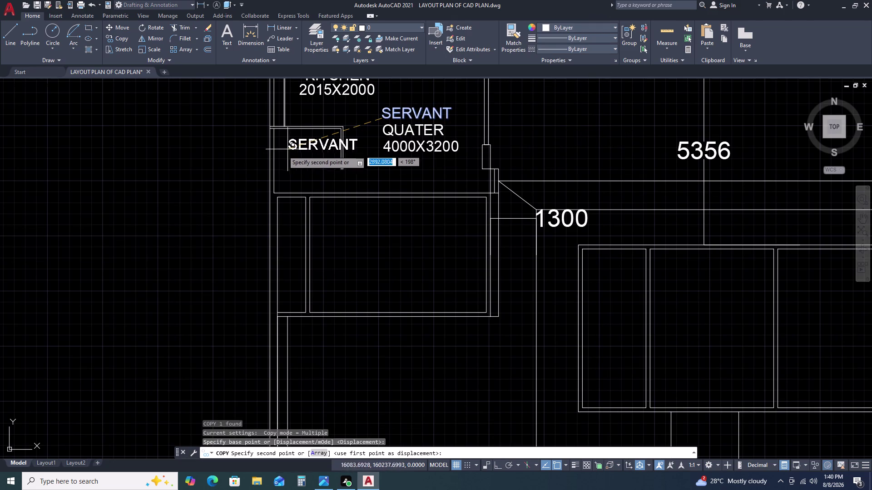
Place two copies of the SERVANT label inside the small room.
click(273, 147)
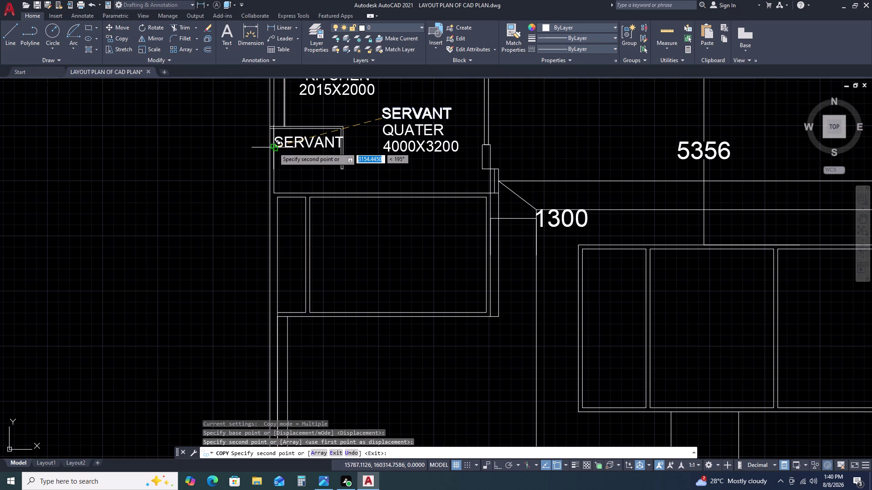
double_click(273, 165)
key(Escape)
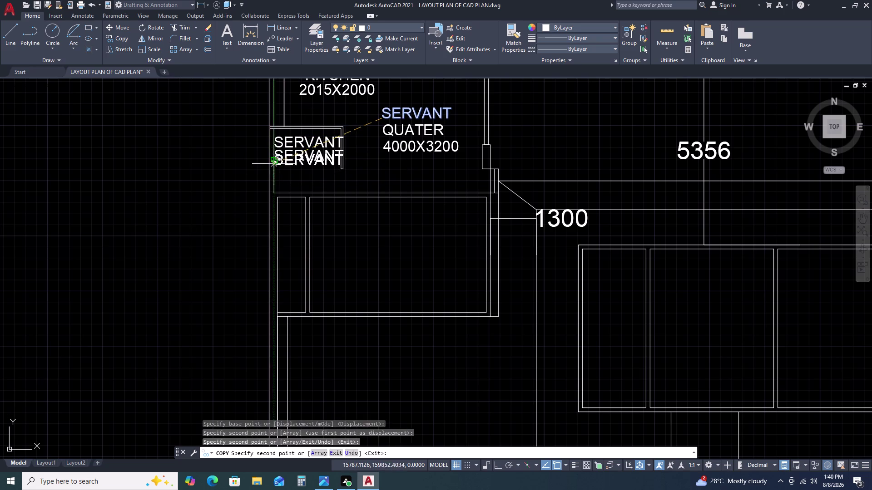
Change the top copied label's text to TOILET.
double_click(298, 147)
double_click(297, 142)
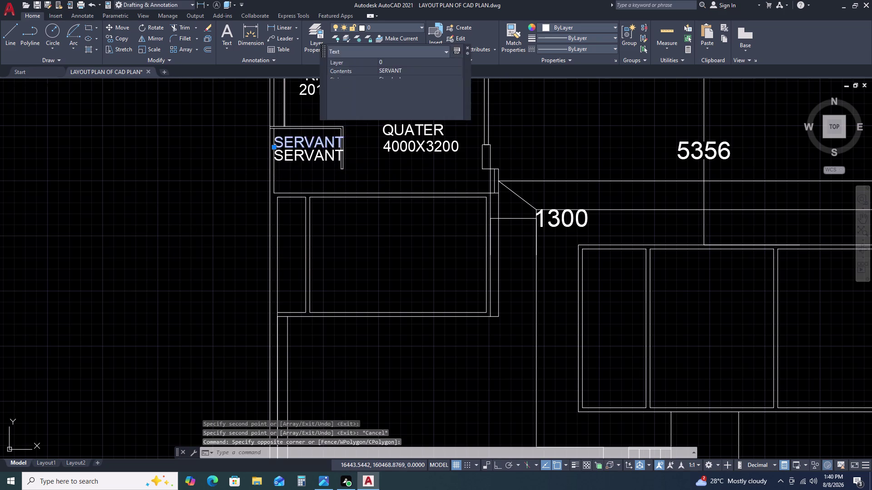
text(TOI)
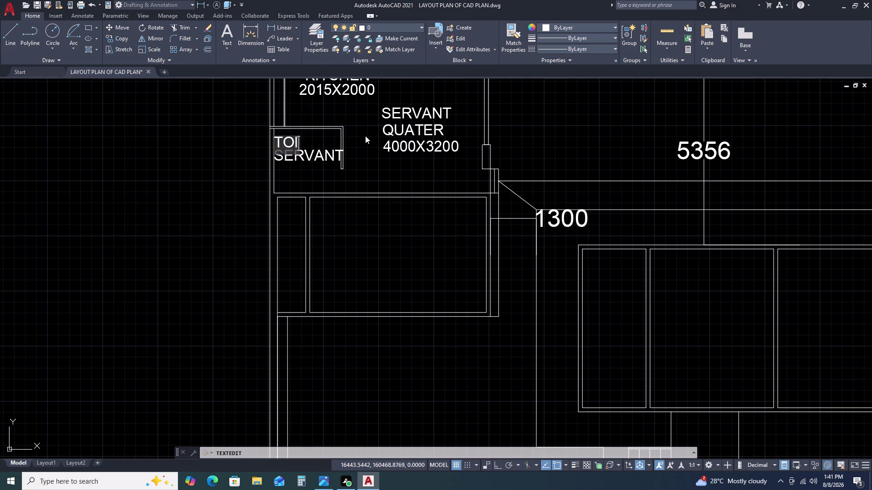
text(L)
key(e)
key(t)
key(space)
double_click(336, 156)
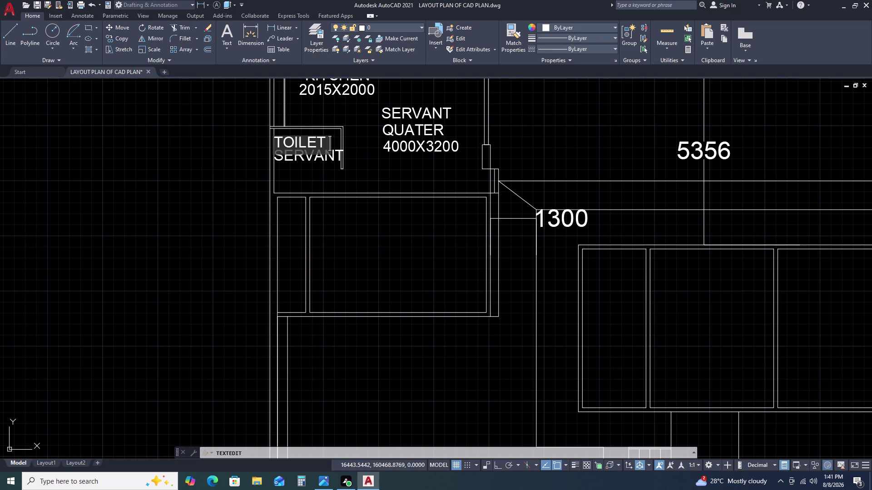
Change the second copied label's text to 1900X1885.
double_click(326, 156)
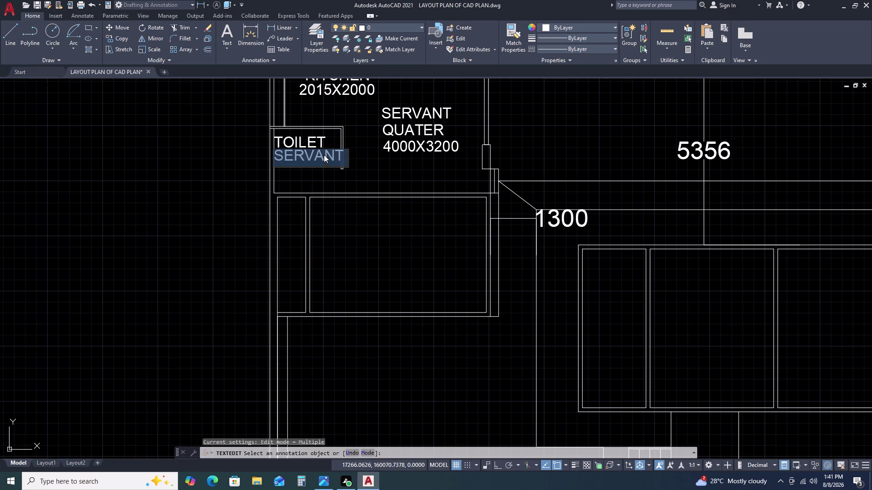
key(1)
text(90)
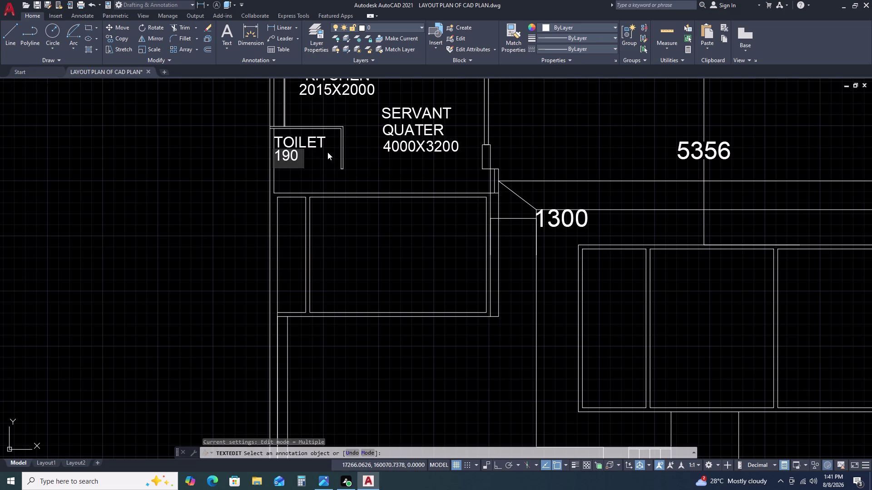
text(0)
key(x)
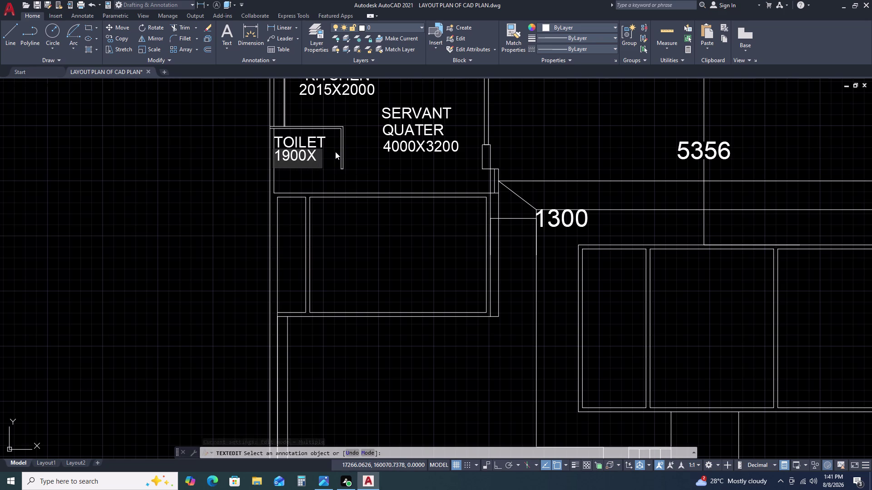
key(1)
text(8)
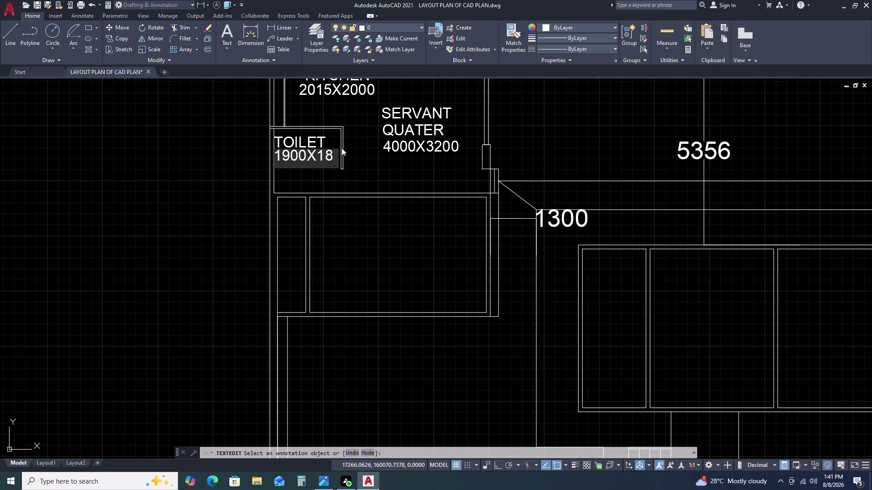
text(85)
click(378, 161)
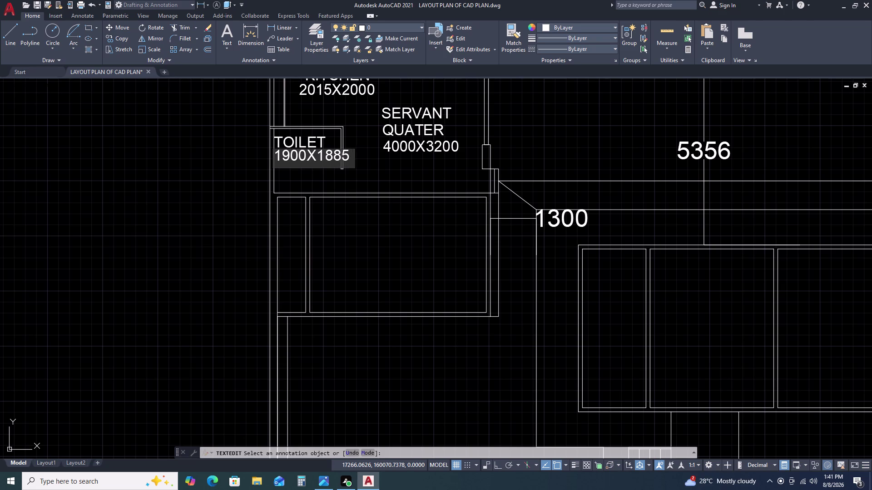
key(Escape)
scroll(up, 3)
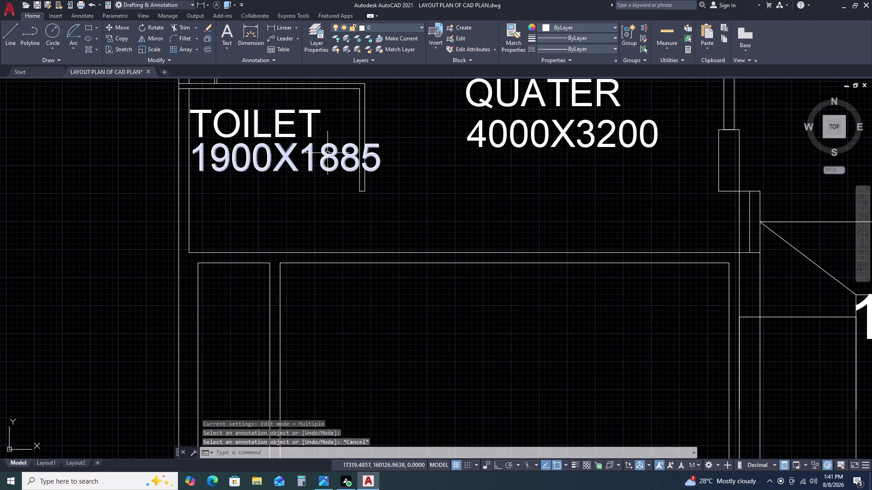
scroll(down, 3)
middle_drag(395, 167, 457, 127)
scroll(down, 3)
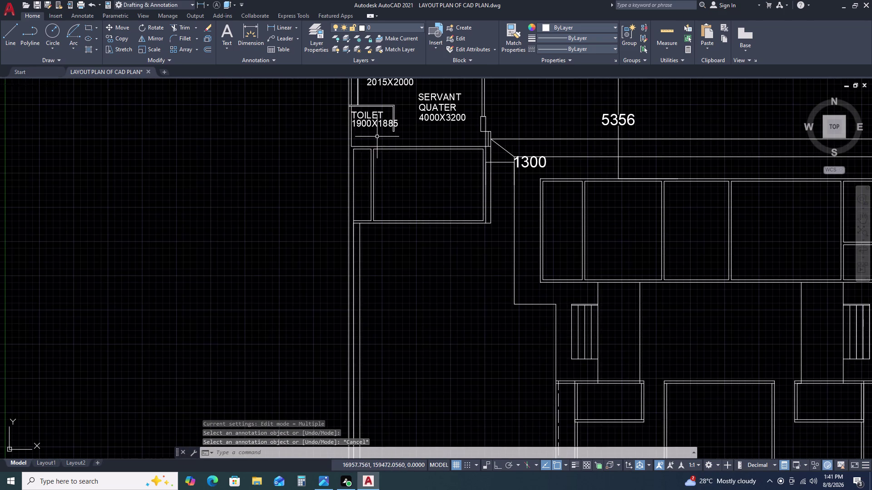
scroll(down, 3)
middle_drag(444, 171, 461, 127)
middle_click(462, 127)
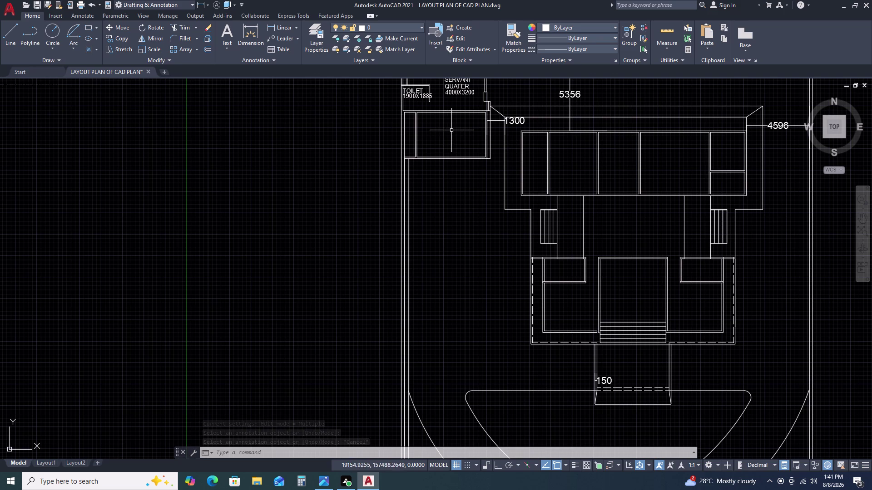
scroll(down, 3)
scroll(up, 3)
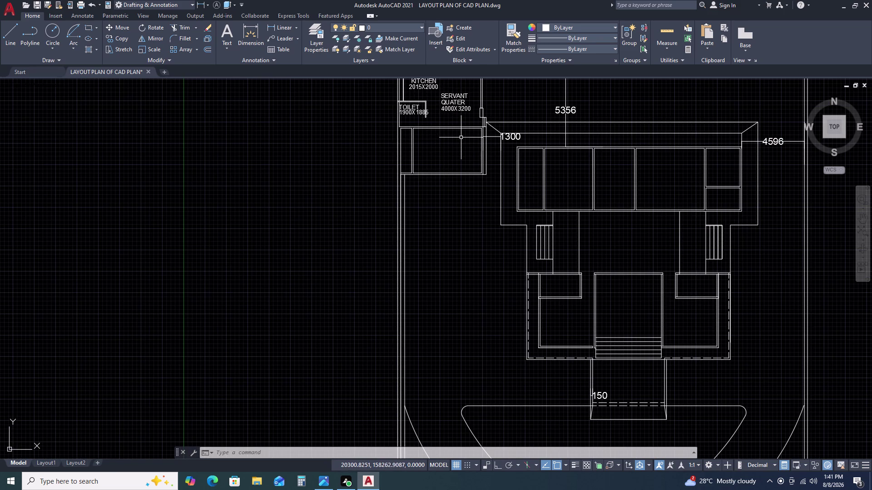
click(668, 31)
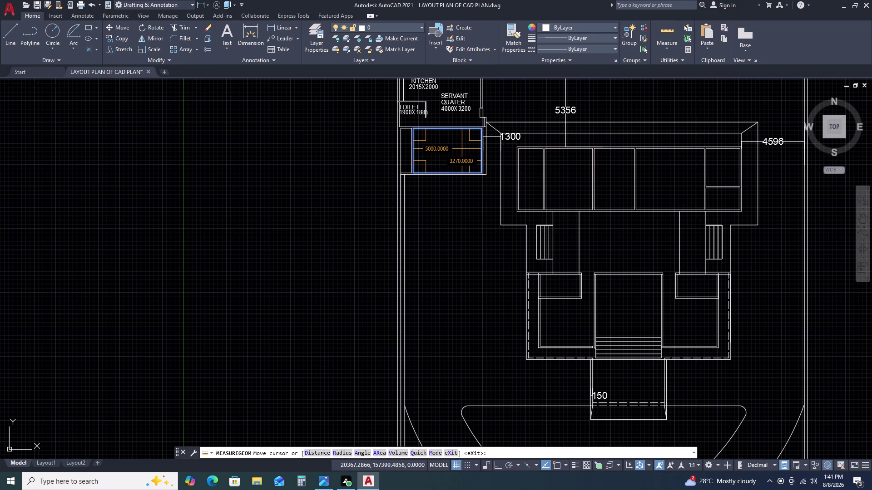
scroll(up, 3)
scroll(up, 3)
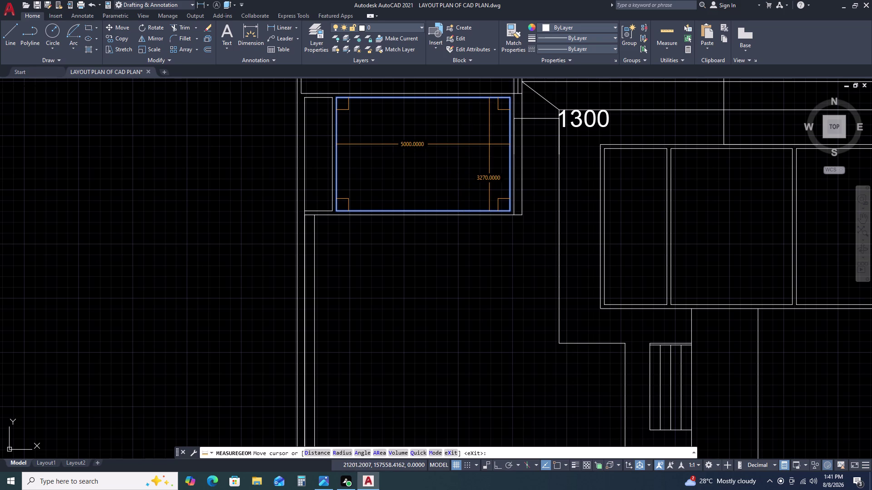
scroll(down, 3)
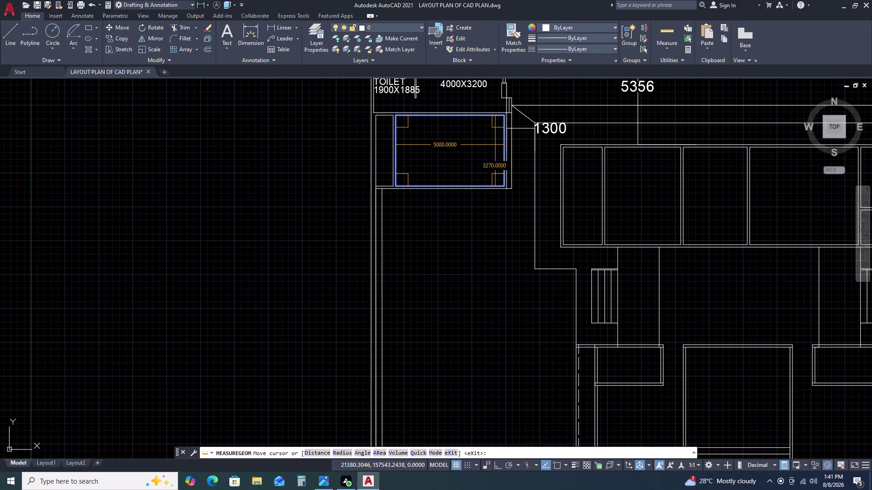
scroll(down, 3)
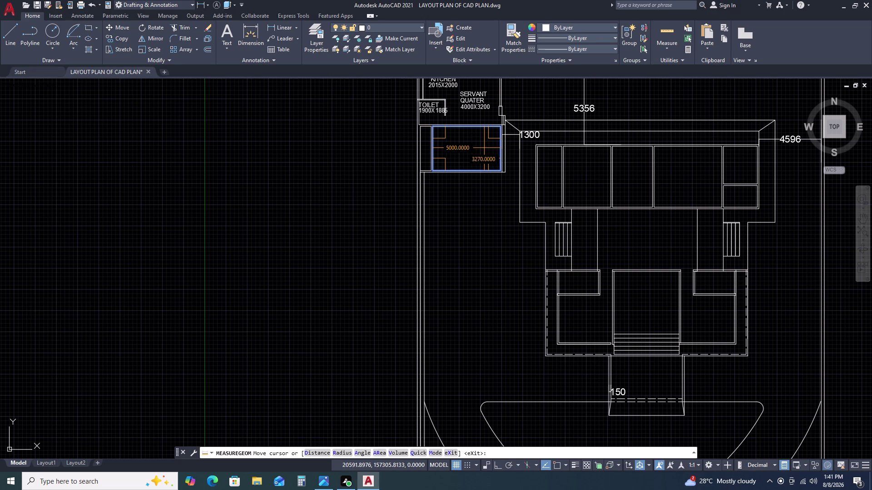
scroll(up, 3)
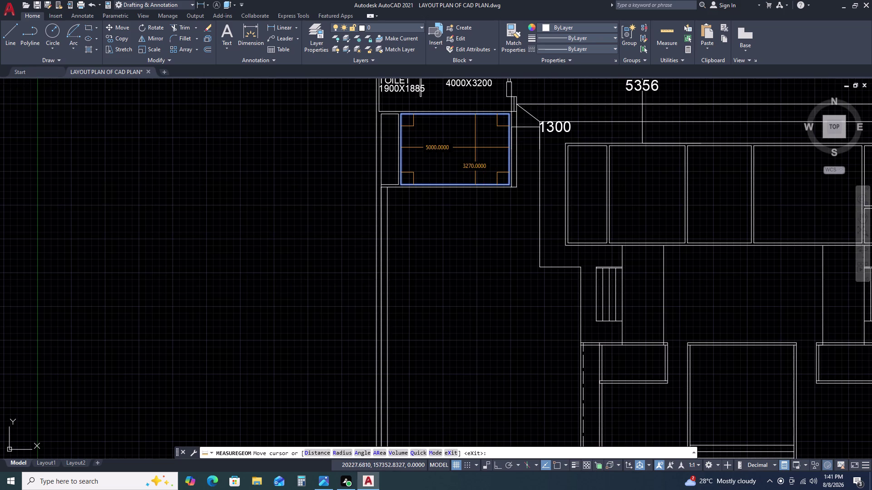
key(Escape)
scroll(down, 3)
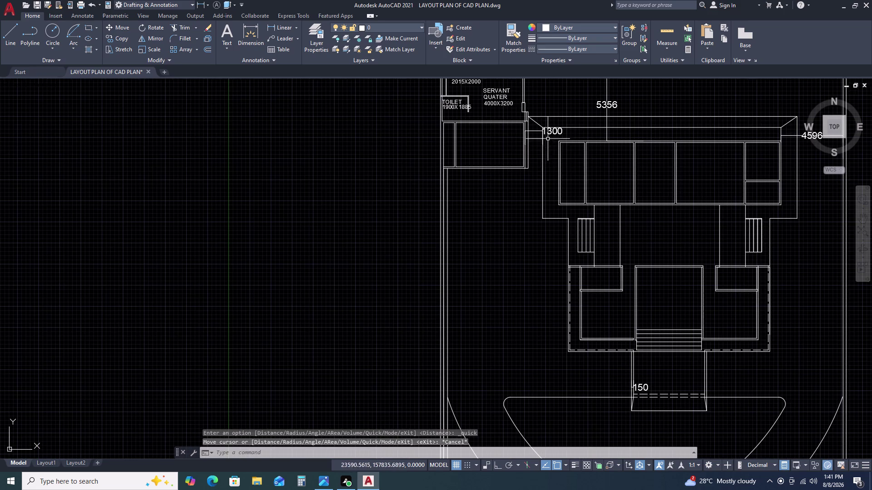
scroll(down, 3)
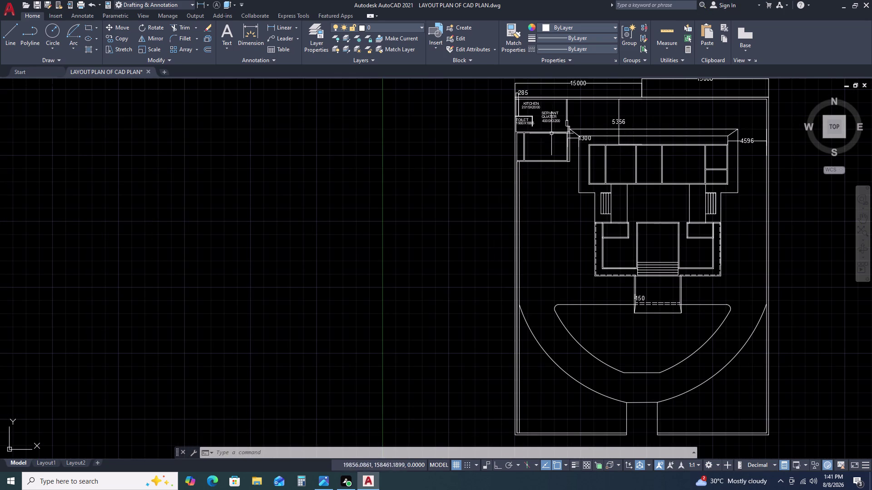
scroll(up, 3)
scroll(up, 3)
scroll(down, 3)
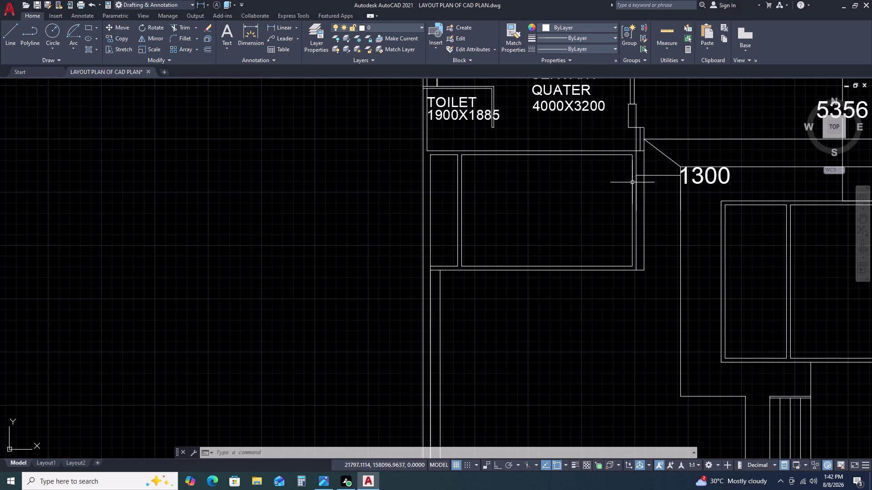
scroll(up, 3)
Select the room's right wall line, then abandon a first offset attempt.
scroll(down, 3)
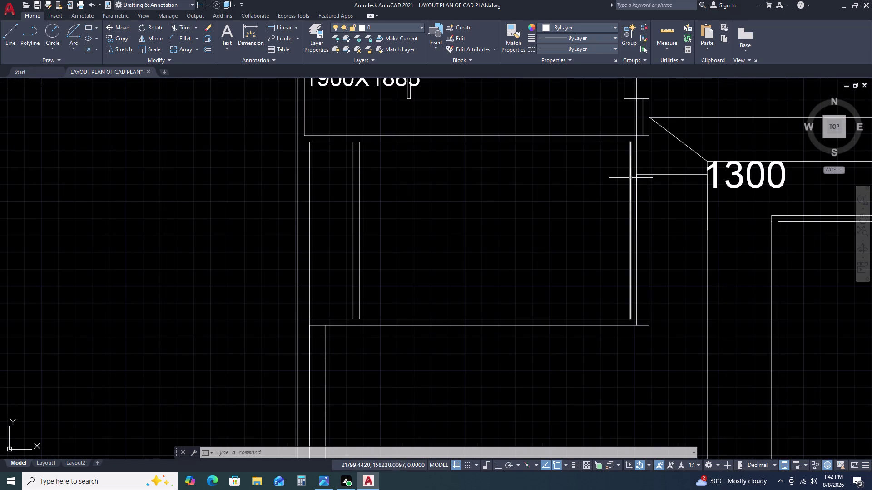
click(631, 178)
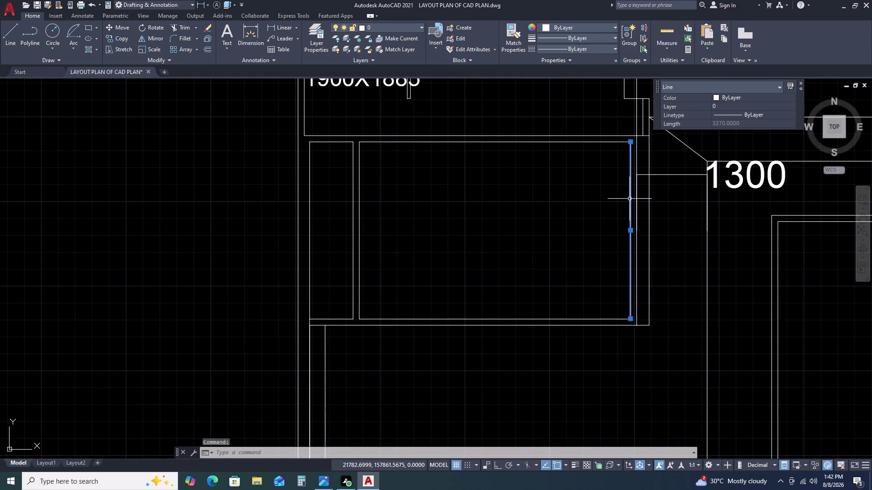
key(Escape)
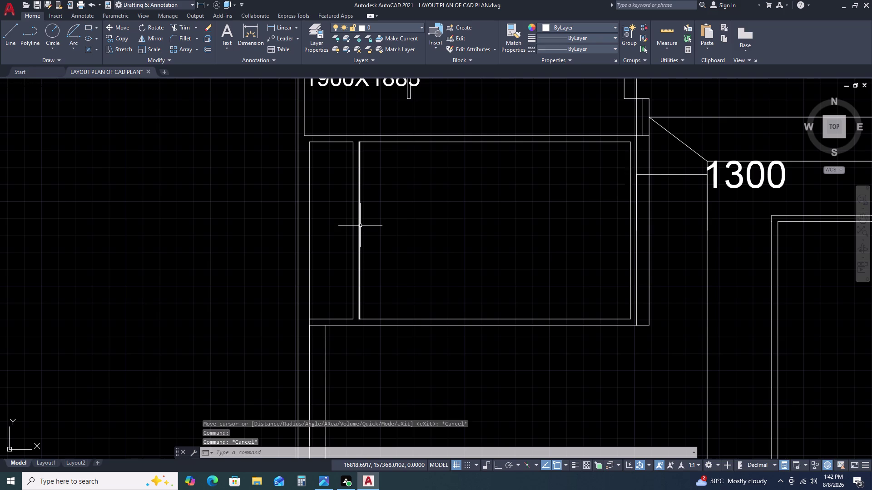
click(360, 225)
text(O)
key(space)
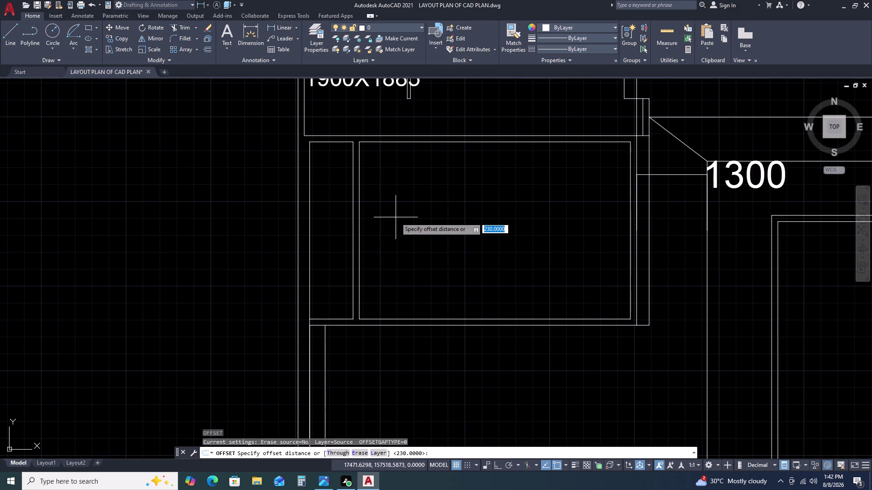
key(Escape)
key(Escape)
key(Escape)
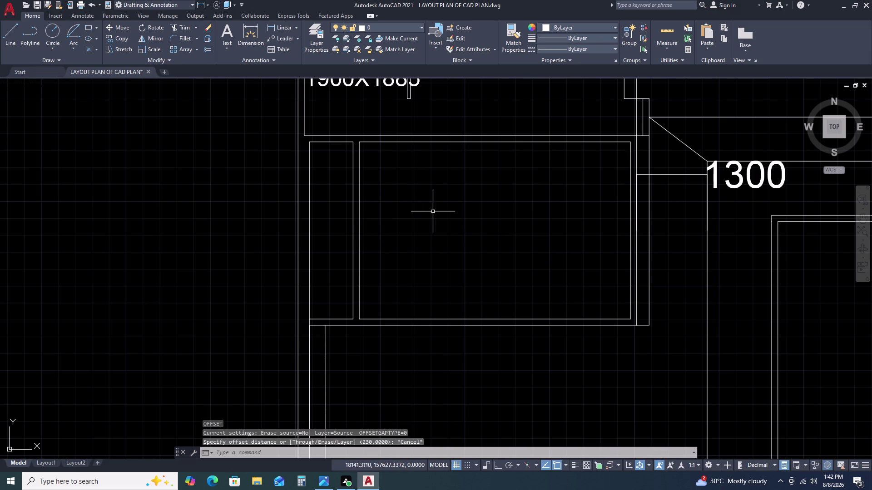
key(Escape)
Delete the room's two lower horizontal lines.
scroll(down, 3)
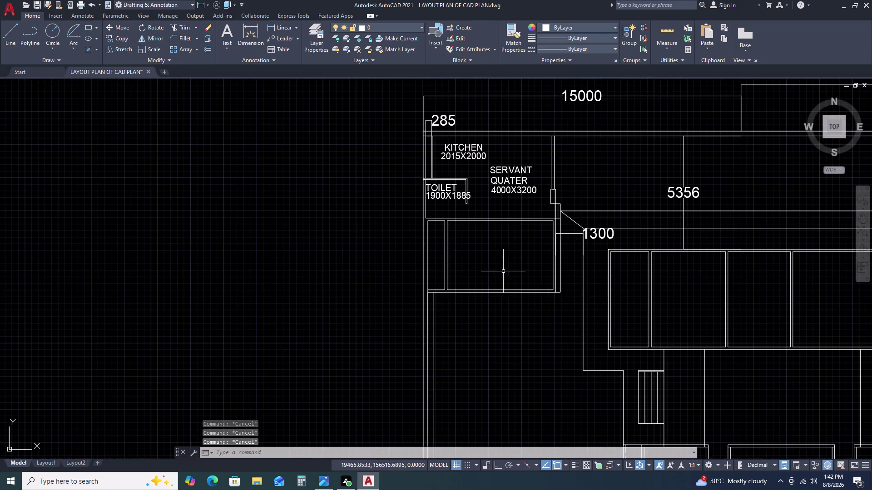
middle_drag(509, 292, 508, 231)
double_click(512, 224)
click(501, 244)
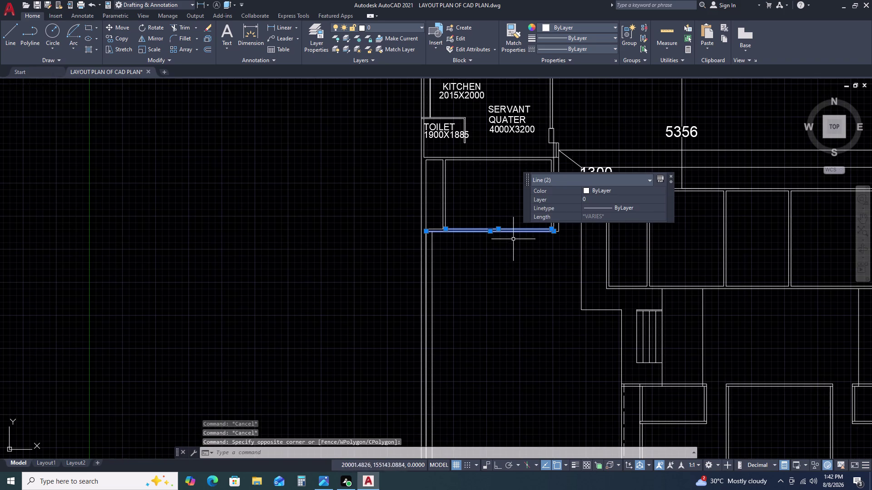
key(Delete)
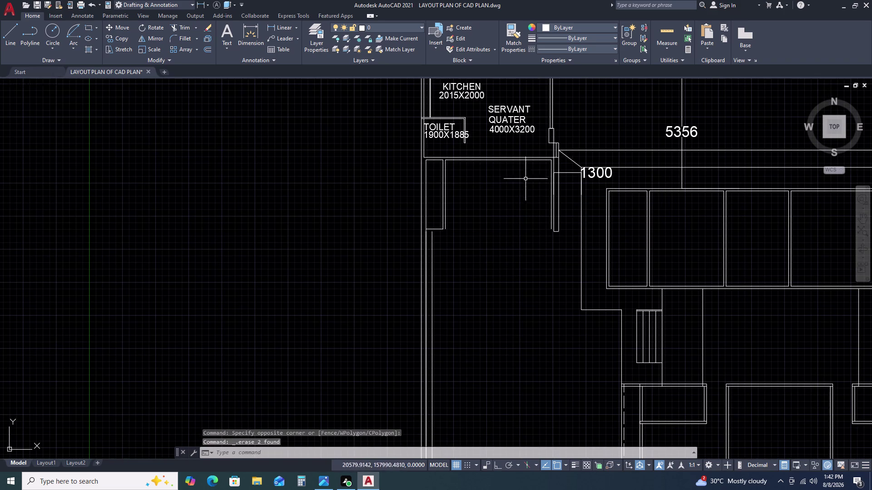
Offset the room's top wall line 3500 downward.
click(517, 159)
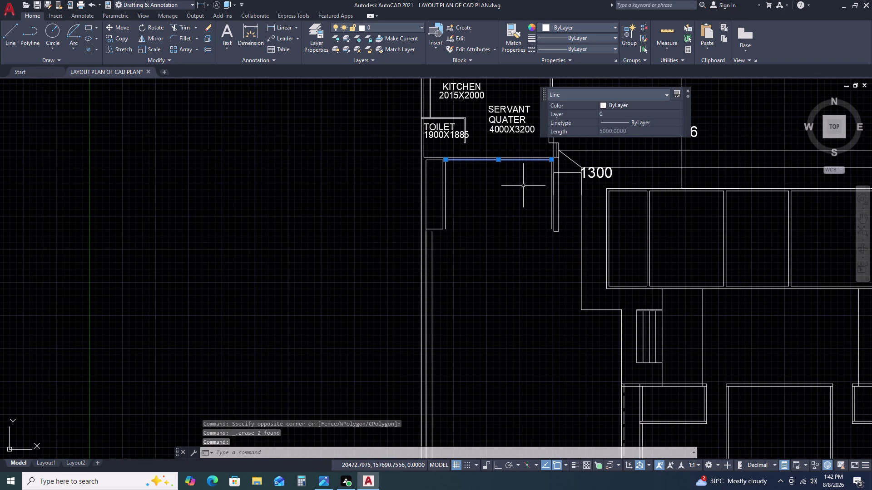
text(O)
key(space)
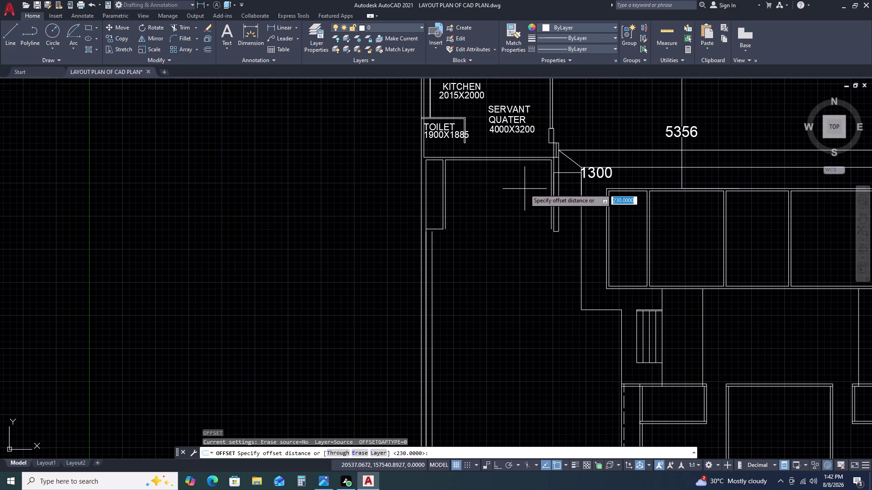
key(3)
key(5)
key(0)
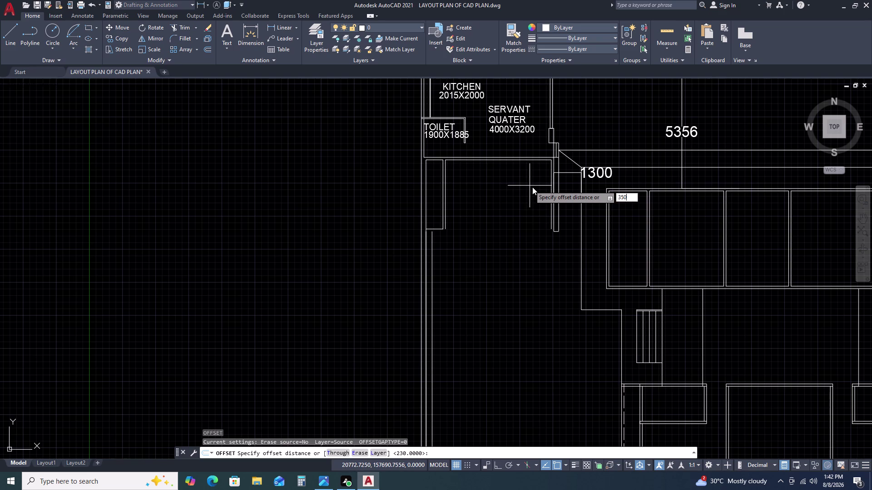
key(0)
key(space)
double_click(518, 227)
key(Escape)
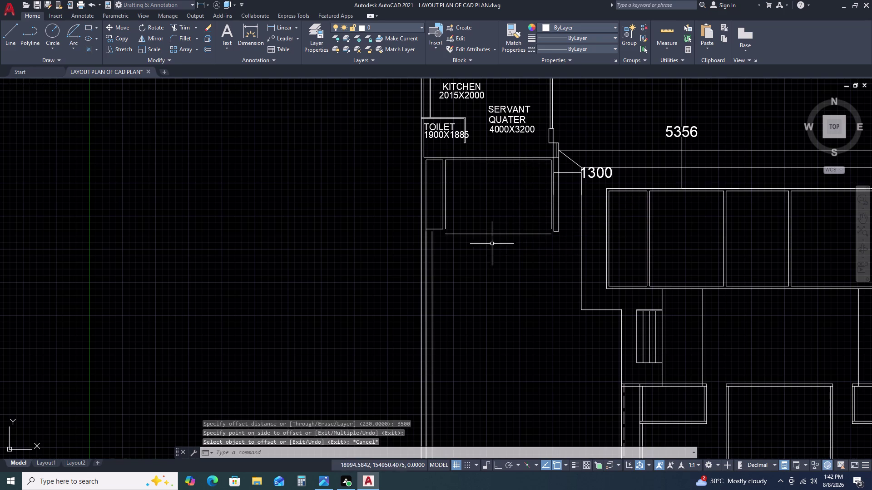
click(510, 231)
click(498, 255)
Offset the new line a further 115 below it.
key(o)
key(space)
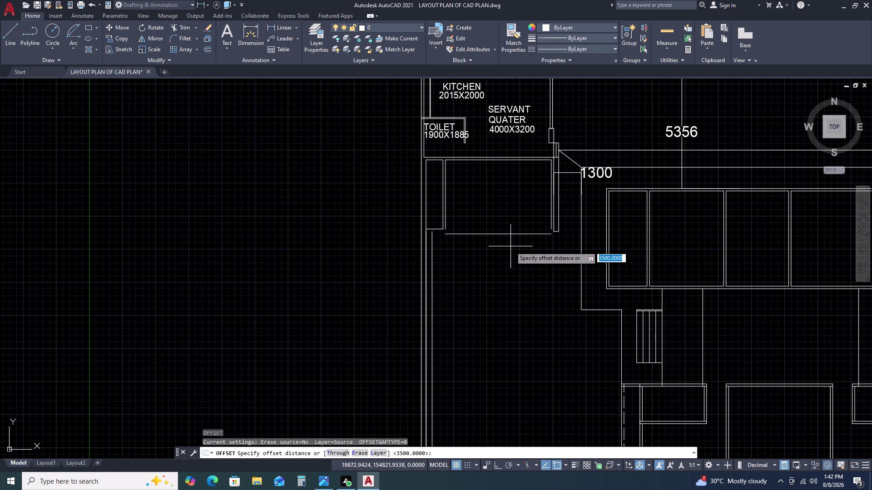
text(11)
text(5)
key(space)
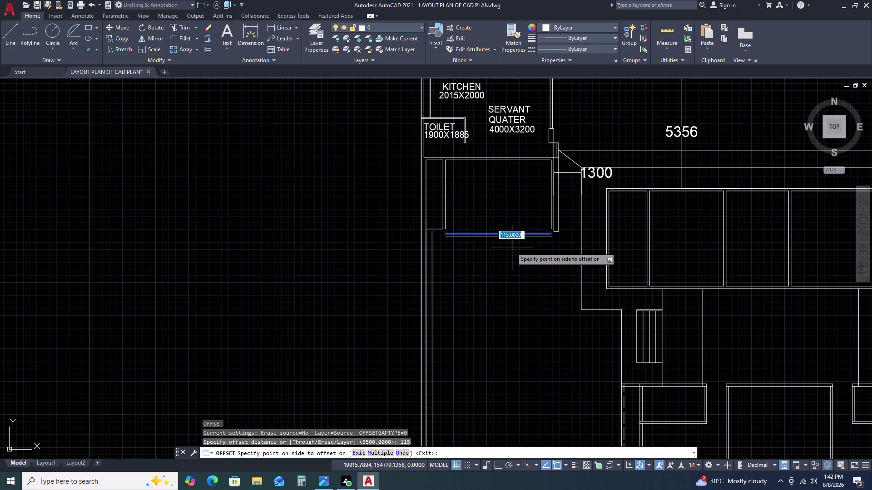
click(512, 247)
key(Escape)
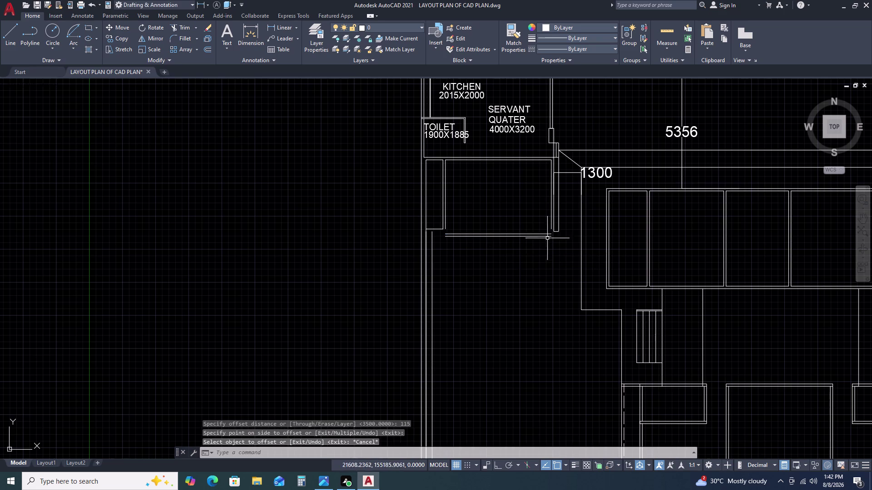
scroll(up, 3)
scroll(down, 3)
scroll(up, 3)
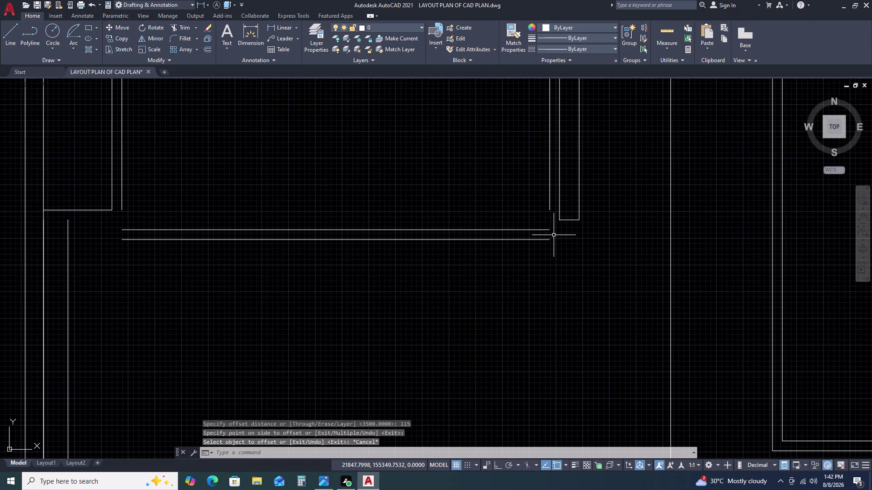
Fillet the upper new line square to the right vertical wall with radius 0.
text(F)
key(space)
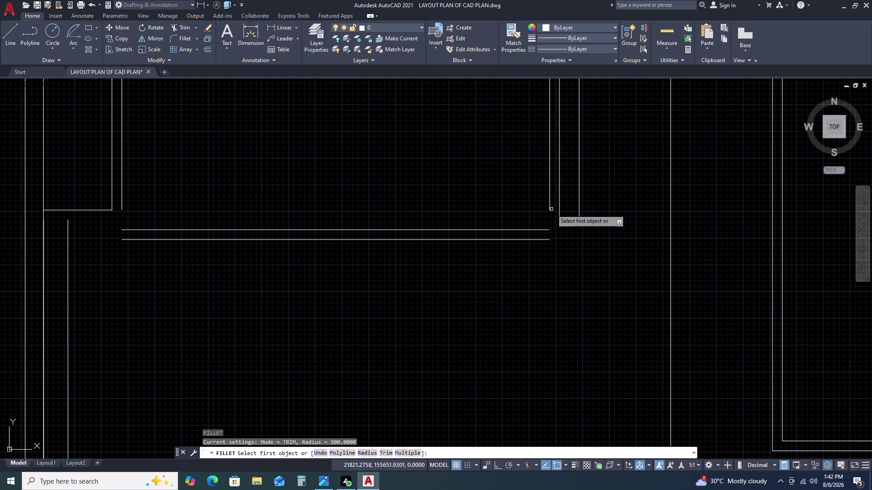
click(551, 208)
double_click(551, 209)
double_click(549, 208)
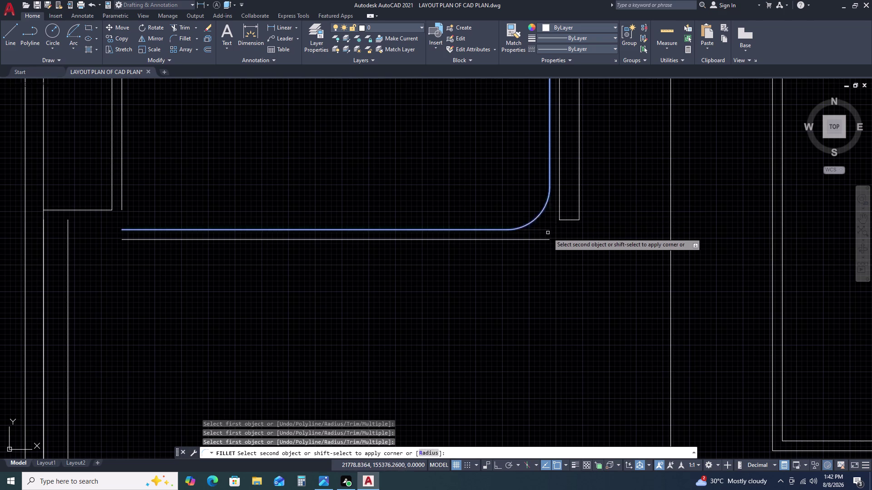
text(R)
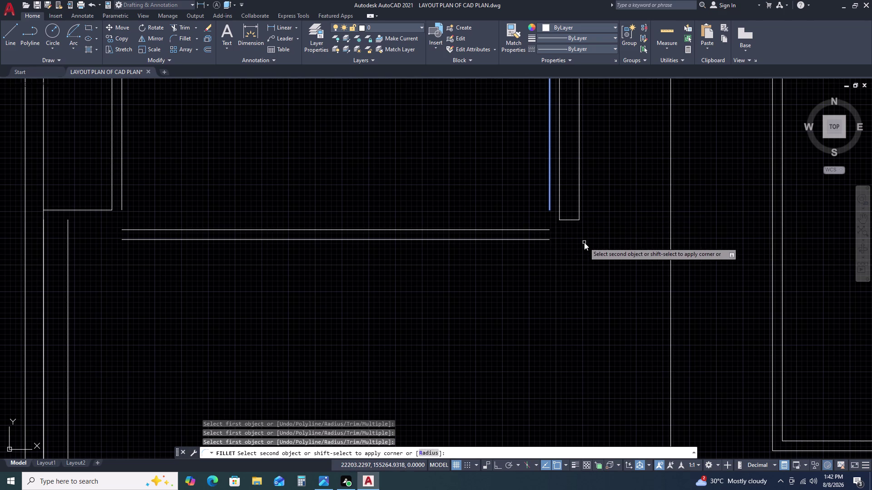
key(space)
text(0)
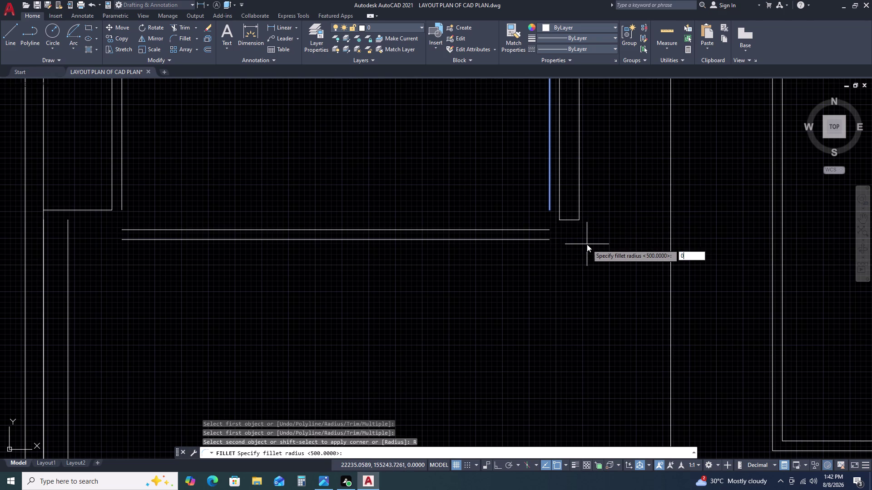
key(space)
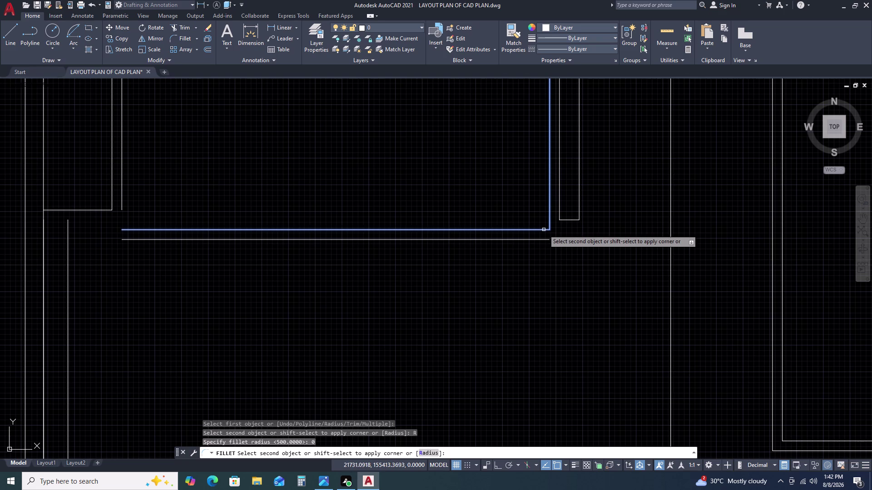
click(544, 230)
Fillet the upper line's left end square to the left wall.
key(space)
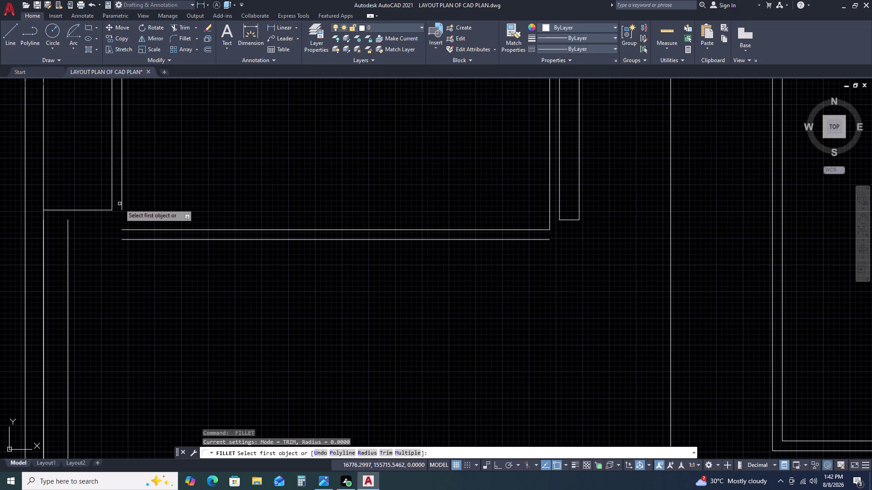
click(121, 205)
double_click(128, 231)
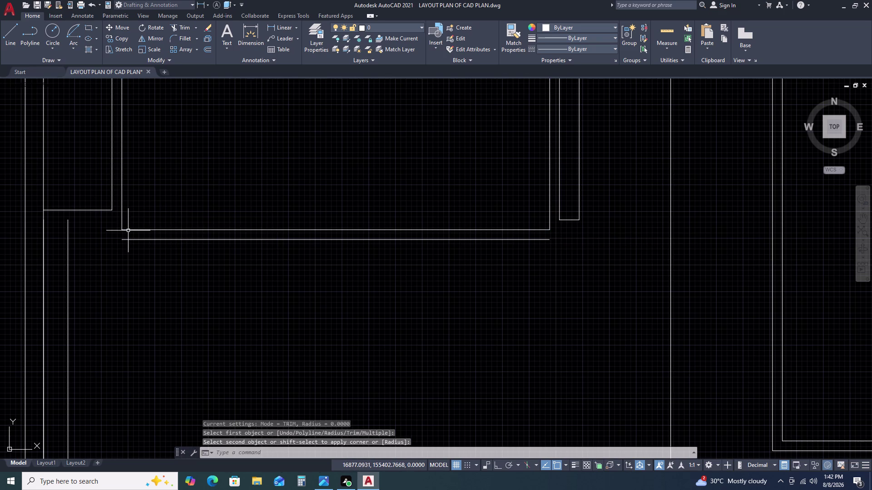
scroll(down, 3)
middle_drag(159, 230, 336, 179)
key(space)
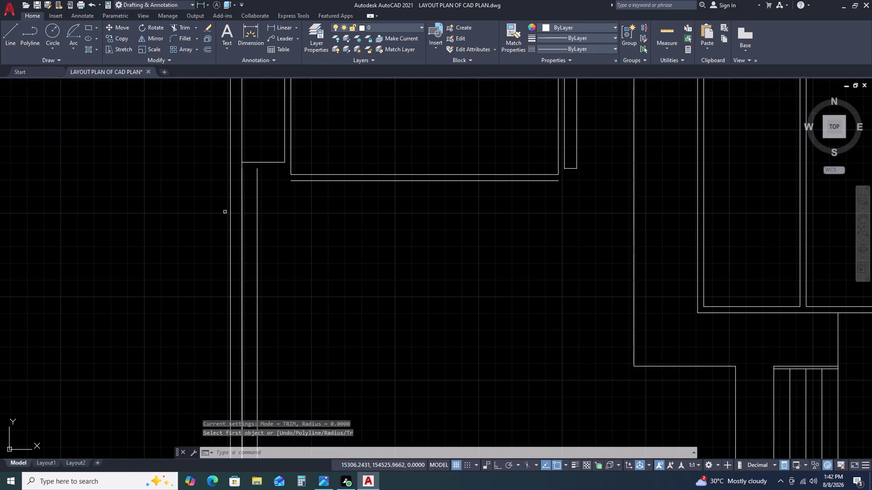
Draw a short closing line from the right wall corner to the lower line's end.
text(L)
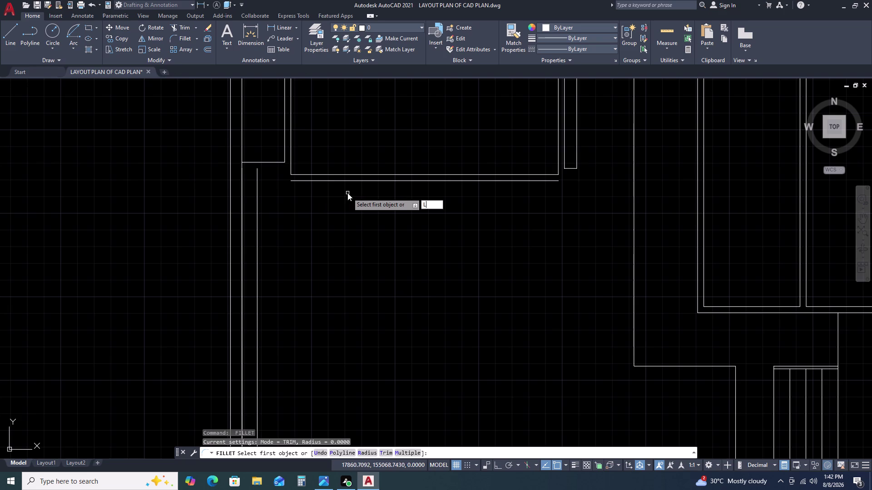
key(space)
key(Escape)
key(Escape)
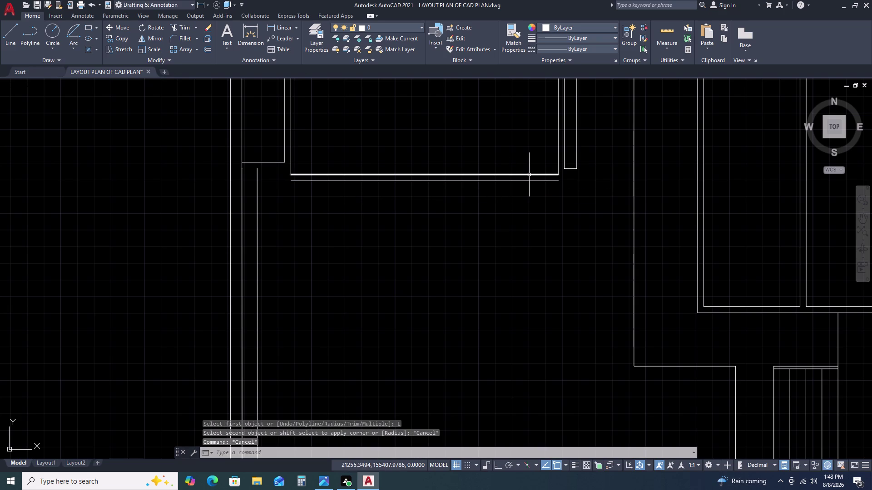
key(l)
key(space)
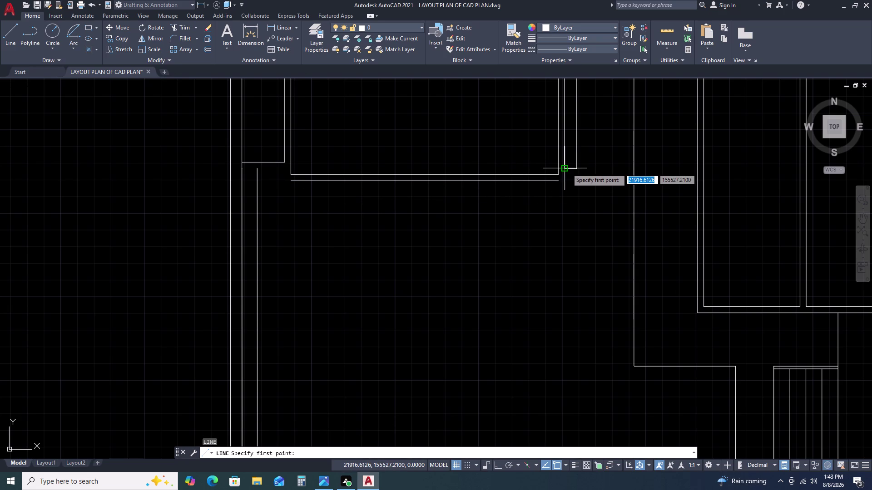
click(567, 168)
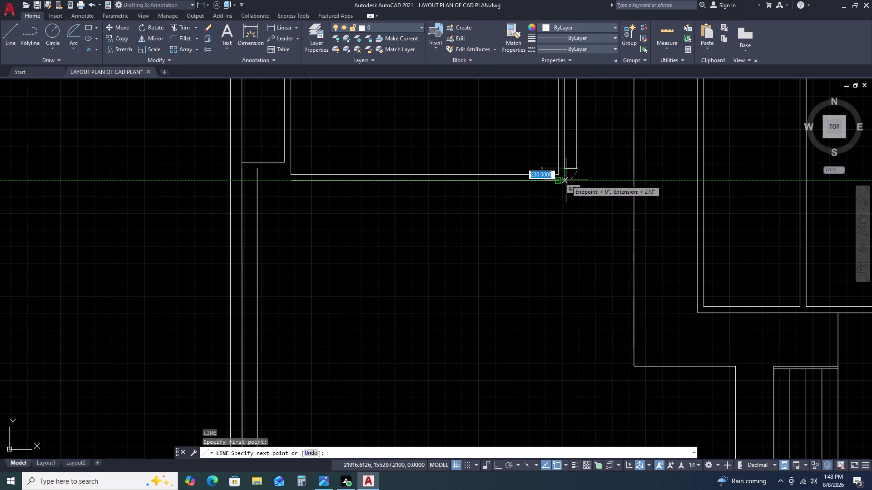
click(565, 180)
click(557, 181)
key(Escape)
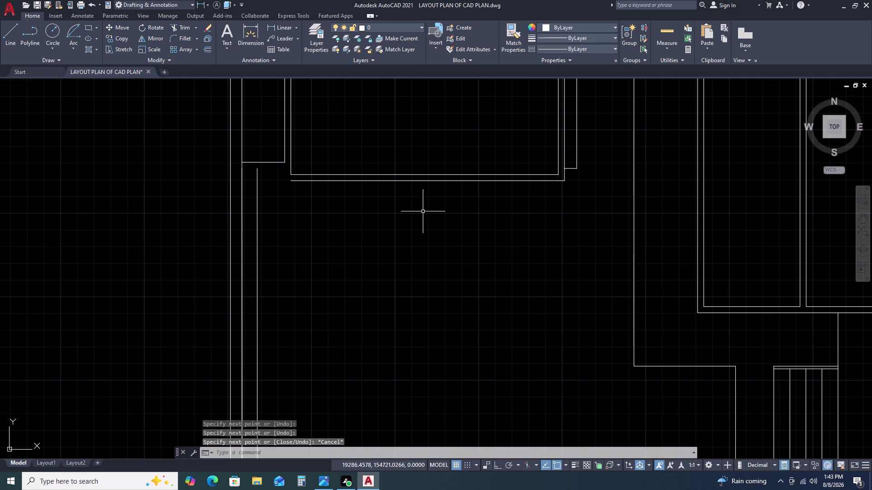
Draw a closing line from the left wall corner down to the lower line.
key(space)
scroll(up, 3)
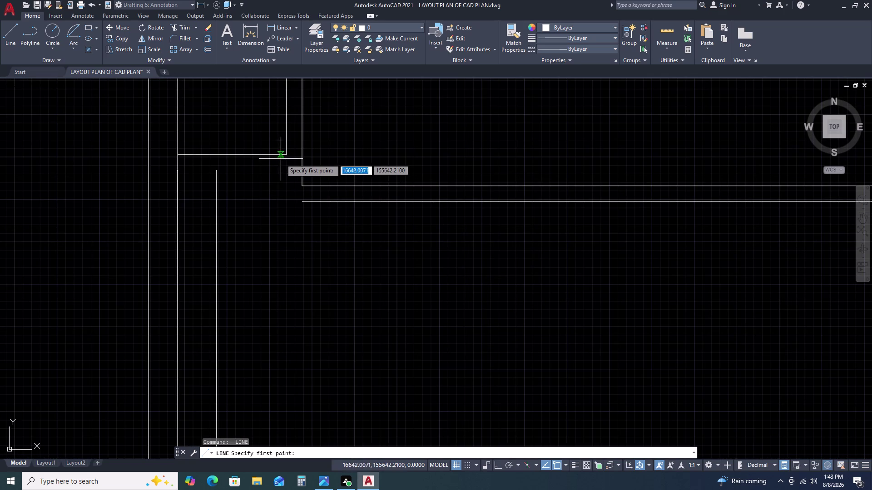
click(287, 154)
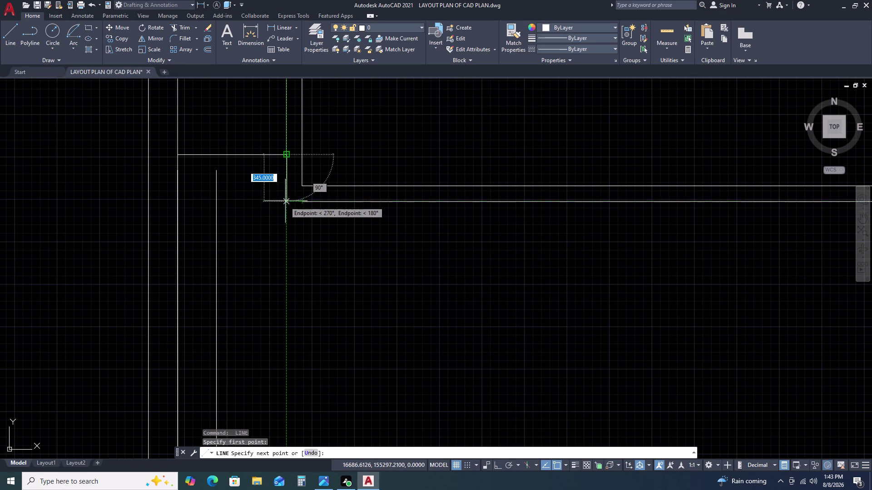
click(287, 200)
click(306, 199)
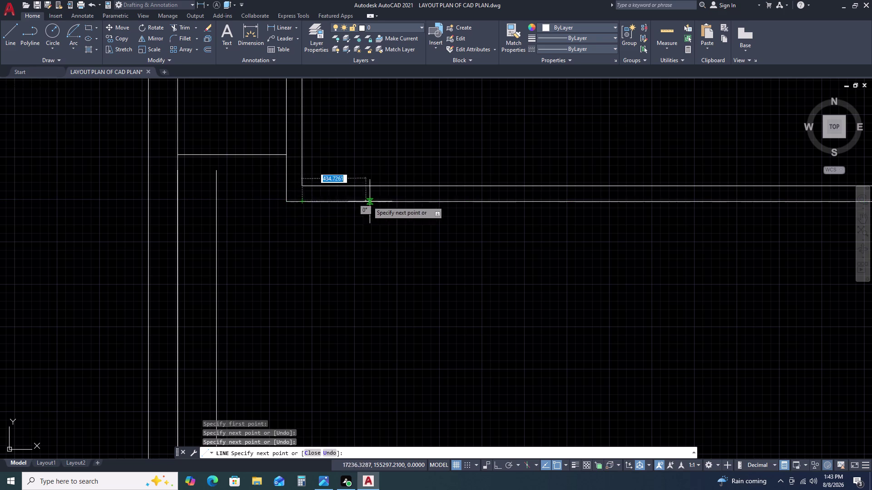
key(Escape)
key(Escape)
key(Escape)
Erase the leftover short segment and start extending a line to its boundary.
scroll(up, 3)
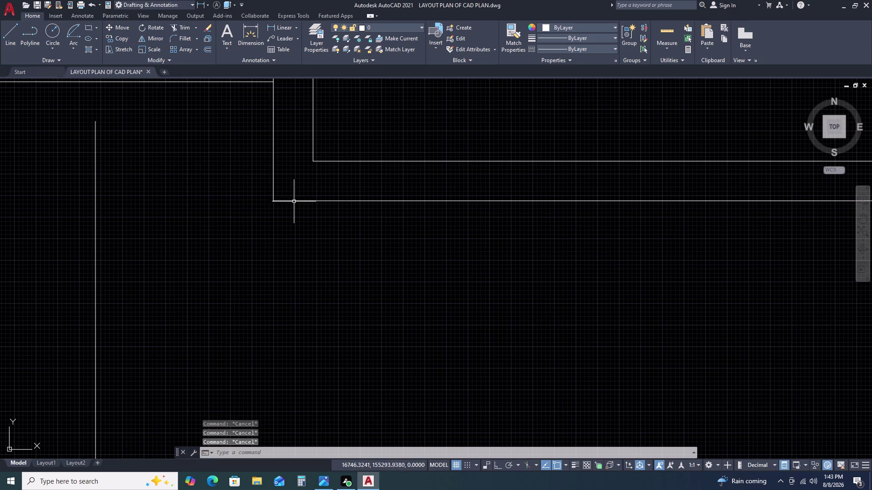
click(293, 201)
key(Delete)
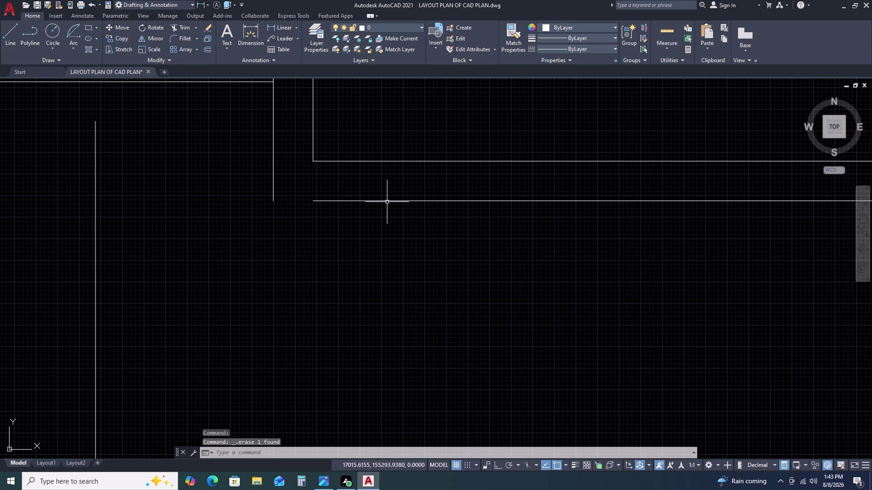
text(EX)
key(space)
click(390, 195)
Extend another line, then delete the stray line segments along the garden bed lines.
click(344, 216)
scroll(down, 3)
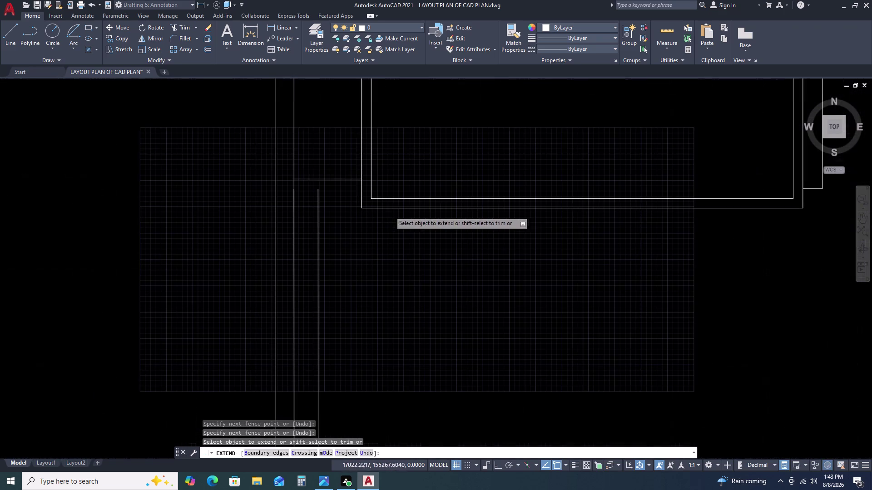
key(Escape)
middle_drag(602, 229, 372, 232)
middle_click(359, 232)
key(space)
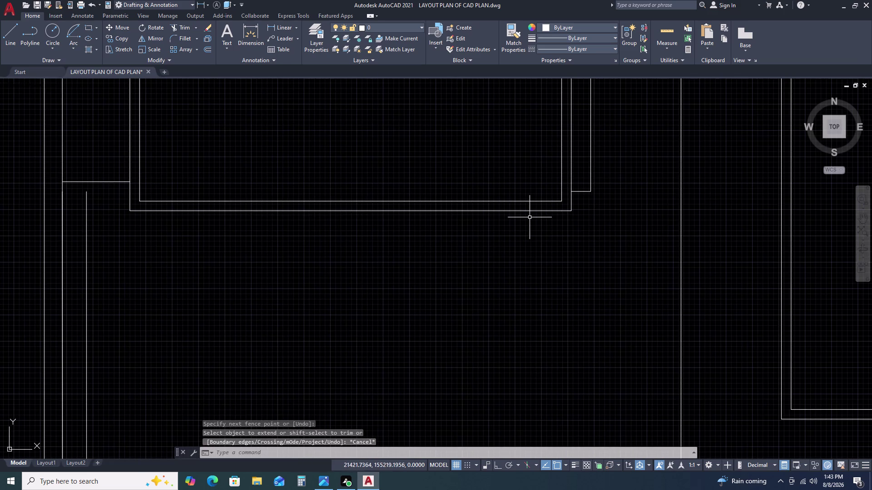
click(548, 211)
key(Escape)
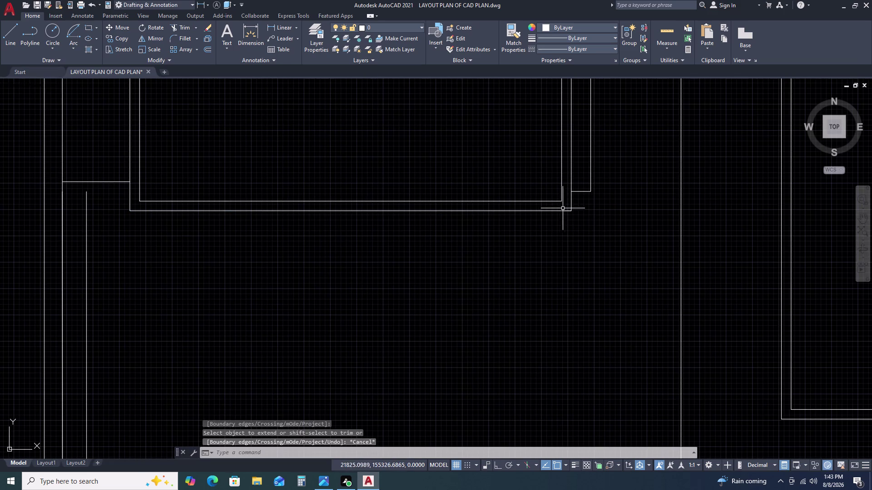
click(560, 209)
click(573, 221)
key(Delete)
Delete the short horizontal line beside the wall near the servant quarter.
scroll(down, 3)
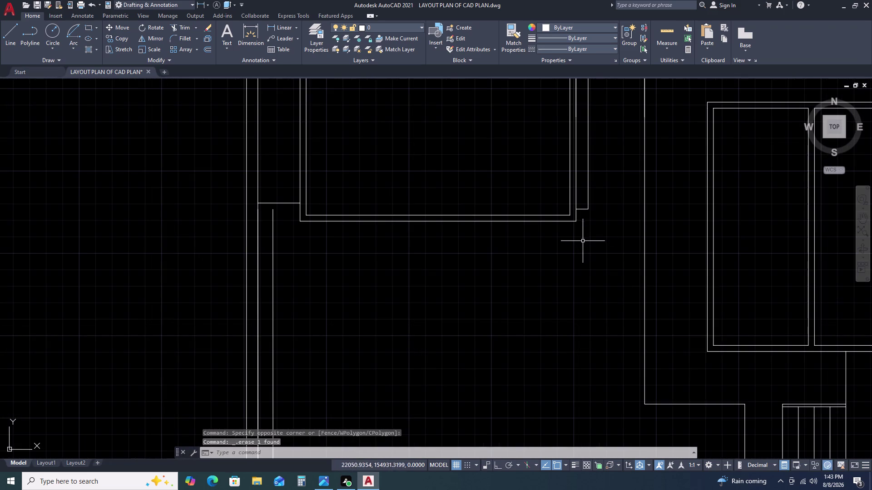
middle_drag(281, 220, 326, 209)
middle_click(381, 207)
scroll(down, 3)
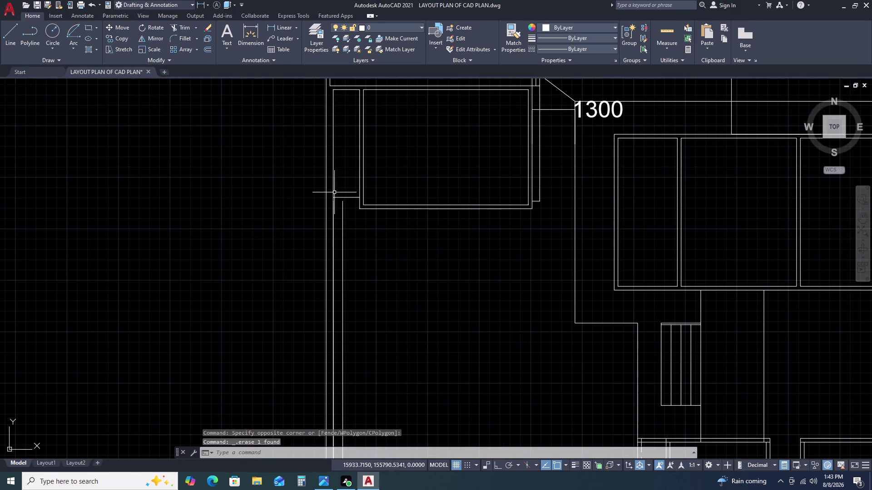
scroll(up, 3)
click(348, 195)
click(339, 217)
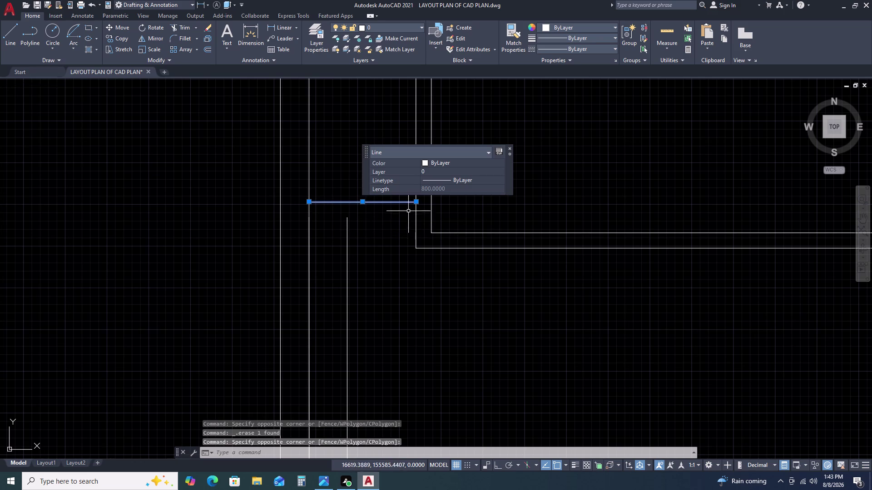
key(Delete)
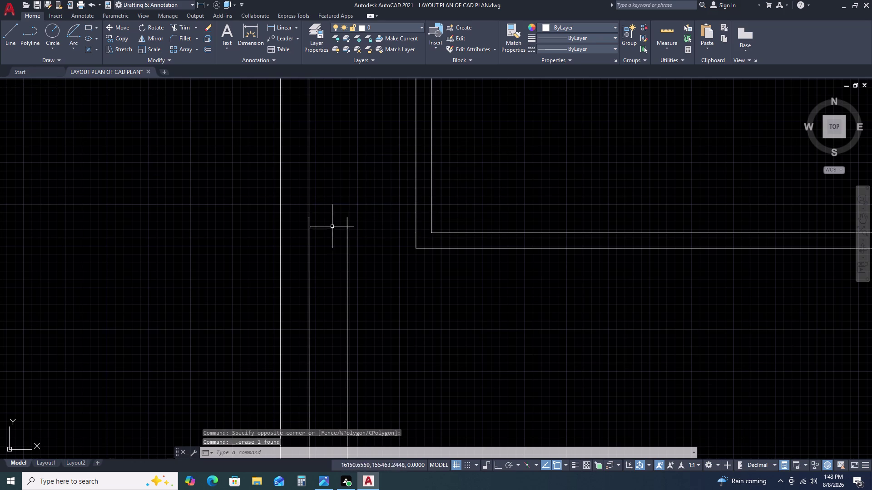
Draw a line carrying the lower wall line left to the vertical wall.
text(L)
key(space)
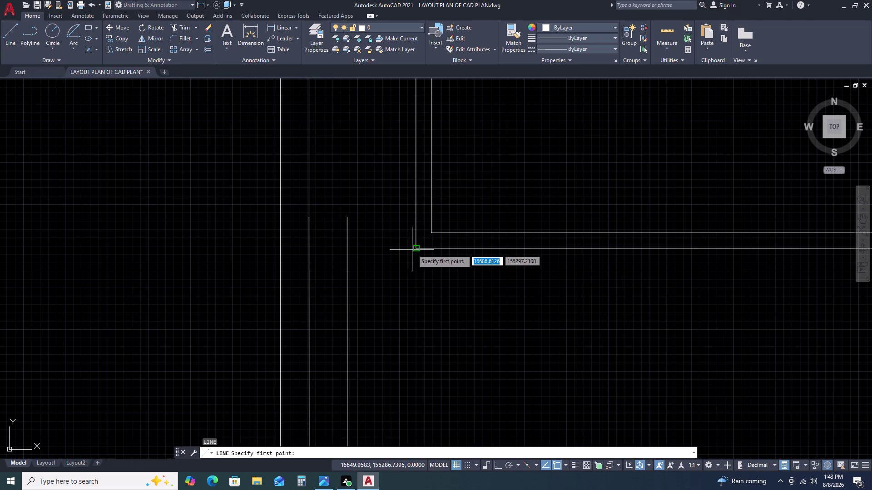
click(415, 248)
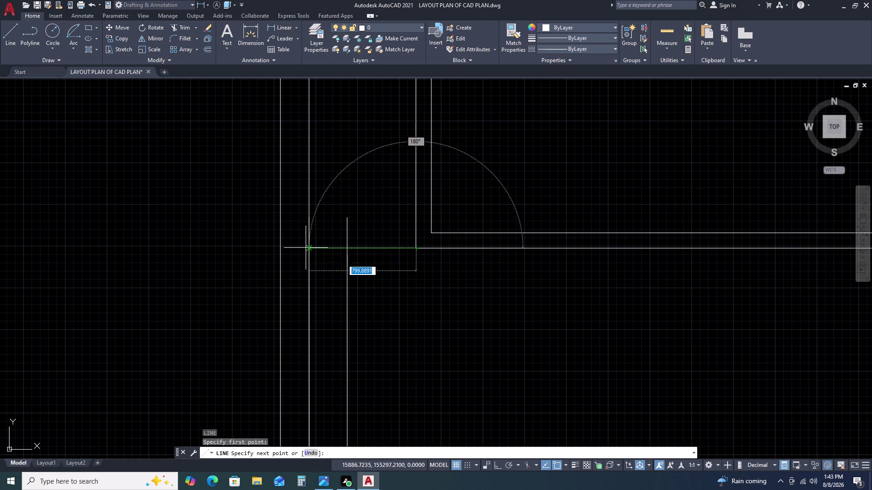
click(309, 248)
key(Escape)
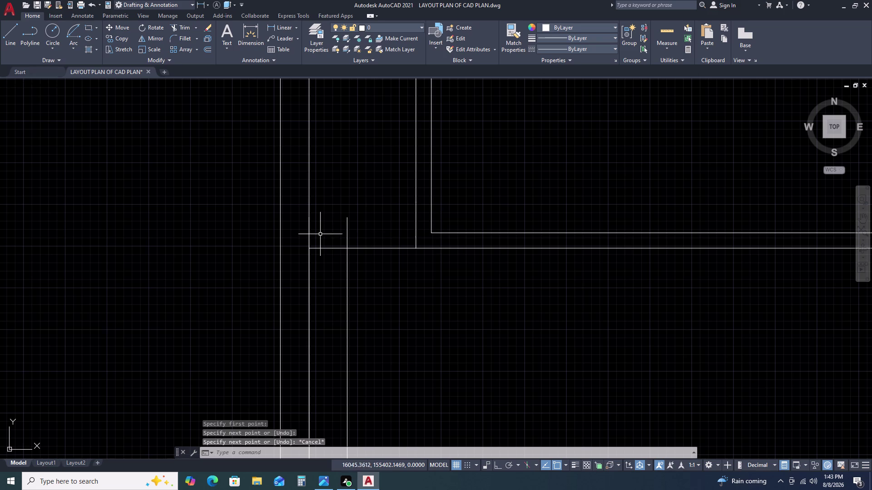
Trim the wall lines crossed by a fence, then view the corner below the servant quarter.
text(TR)
key(space)
drag(363, 231, 358, 231)
click(339, 228)
key(Escape)
scroll(down, 3)
scroll(down, 3)
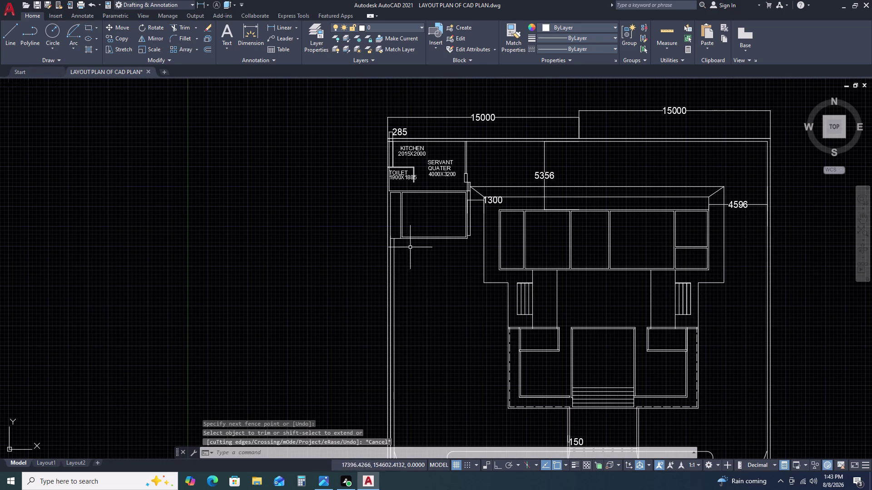
middle_drag(417, 264, 357, 248)
middle_drag(351, 243, 345, 238)
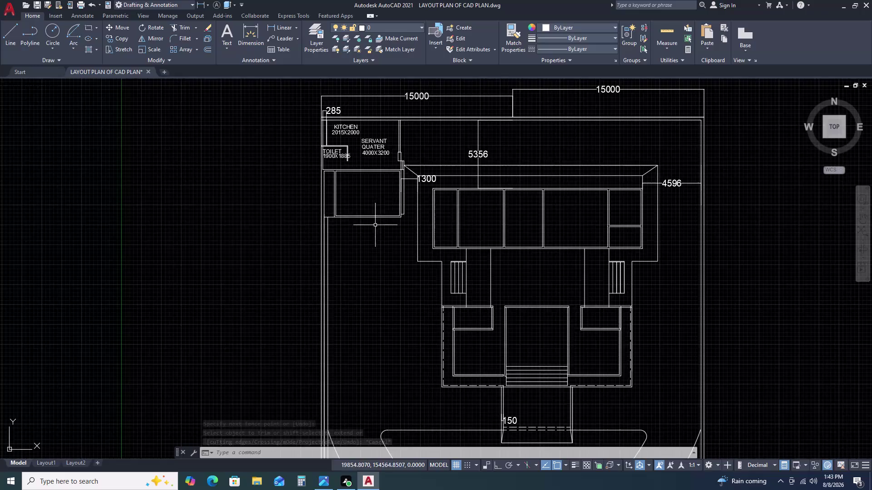
scroll(up, 3)
middle_drag(384, 215, 316, 216)
middle_click(309, 218)
scroll(up, 3)
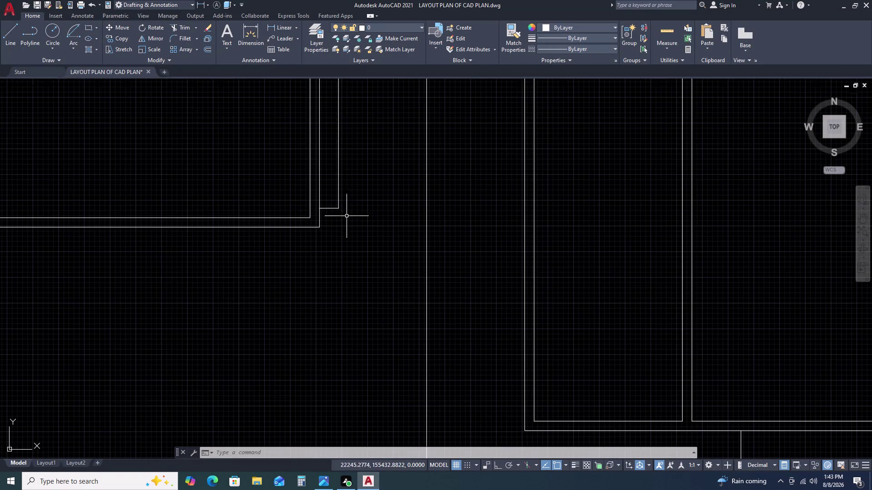
Explode the short stray corner polyline and delete its horizontal piece.
click(332, 207)
scroll(up, 3)
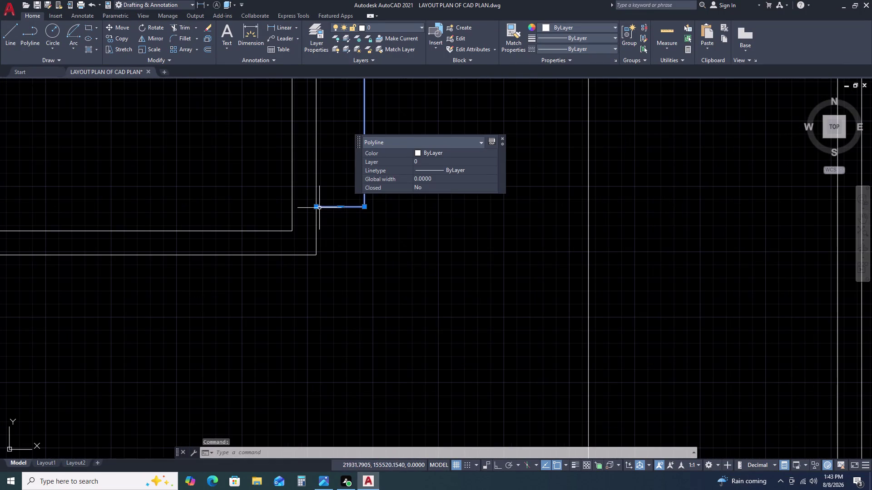
click(362, 207)
key(Escape)
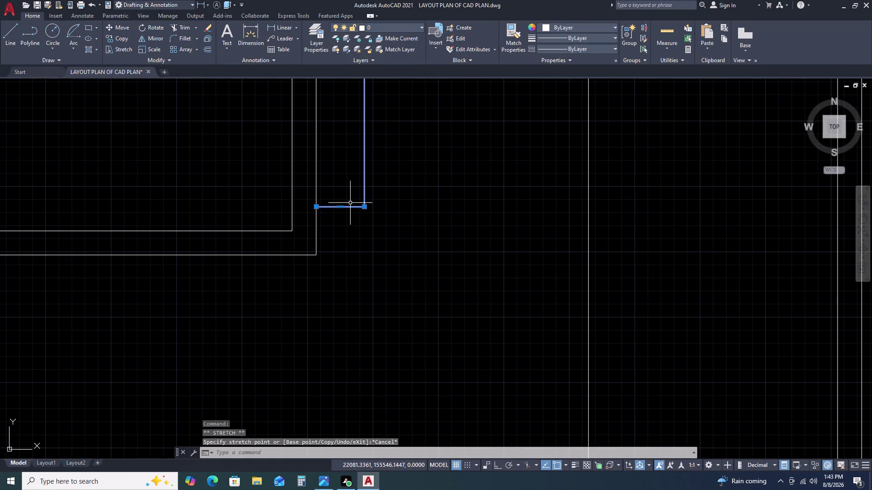
key(Escape)
click(347, 204)
click(340, 214)
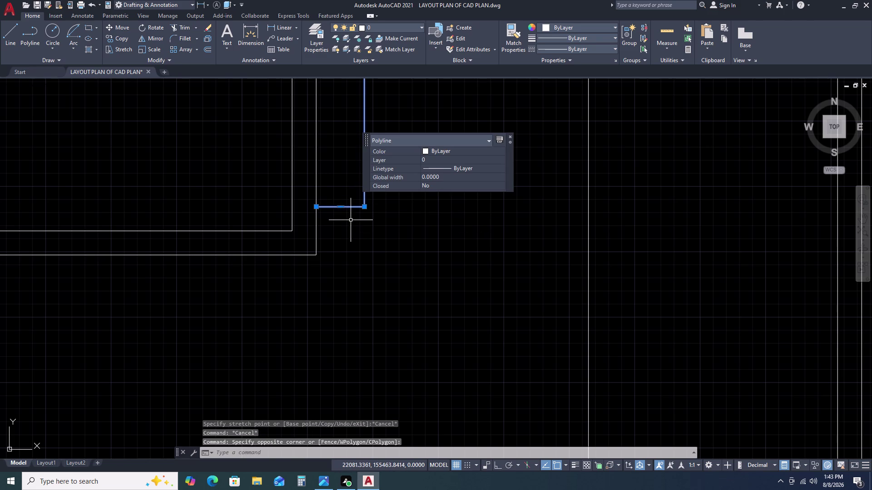
text(X)
key(space)
click(338, 207)
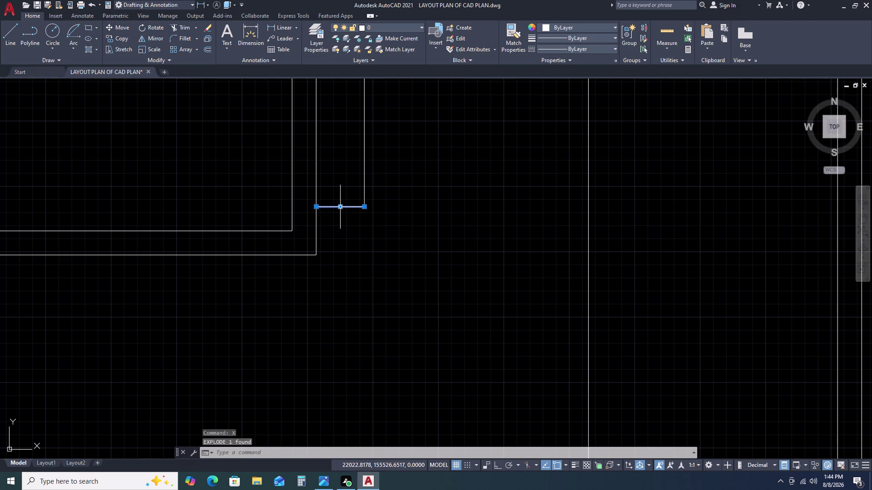
key(Delete)
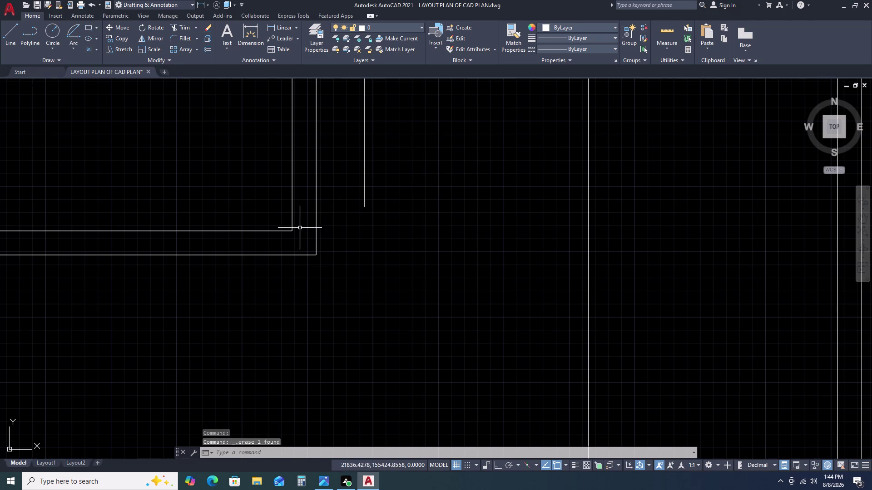
Fillet the horizontal and vertical wall lines to close the corner.
text(F)
key(space)
click(295, 255)
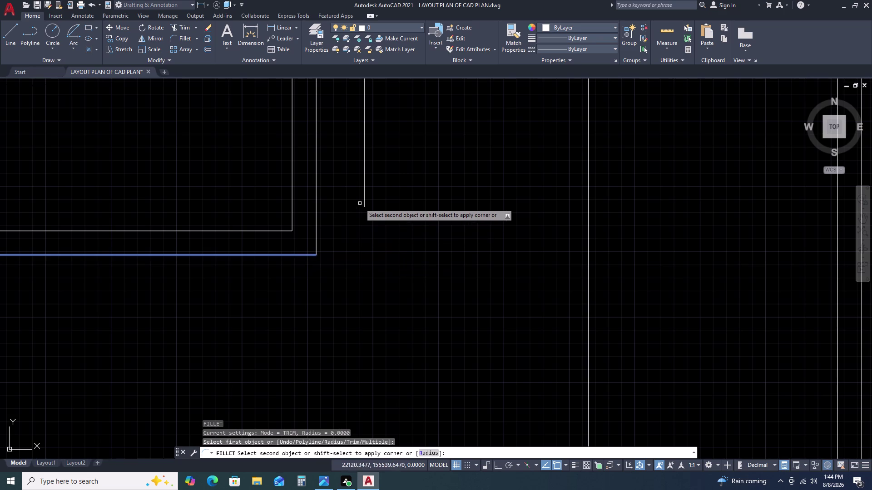
click(365, 203)
scroll(down, 3)
key(Escape)
Pan across the house plan and select the SERVANT label.
scroll(down, 3)
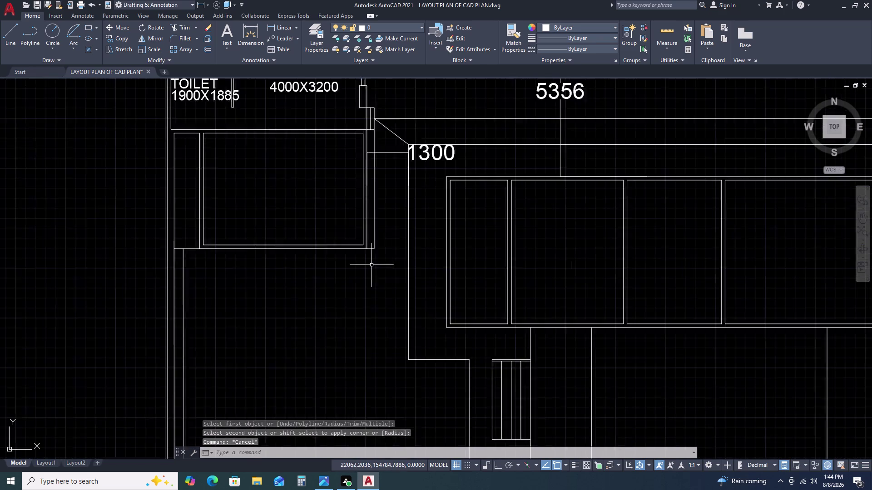
scroll(down, 3)
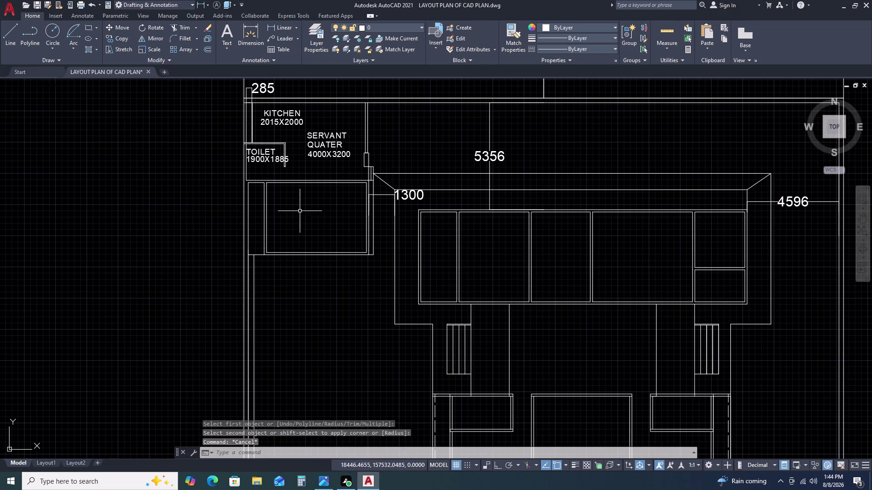
middle_drag(312, 248, 313, 194)
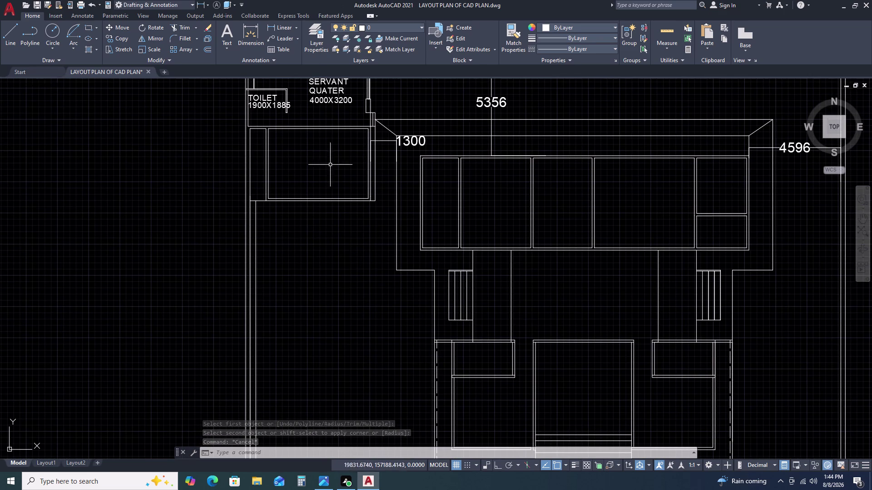
middle_drag(349, 200, 347, 156)
middle_click(348, 148)
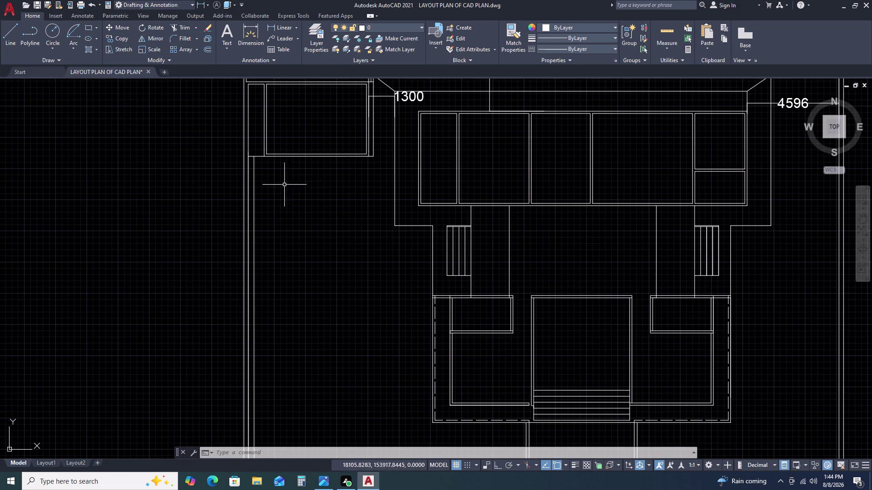
middle_drag(262, 164, 288, 129)
scroll(down, 3)
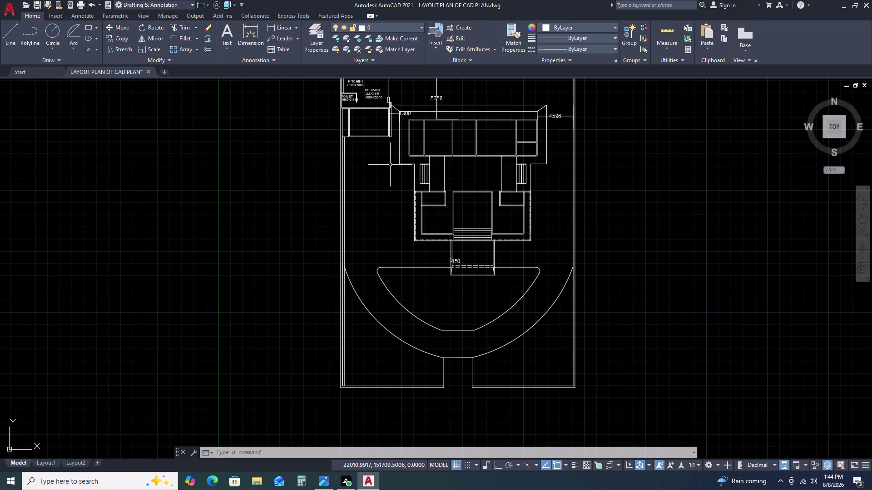
scroll(down, 3)
scroll(up, 3)
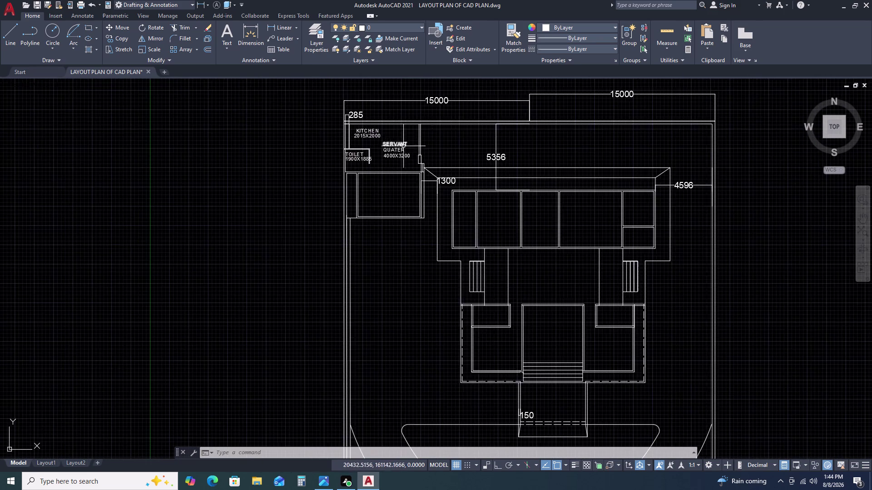
scroll(up, 3)
click(398, 137)
Copy the SERVANT label into the empty room below.
text(C)
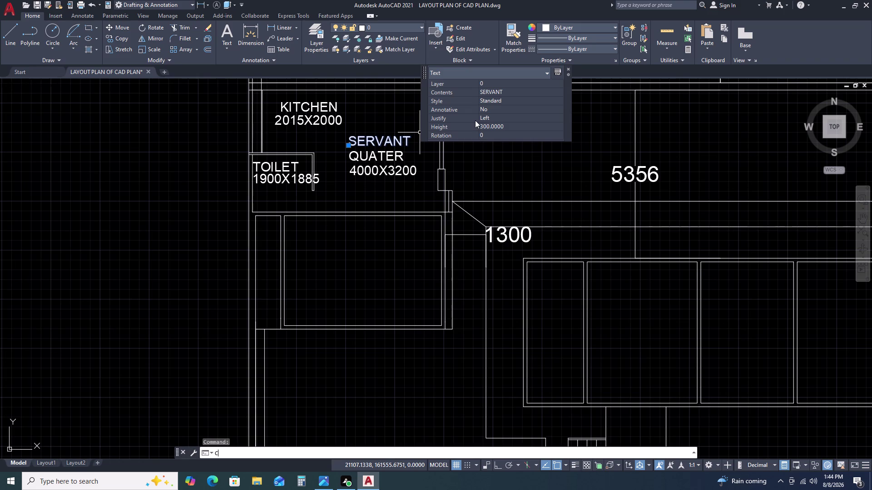
text(O)
key(space)
click(392, 138)
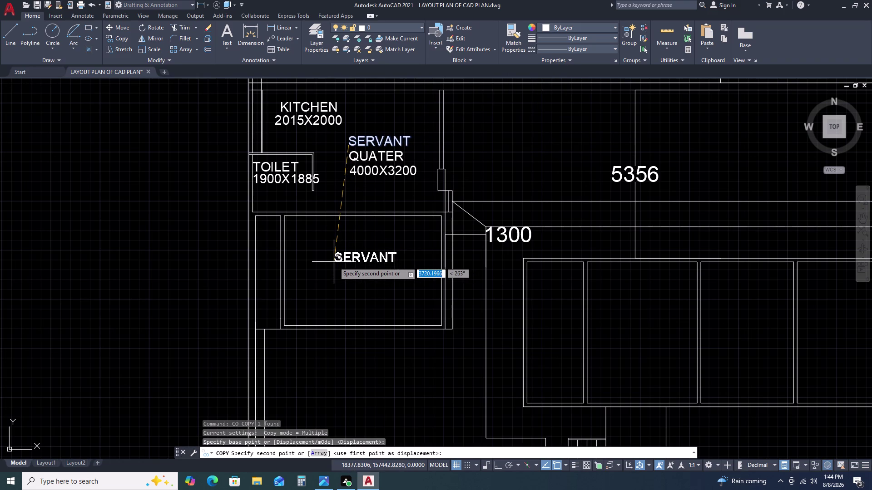
click(334, 262)
key(Escape)
Change the copied label's text to GUARAGE.
double_click(351, 261)
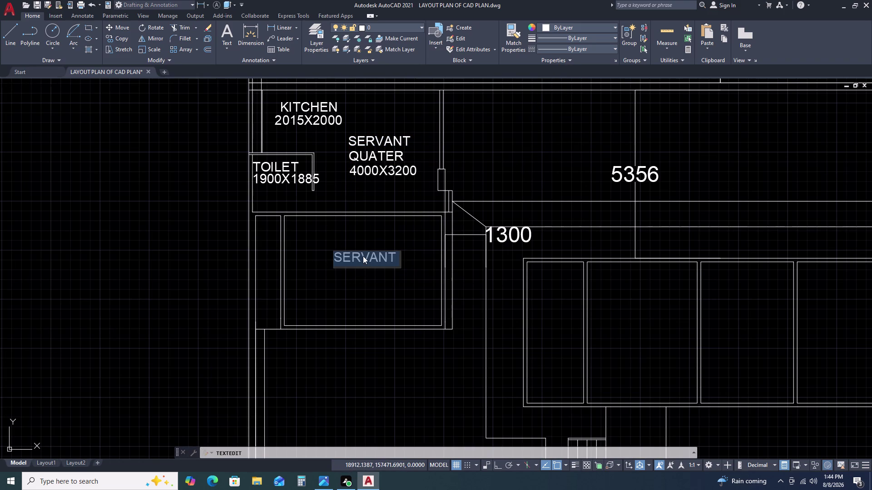
key(g)
text(U)
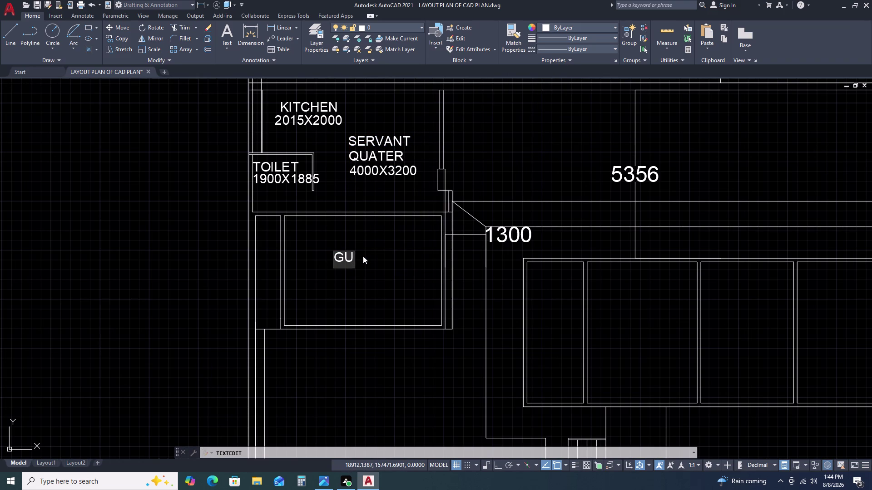
text(AR)
key(a)
key(g)
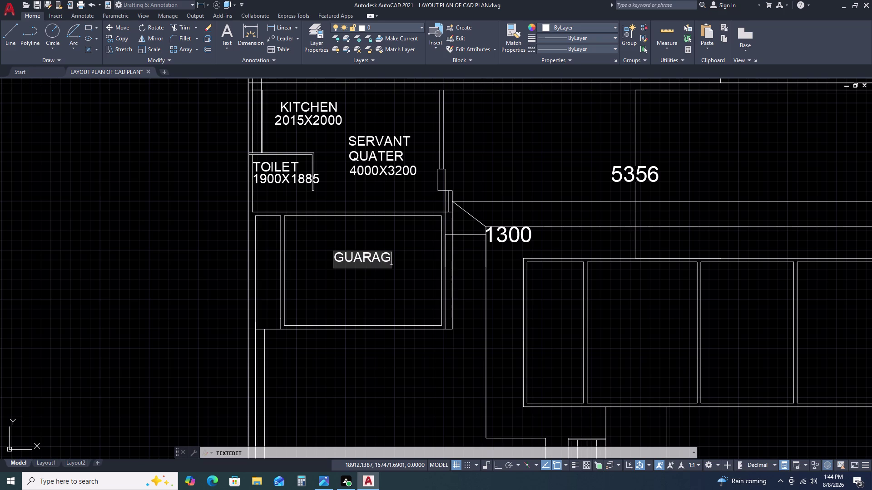
text(E)
key(space)
double_click(368, 282)
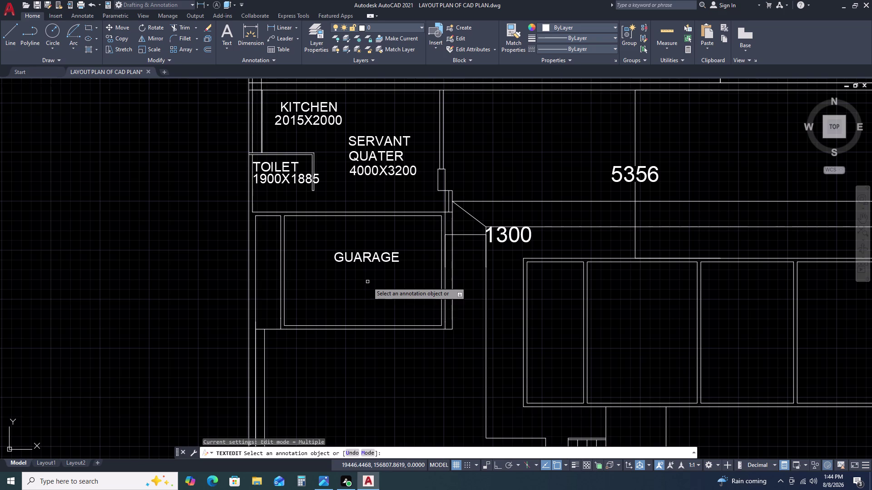
key(Escape)
key(Escape)
Copy the GUARAGE label to just below itself.
click(371, 262)
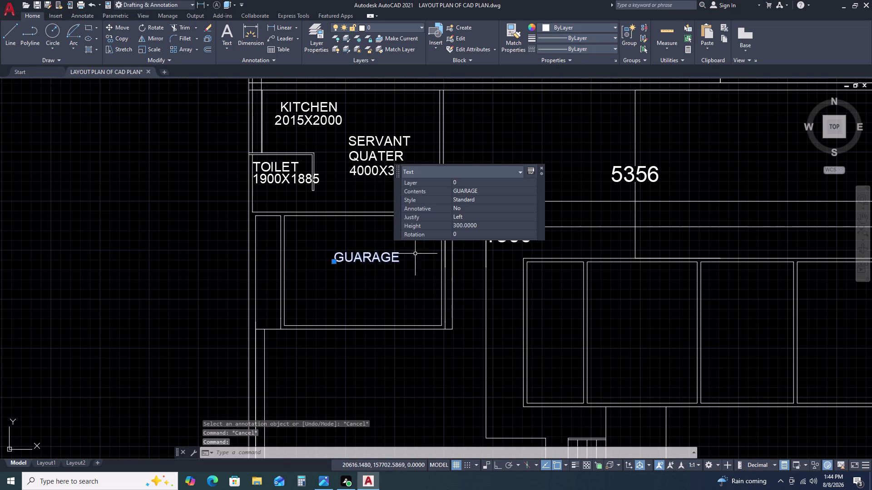
text(CO)
key(space)
double_click(434, 261)
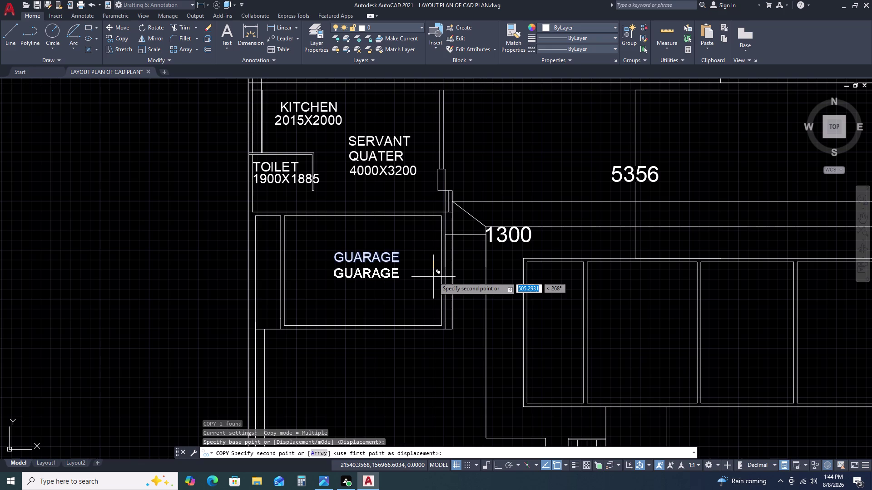
click(433, 277)
key(Escape)
Change the lower copy's text to the room size 5000X3500.
triple_click(384, 273)
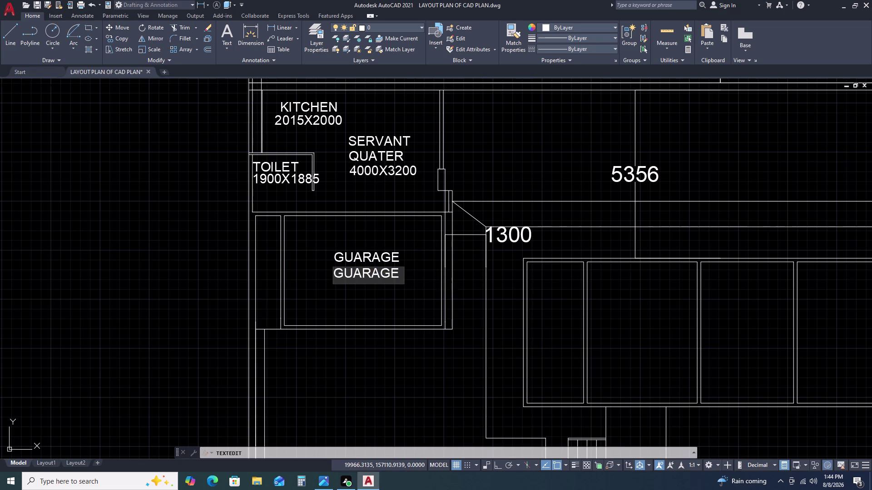
double_click(384, 273)
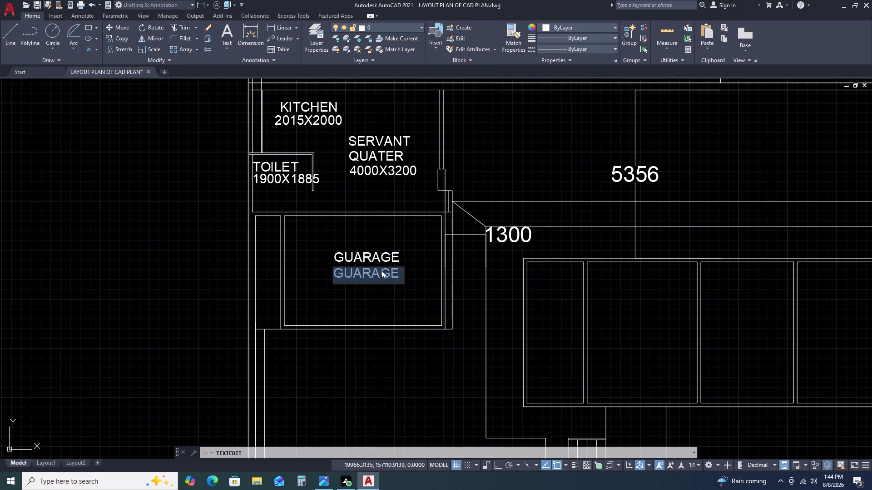
key(5)
text(00)
key(0)
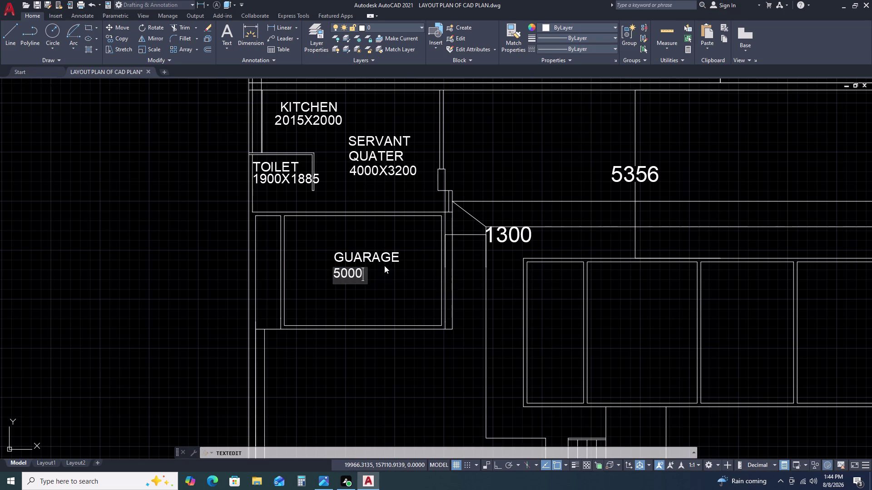
key(x)
text(35)
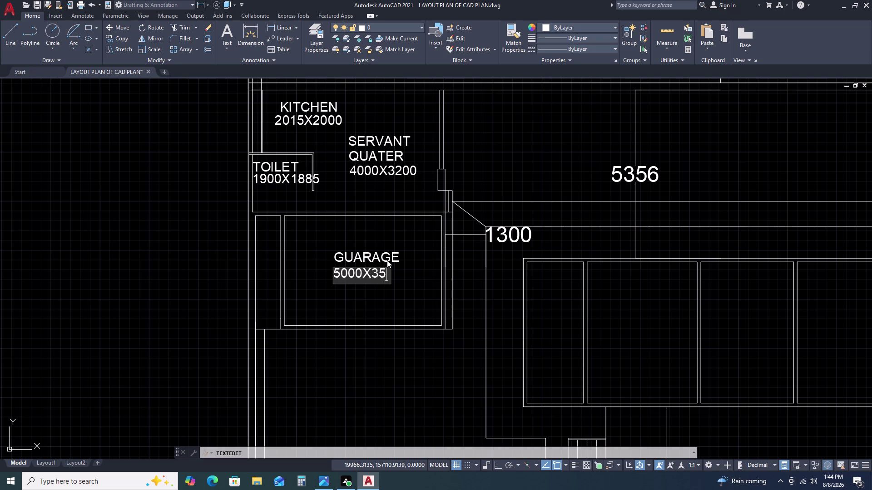
text(00)
key(Return)
click(388, 299)
key(Escape)
scroll(down, 3)
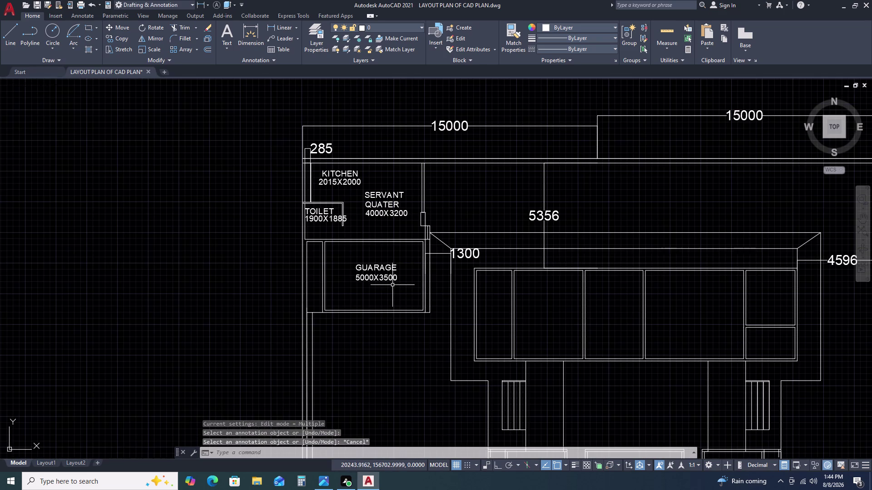
middle_drag(392, 285, 371, 258)
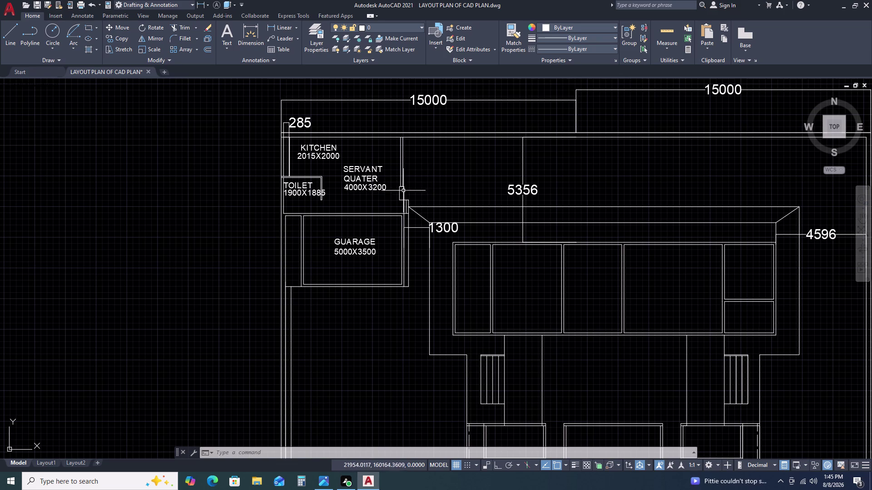
scroll(up, 3)
scroll(down, 3)
scroll(down, 3)
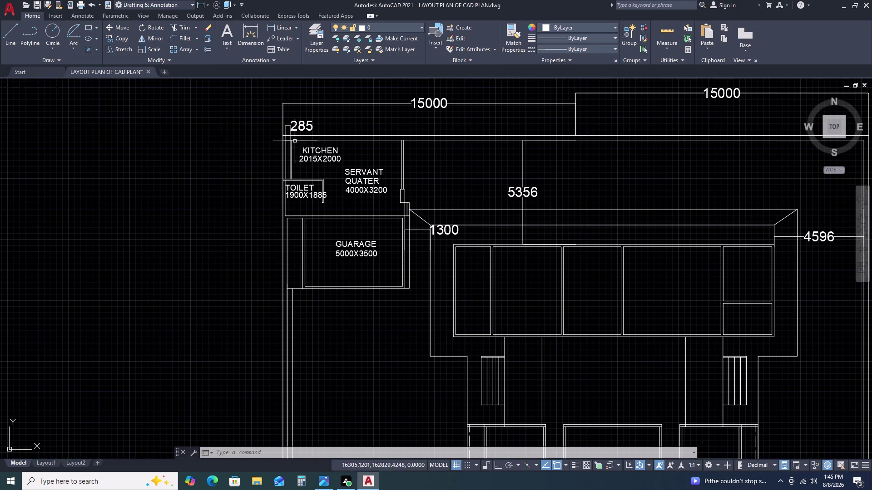
scroll(up, 3)
click(284, 109)
double_click(284, 107)
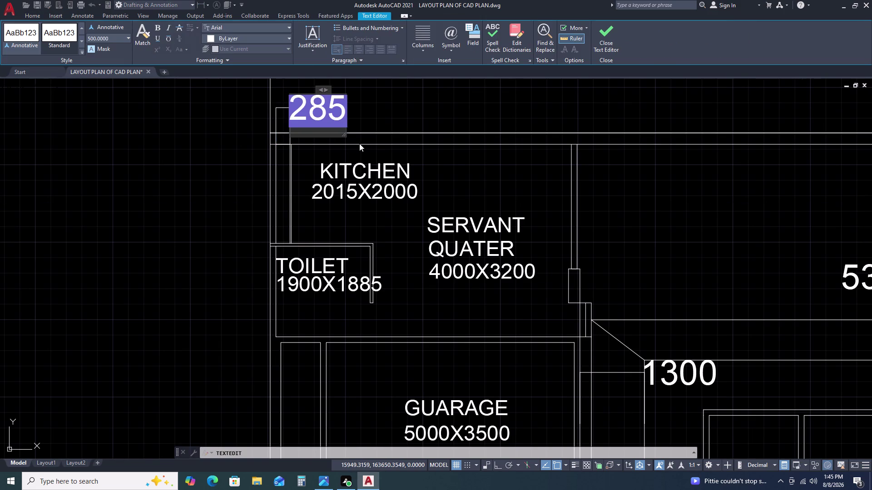
key(Escape)
key(Escape)
key(Escape)
key(Escape)
scroll(up, 3)
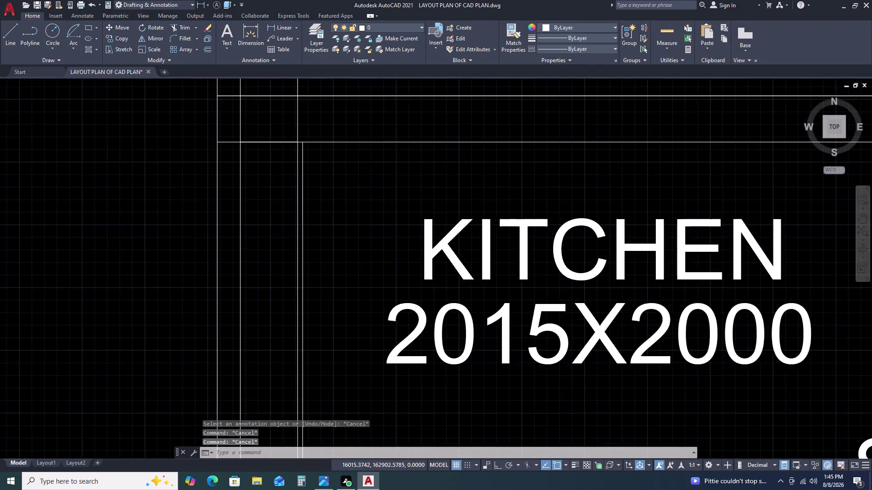
scroll(up, 3)
scroll(down, 3)
scroll(down, 3)
middle_drag(345, 249, 345, 249)
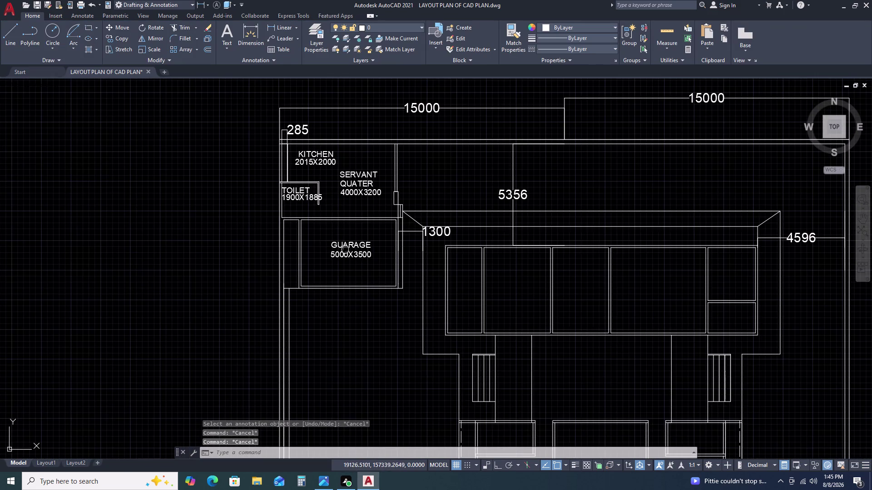
middle_drag(345, 250, 321, 149)
middle_click(320, 144)
scroll(down, 3)
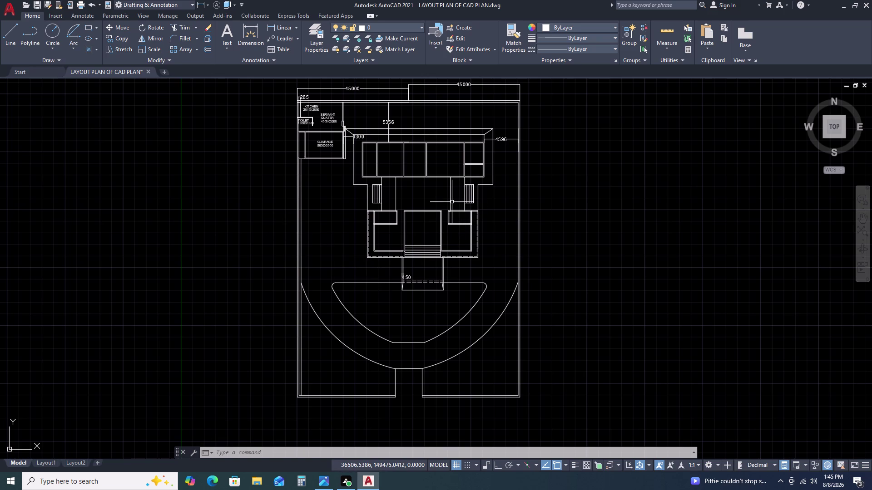
scroll(down, 3)
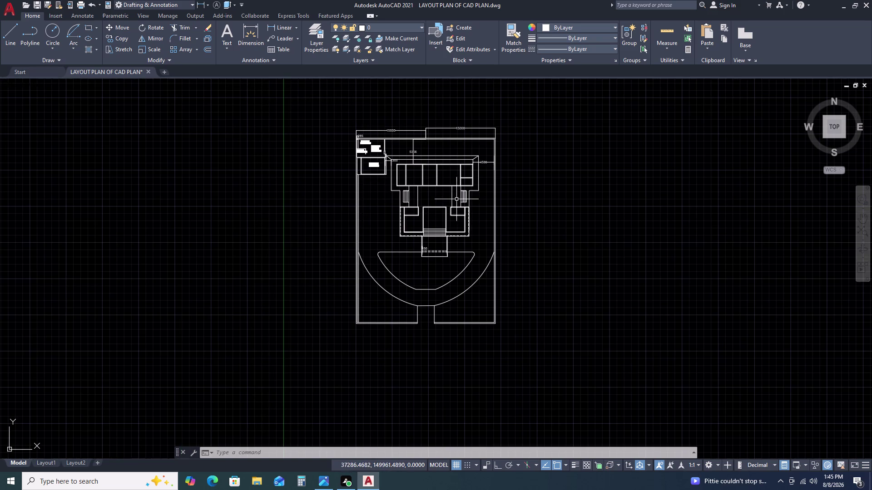
text(TP)
Insert the Toilet - Metric block from the sample block library.
key(space)
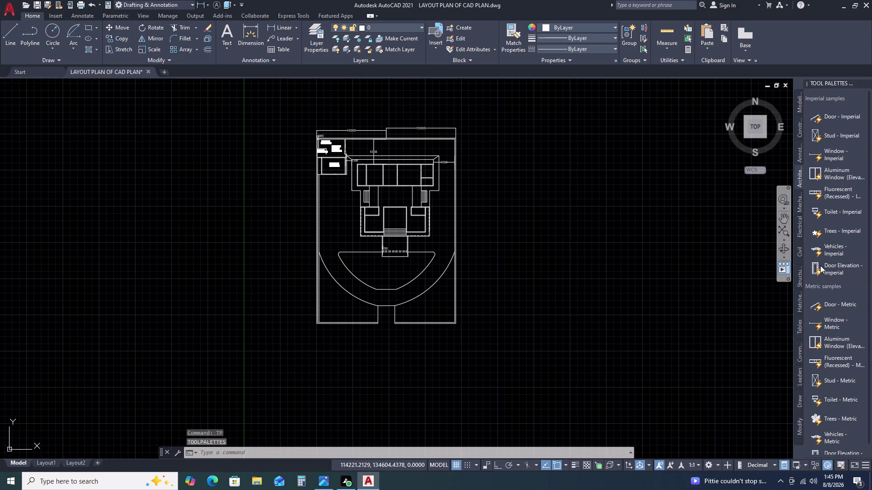
scroll(down, 3)
scroll(down, 3)
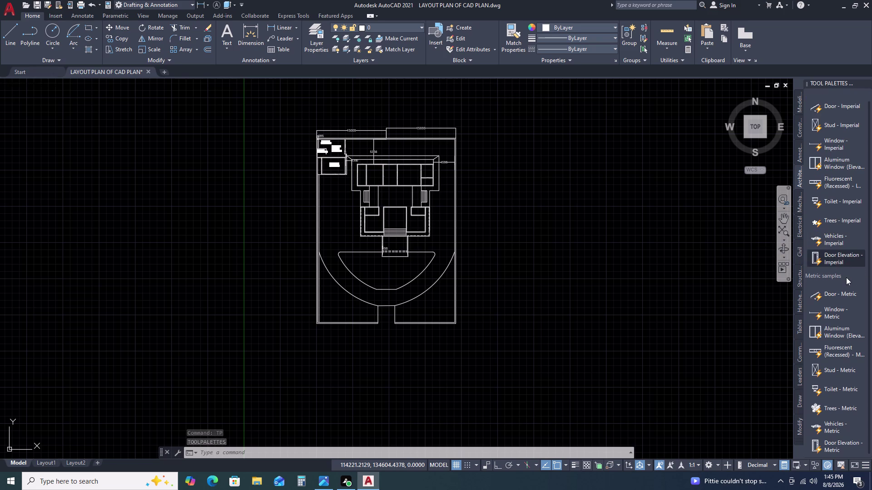
scroll(down, 3)
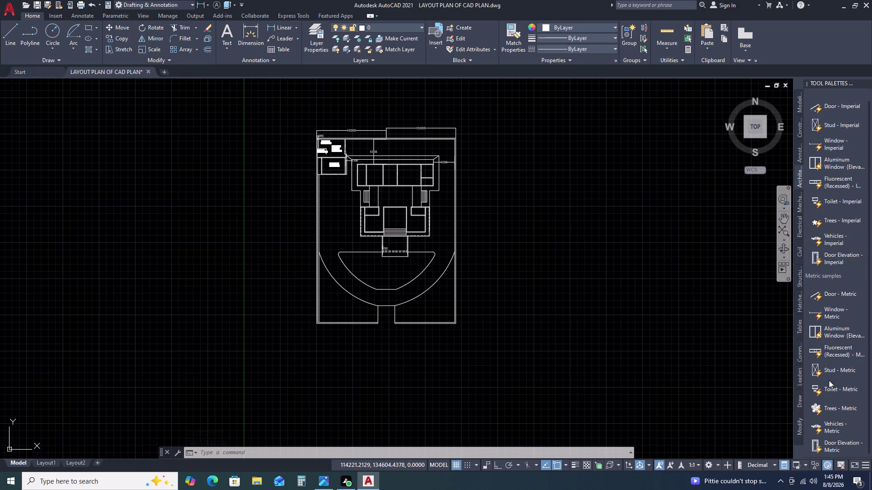
double_click(832, 390)
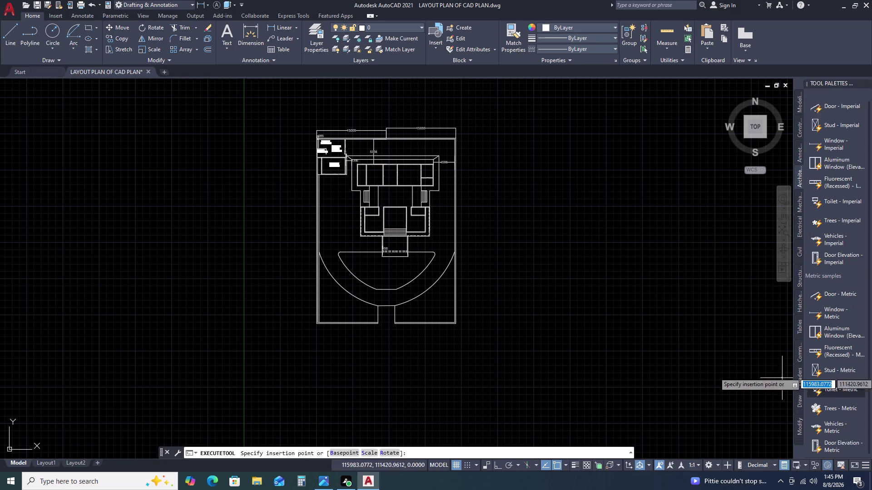
click(660, 306)
Scale the toilet block up, then undo the resize.
scroll(up, 3)
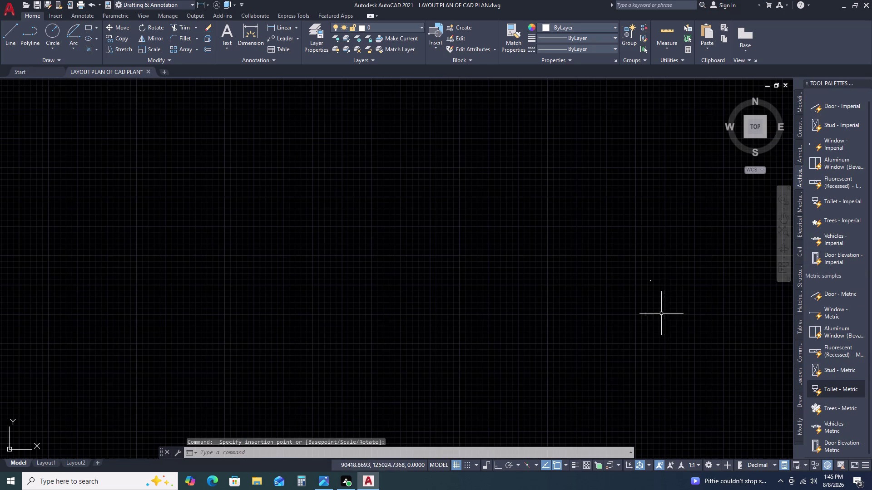
scroll(down, 3)
double_click(671, 255)
click(640, 286)
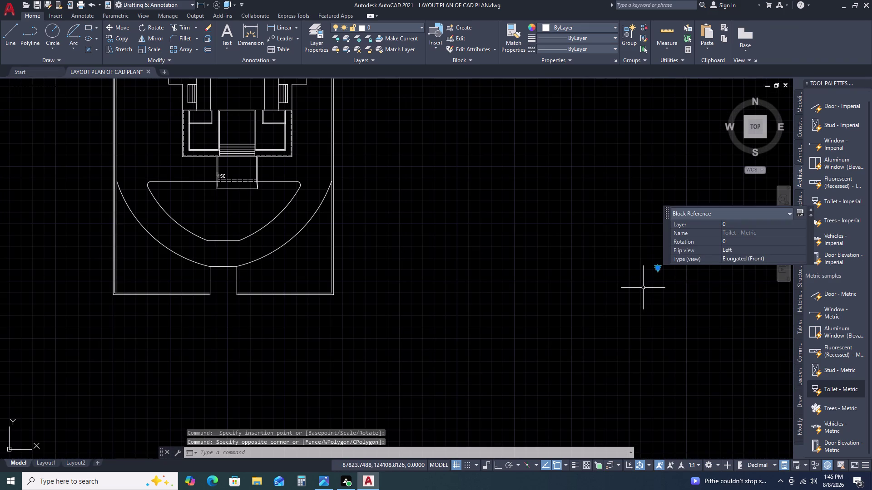
text(SC)
key(space)
click(644, 288)
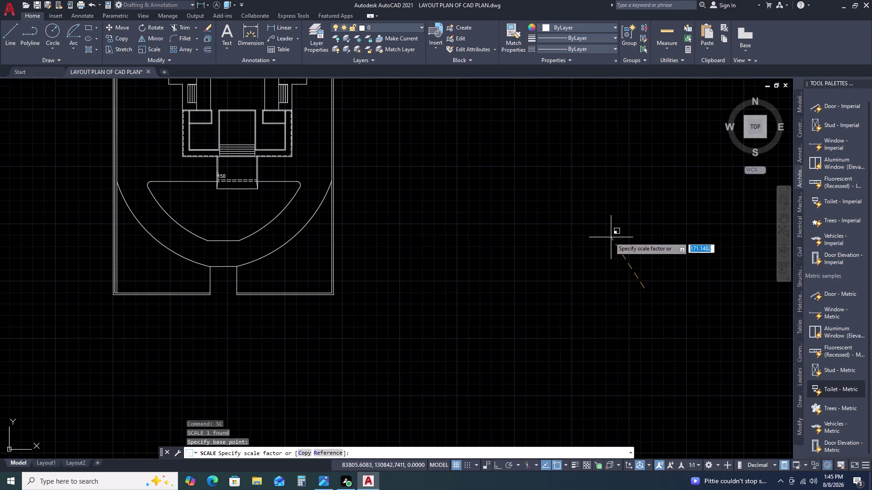
click(545, 229)
scroll(down, 3)
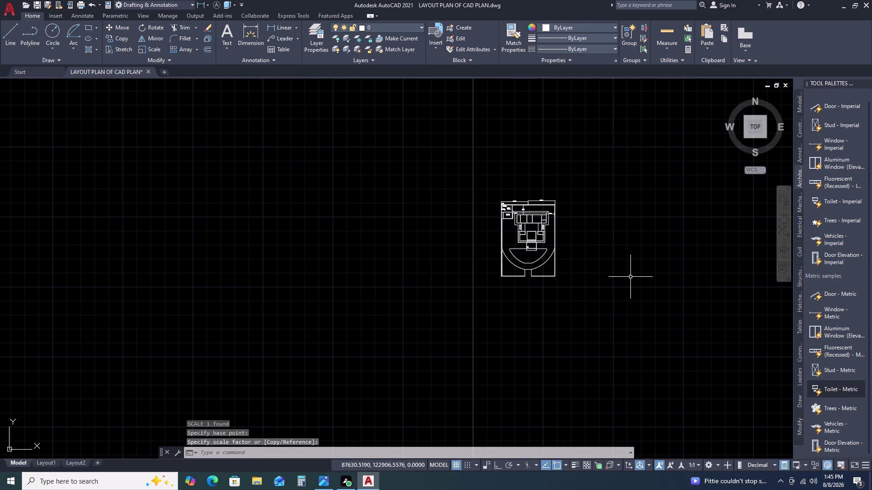
key(ctrl+z)
key(ctrl+z)
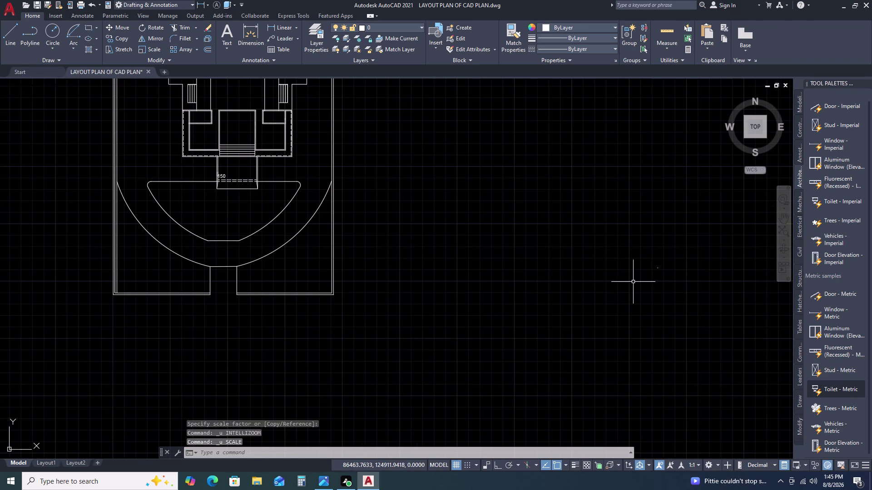
Scale the toilet block up again to a visible size.
click(667, 256)
click(644, 286)
text(SC)
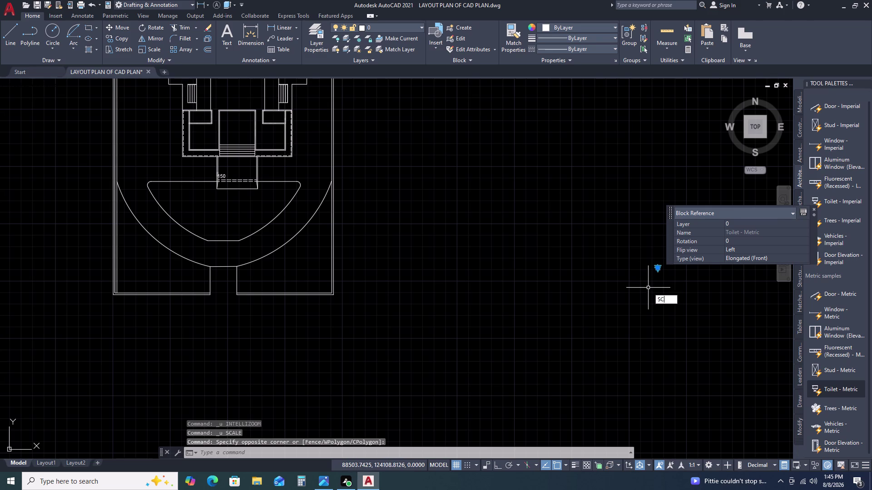
key(space)
click(657, 272)
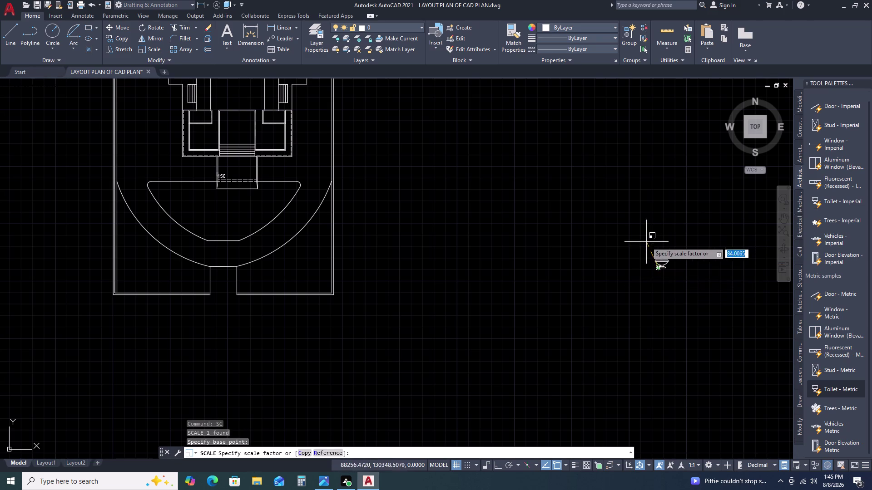
click(539, 233)
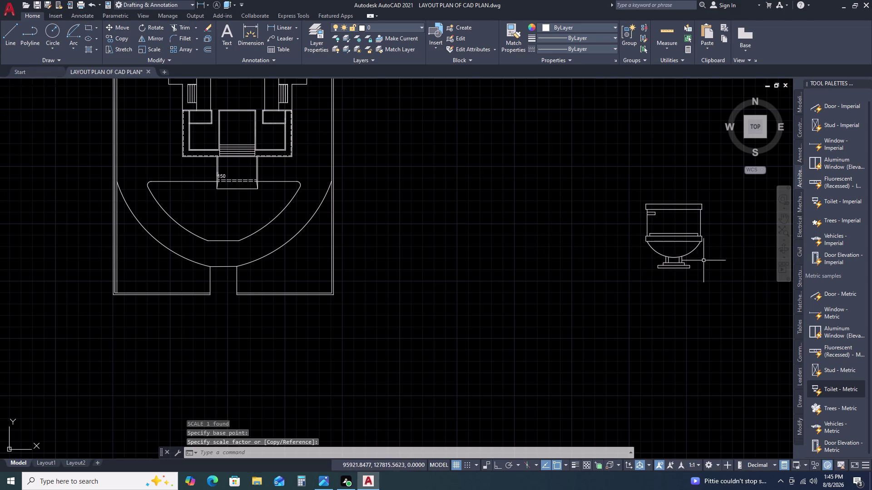
Move the enlarged toilet right of the house plan and place a Vehicles - Metric block.
click(728, 239)
click(646, 269)
key(m)
key(space)
drag(646, 276, 629, 280)
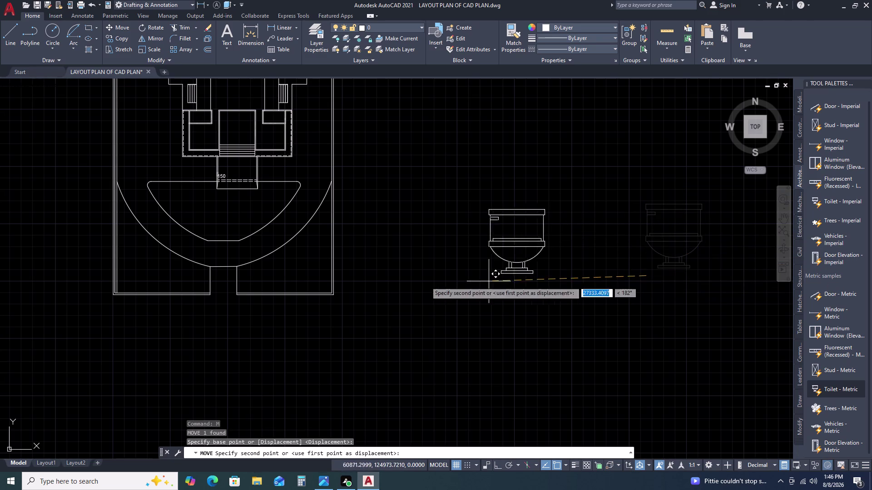
drag(379, 282, 386, 278)
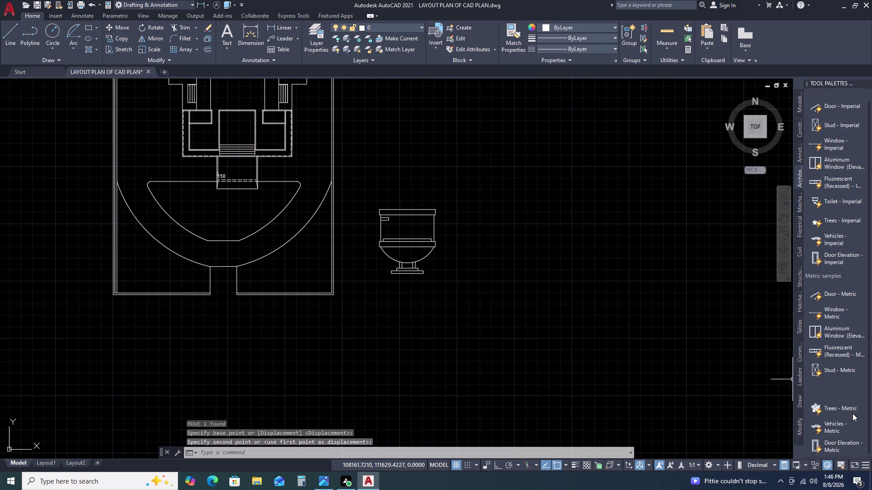
click(843, 427)
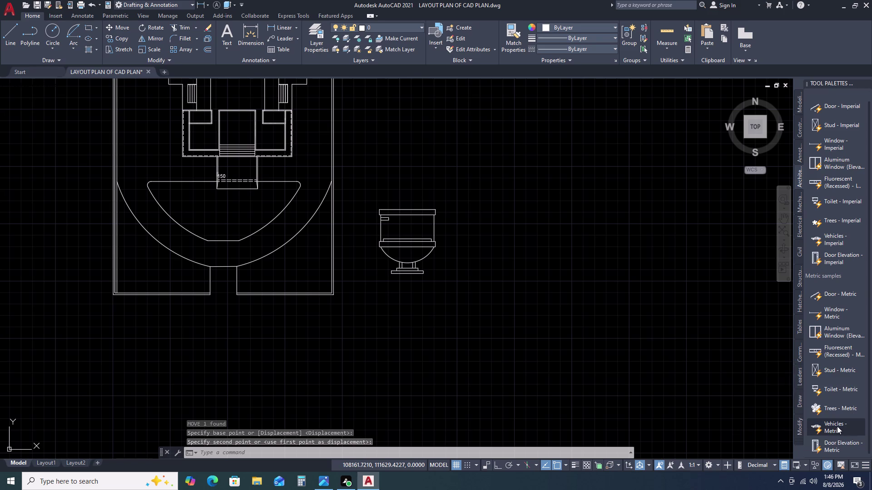
click(571, 306)
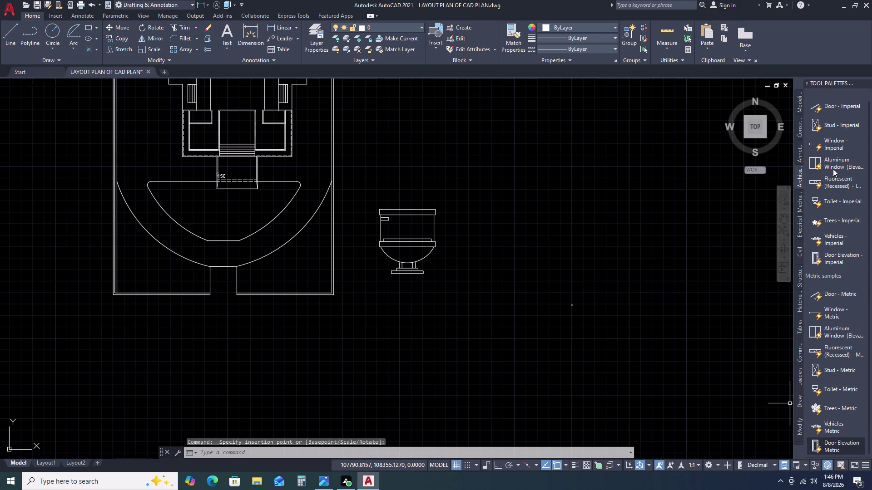
Insert the Door - Imperial block right of the plan and enlarge it.
click(829, 109)
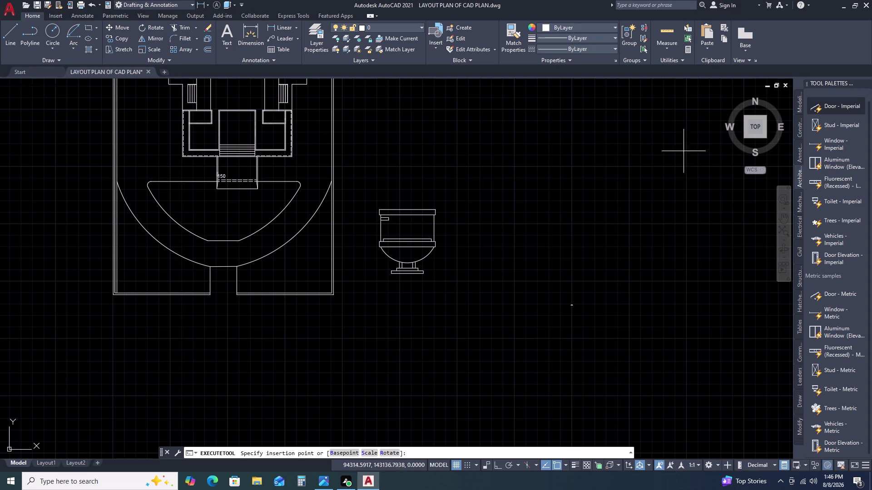
click(595, 198)
click(611, 176)
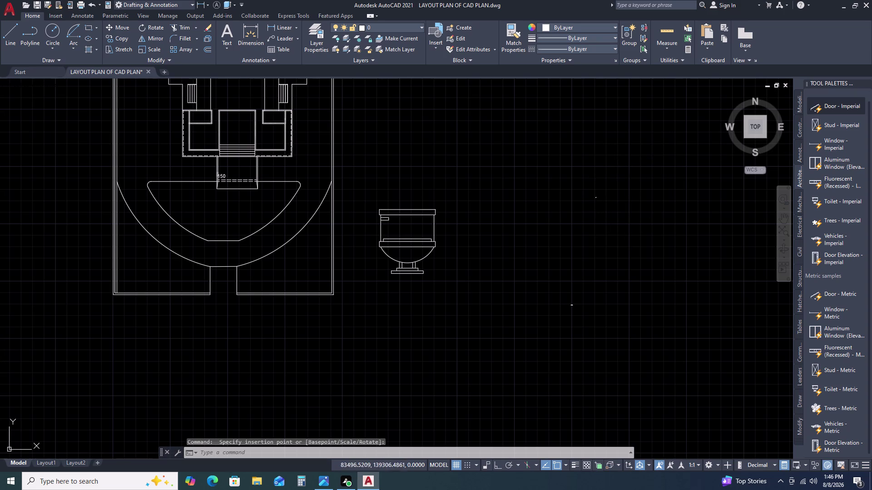
click(591, 205)
text(SC)
key(space)
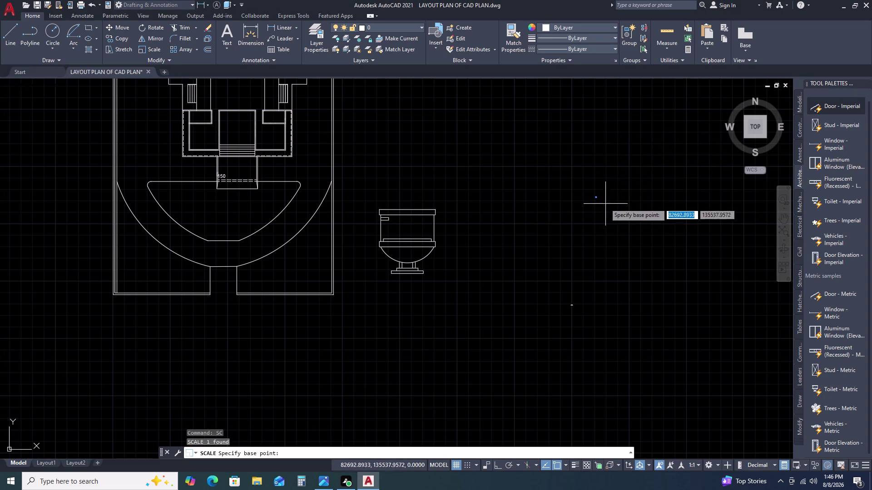
click(598, 199)
click(637, 250)
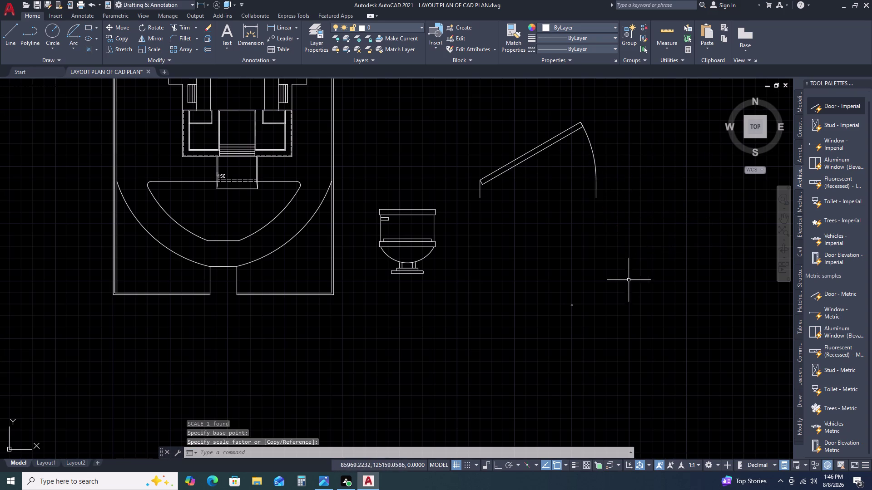
Enlarge the small sports car block.
click(616, 280)
click(563, 329)
text(SC)
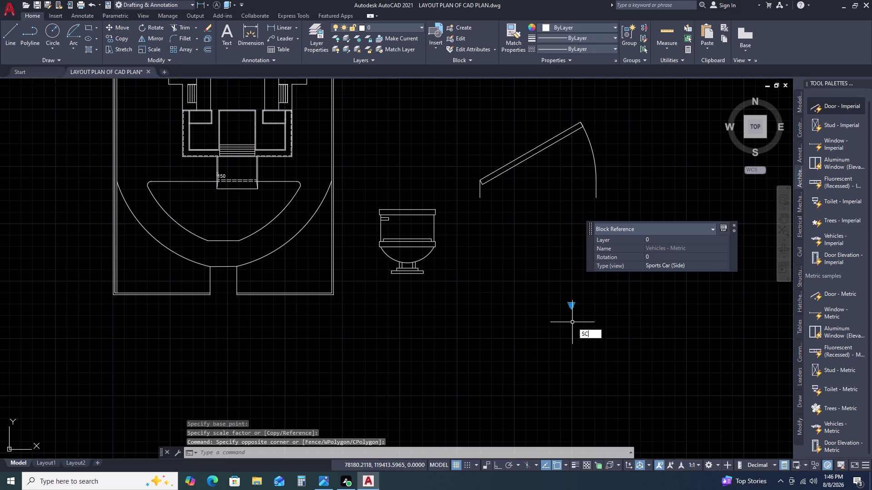
key(space)
click(572, 323)
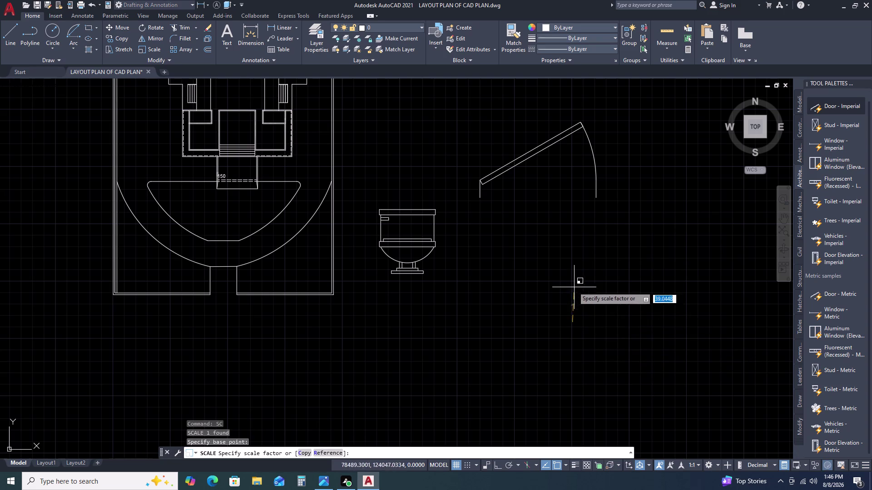
click(572, 286)
scroll(down, 3)
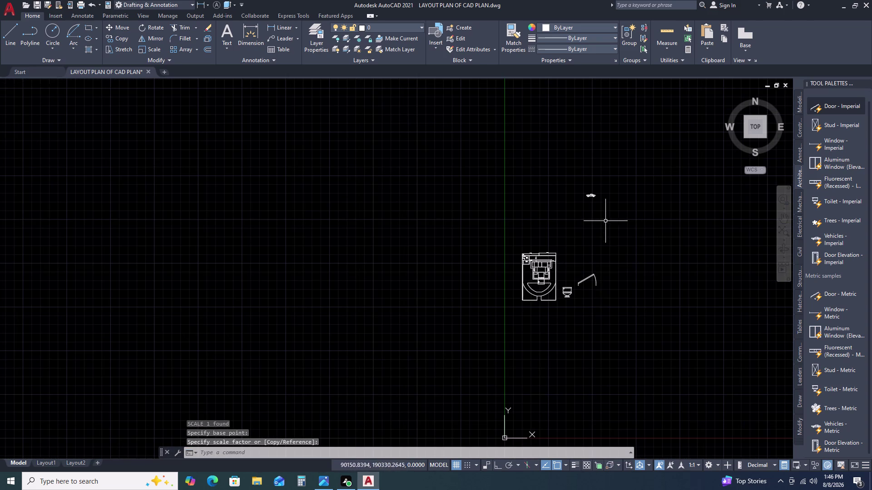
scroll(up, 3)
Move the enlarged sports car below the door block.
click(607, 182)
click(584, 208)
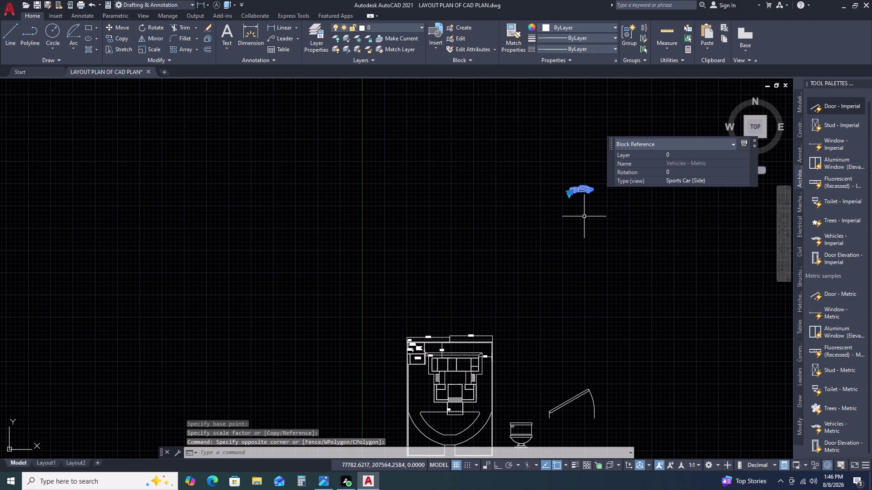
text(M)
key(space)
click(584, 224)
scroll(down, 3)
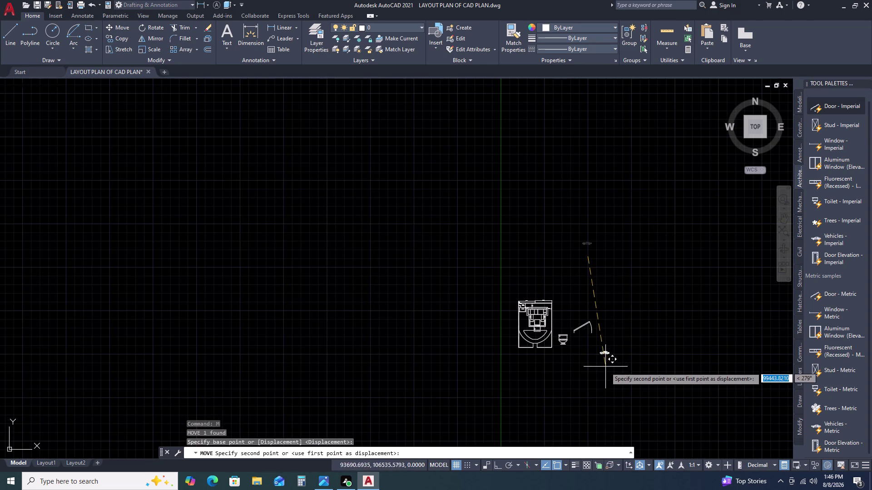
scroll(up, 3)
click(569, 349)
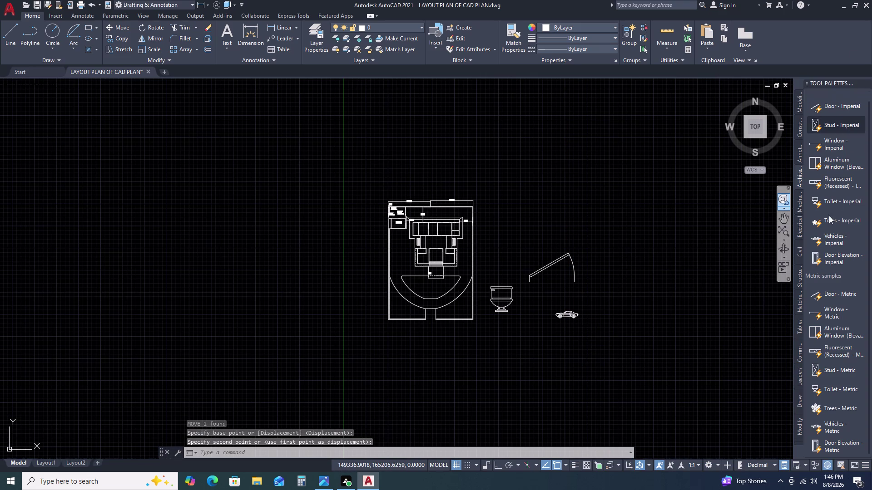
click(817, 223)
Place the Palm block right of the house plan and enlarge it with SCALE.
click(639, 212)
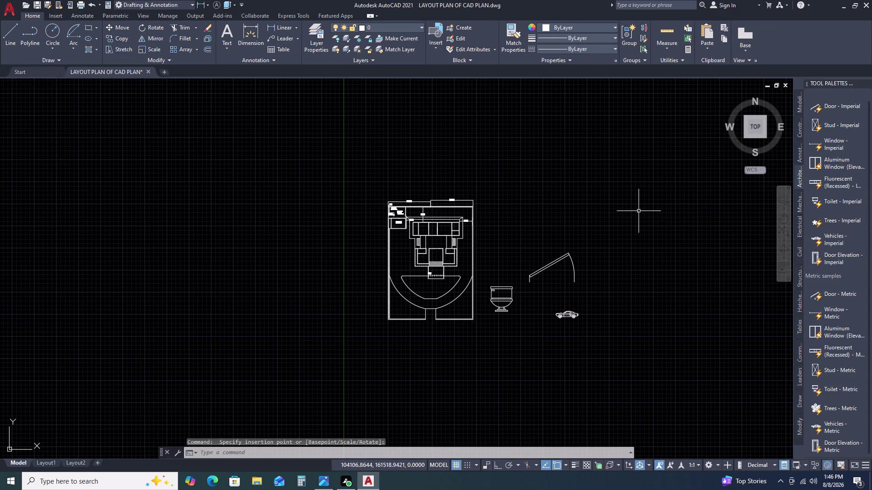
click(627, 200)
click(659, 233)
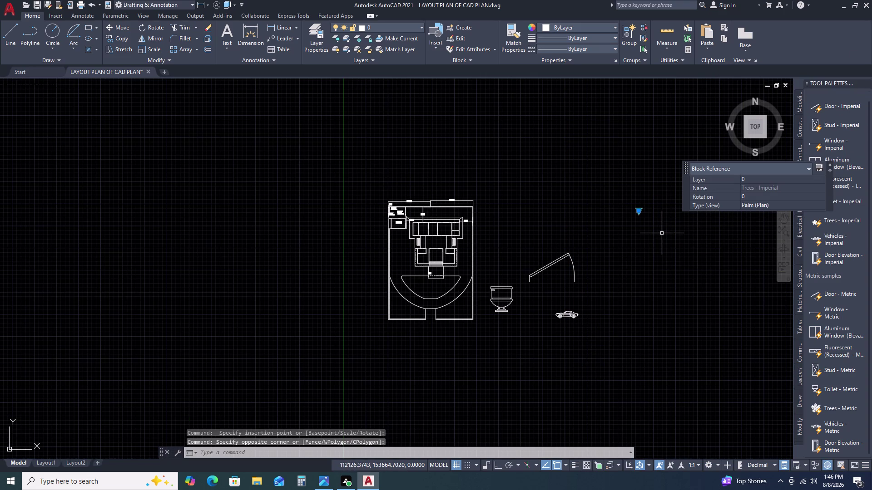
key(s)
text(C)
key(space)
click(638, 211)
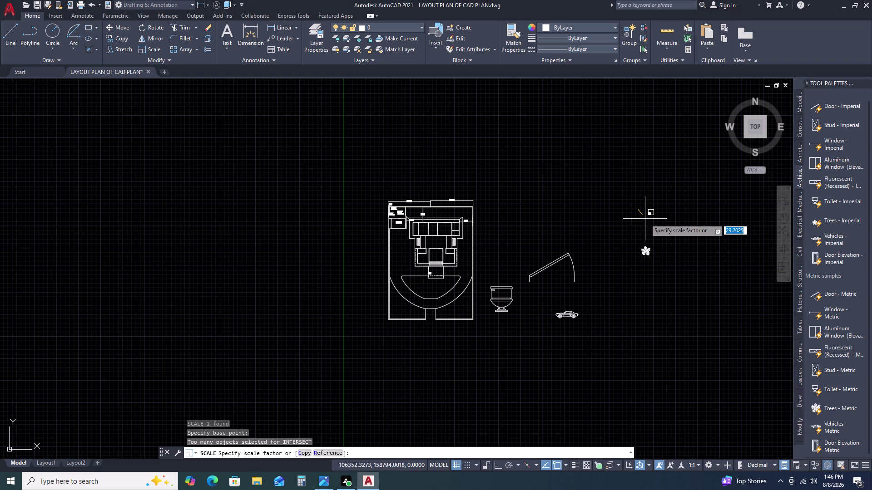
click(659, 236)
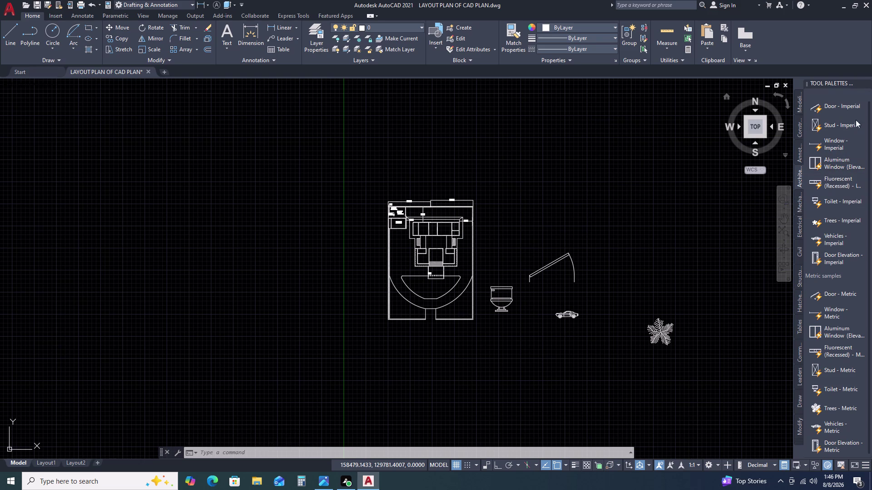
click(823, 143)
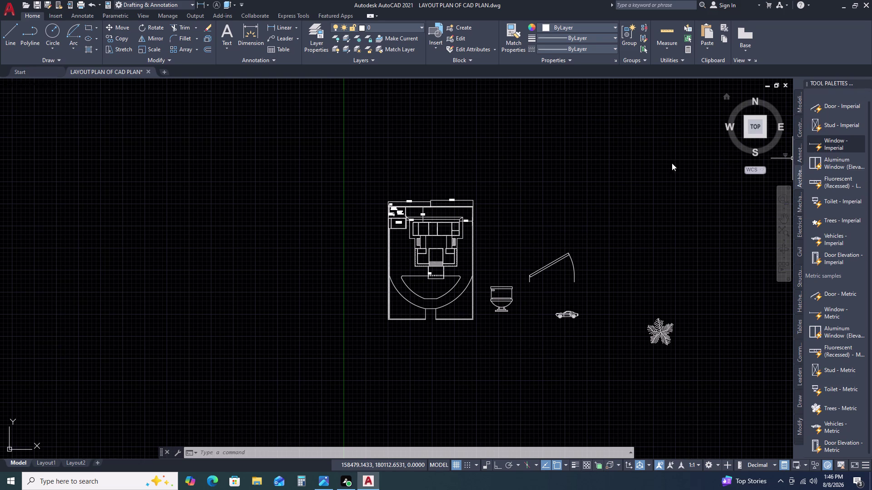
Erase the small stray object above the plan.
click(574, 173)
drag(560, 151, 559, 157)
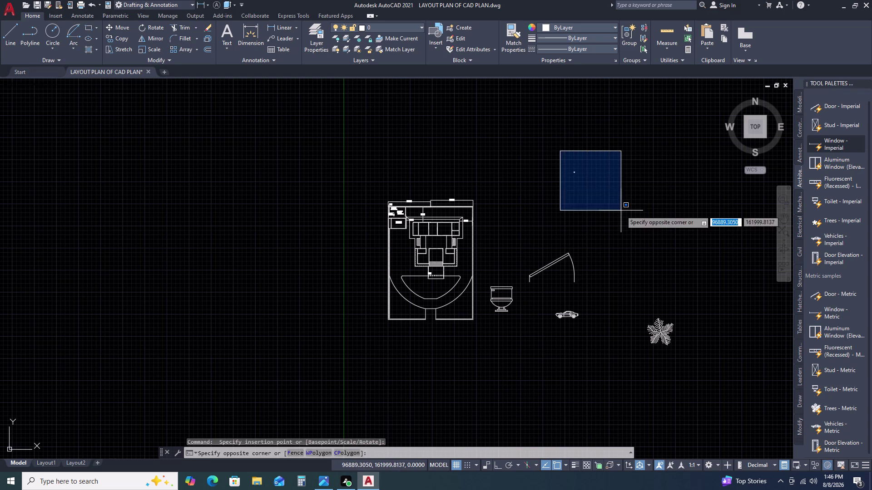
click(621, 210)
text(SC)
key(space)
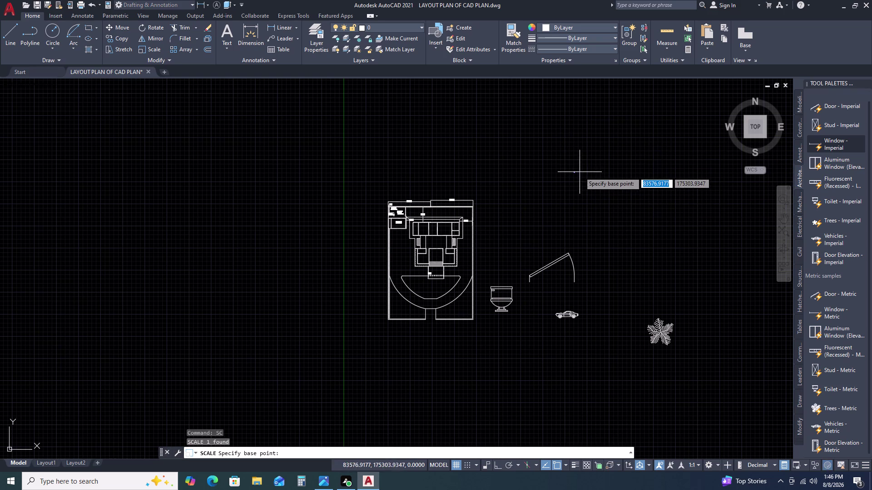
click(575, 172)
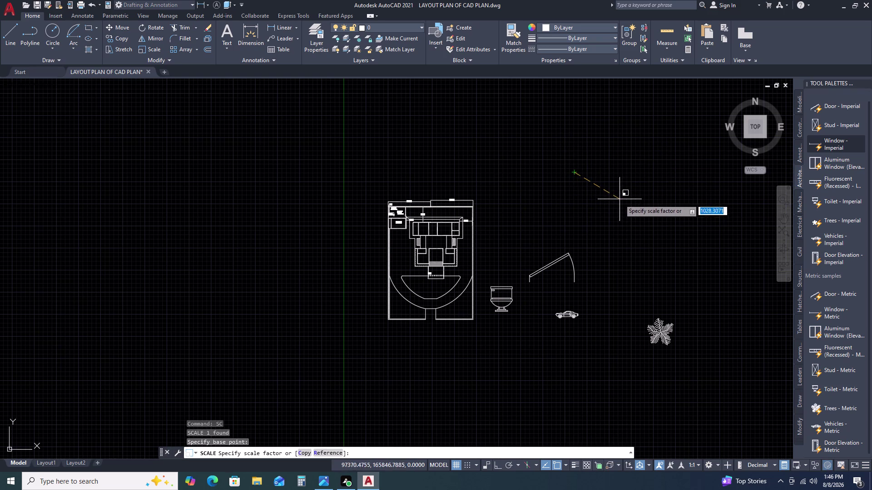
key(Escape)
click(577, 169)
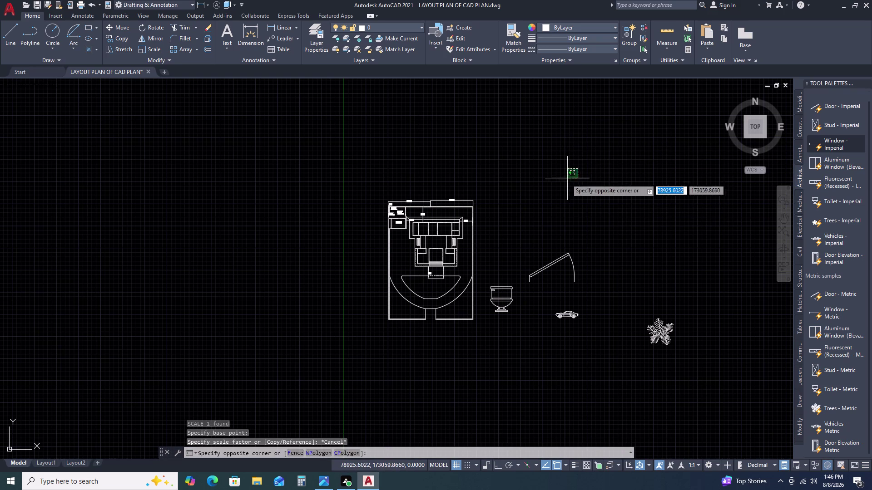
double_click(564, 181)
key(Delete)
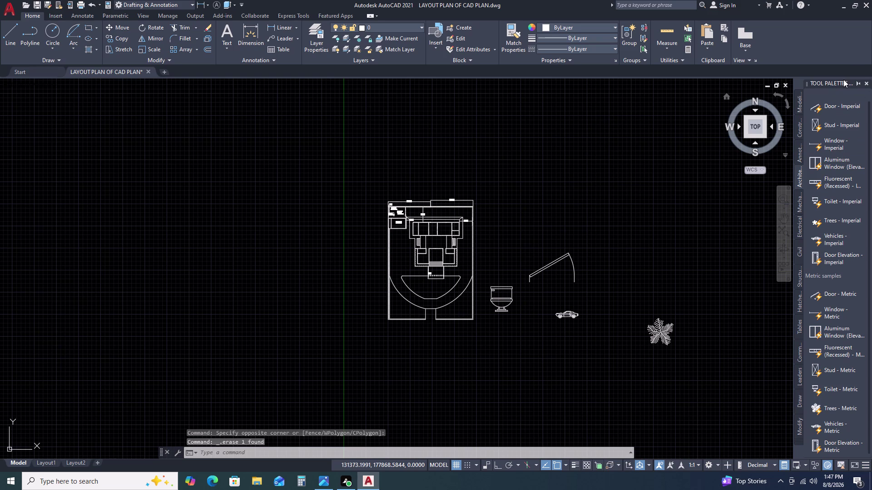
Close the Tool Palettes window and save the drawing.
click(866, 84)
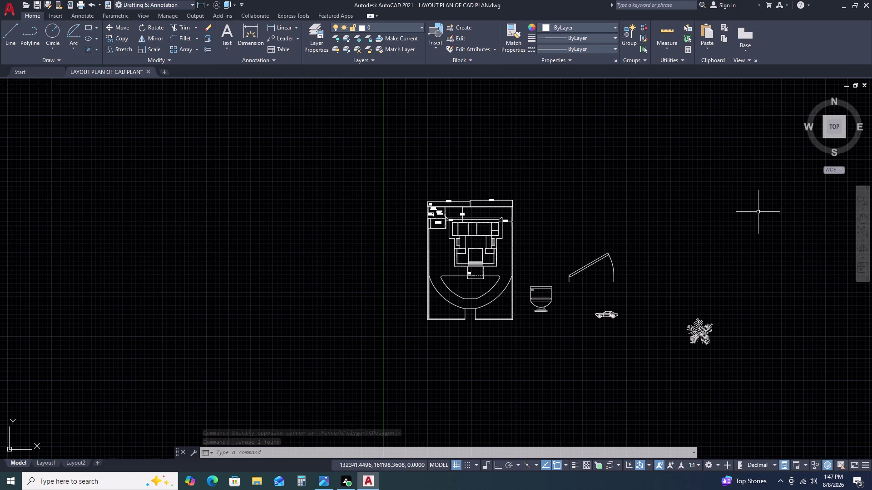
key(ctrl+s)
key(ctrl+s)
key(ctrl+s)
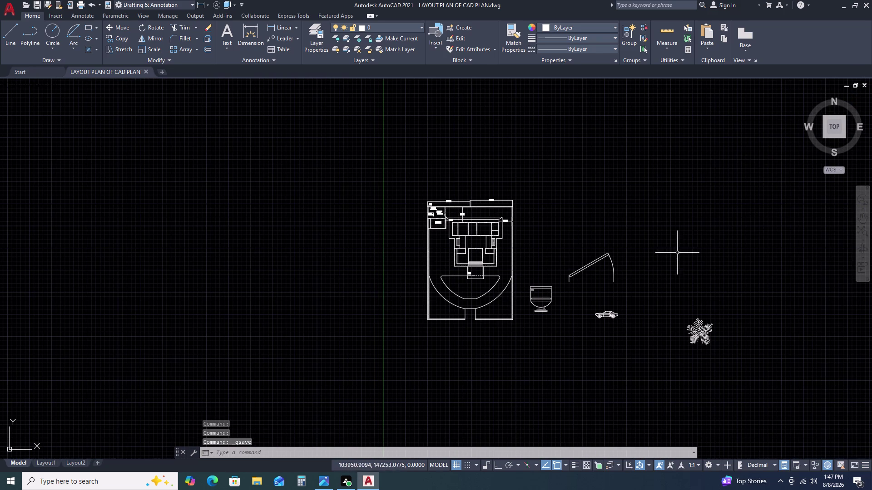
scroll(up, 3)
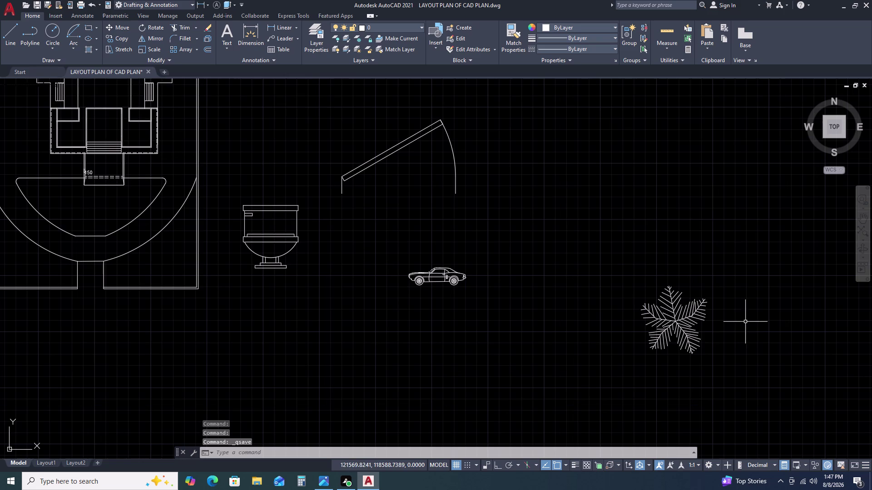
scroll(down, 3)
Move the palm tree block up beside the arched canopy, above the door block.
drag(706, 345, 696, 325)
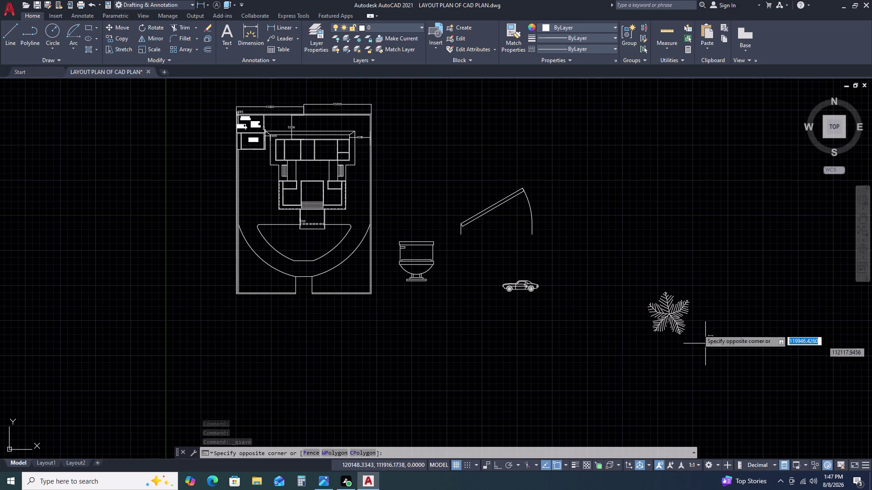
drag(681, 284, 682, 279)
text(M)
key(space)
drag(678, 273, 656, 236)
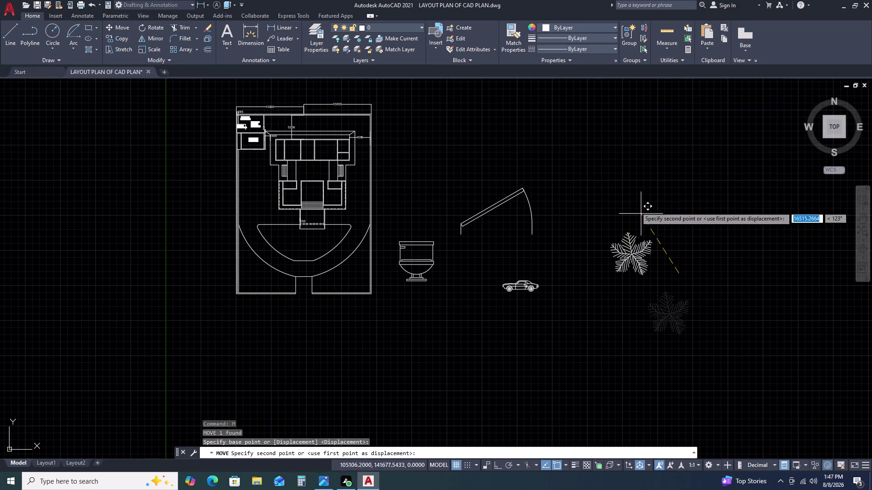
click(464, 130)
scroll(down, 3)
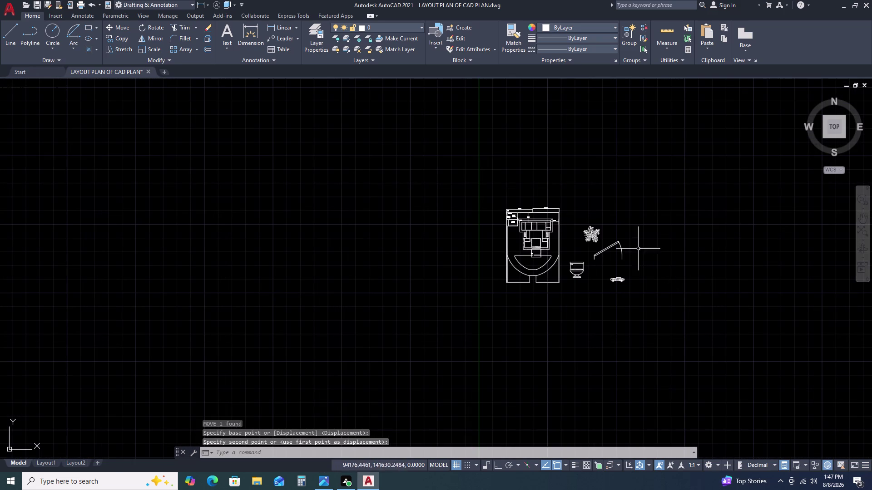
scroll(up, 3)
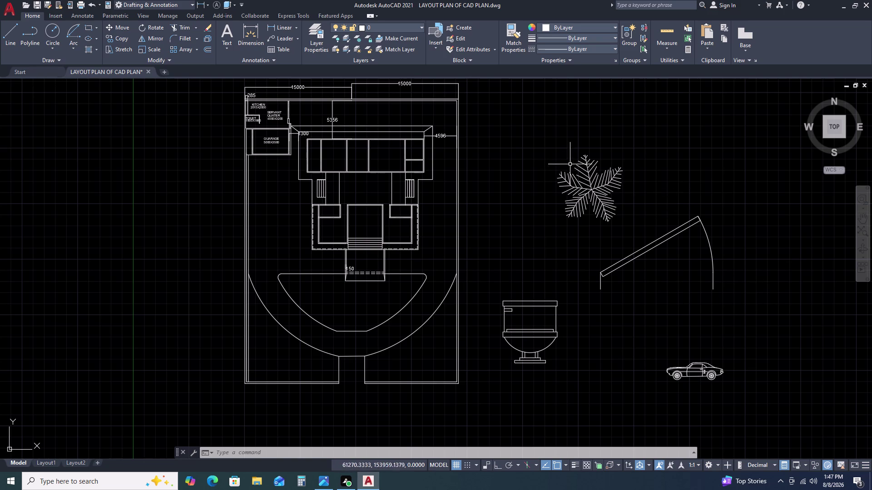
scroll(down, 3)
scroll(down, 3)
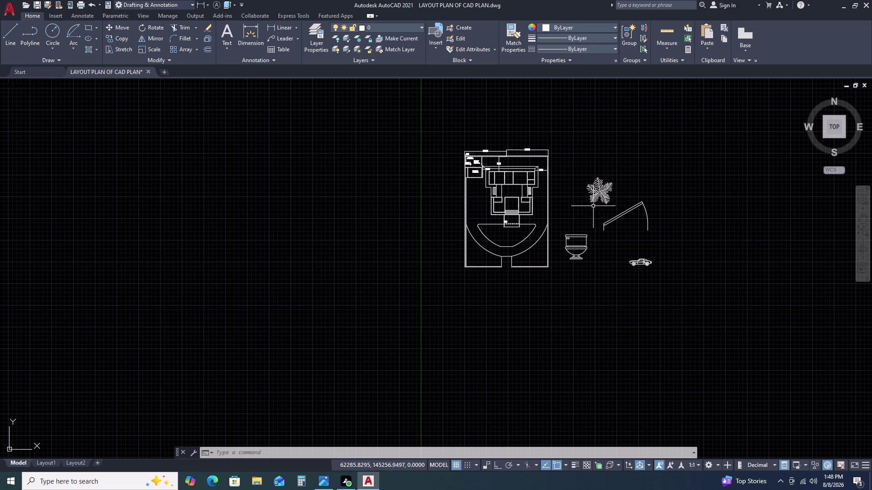
scroll(up, 3)
scroll(up, 3)
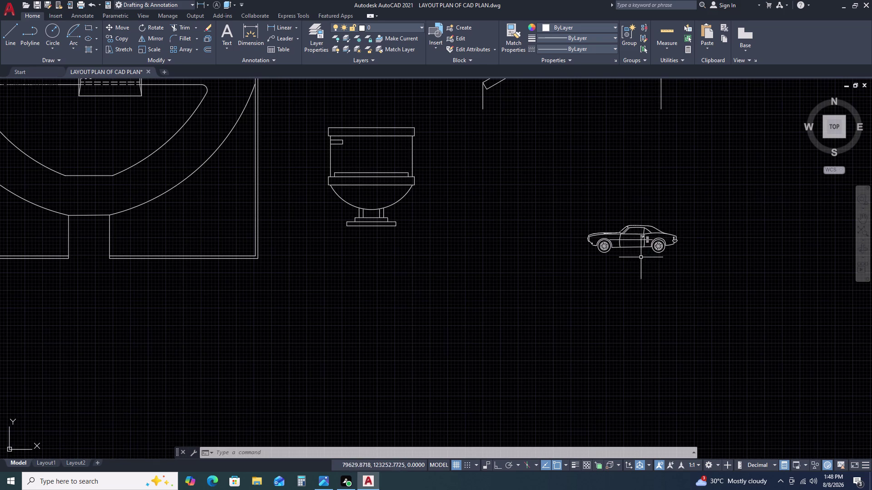
scroll(down, 3)
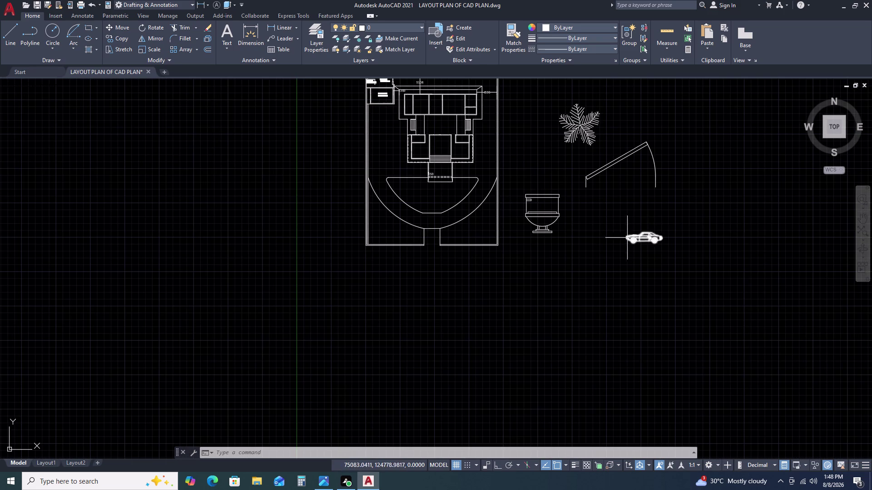
scroll(down, 3)
scroll(up, 3)
scroll(up, 3)
scroll(up, 3)
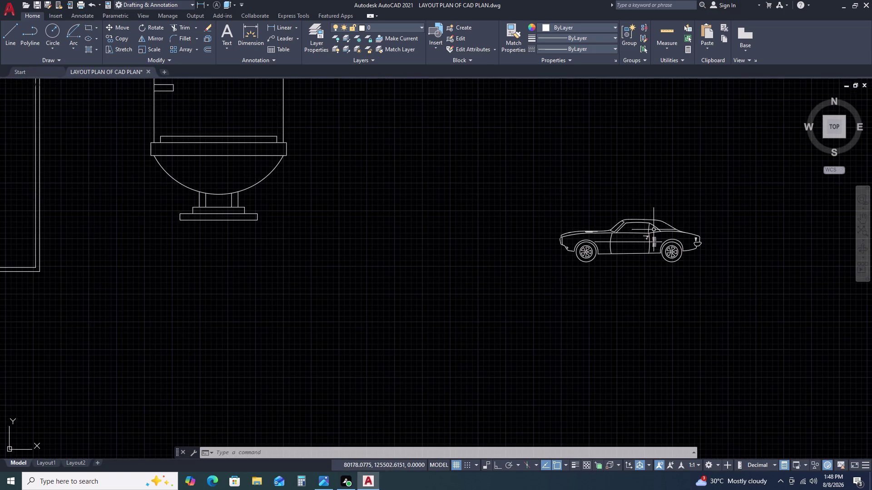
scroll(up, 3)
scroll(up, 3)
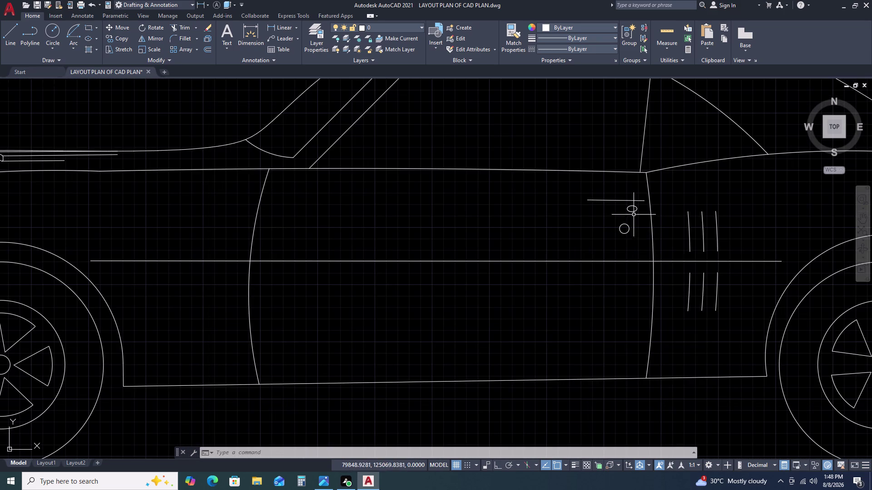
scroll(down, 3)
scroll(down, 3)
scroll(down, 3)
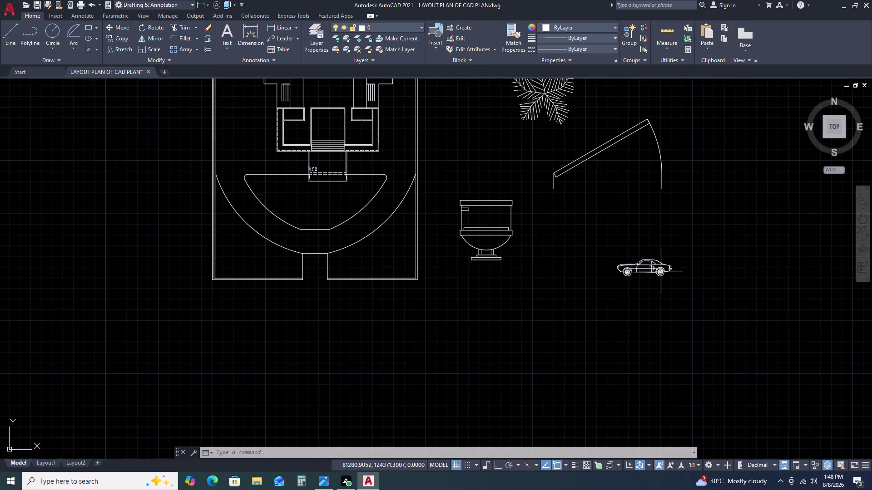
scroll(down, 3)
middle_drag(650, 278, 649, 271)
Switch the sports car block's visibility state from side view to Sports Car (Top).
click(645, 259)
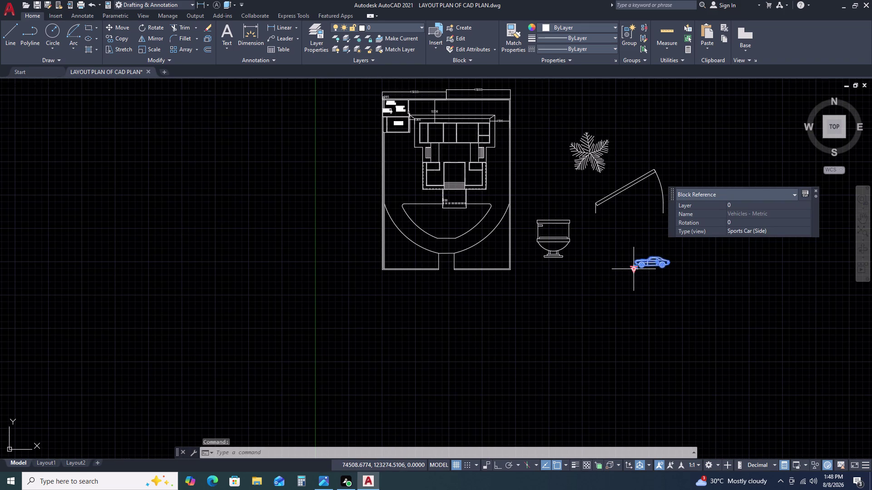
click(634, 270)
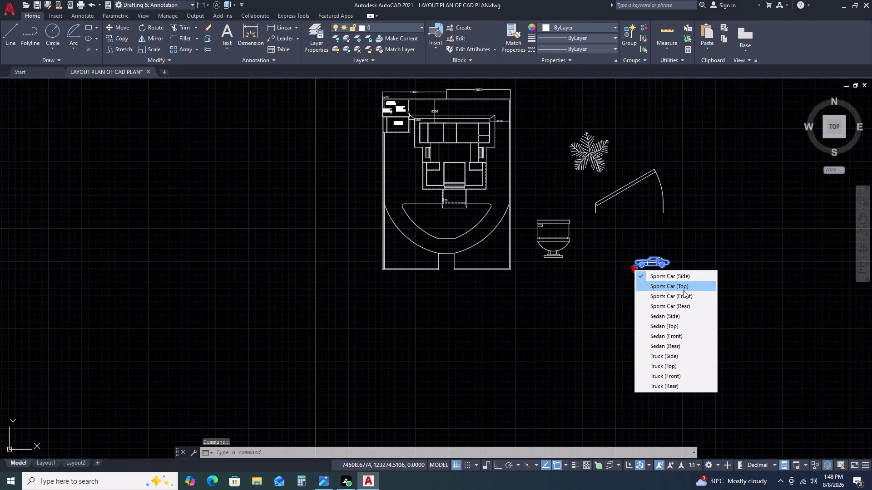
click(683, 297)
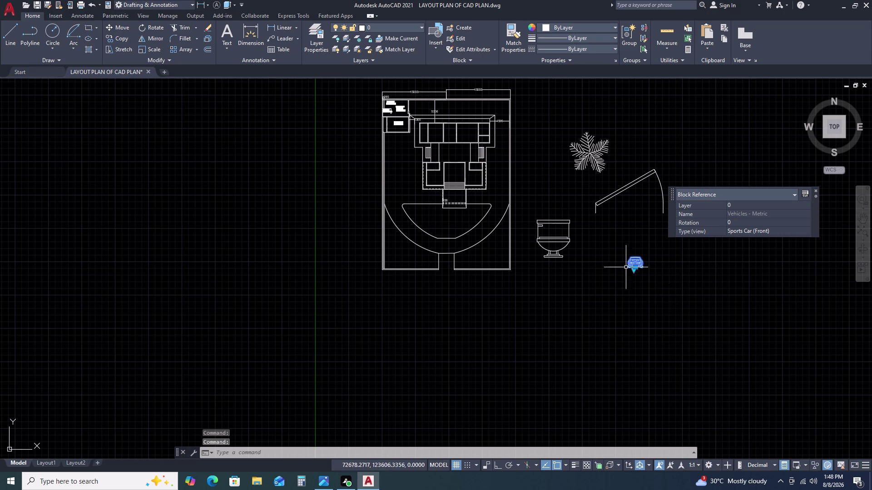
scroll(up, 3)
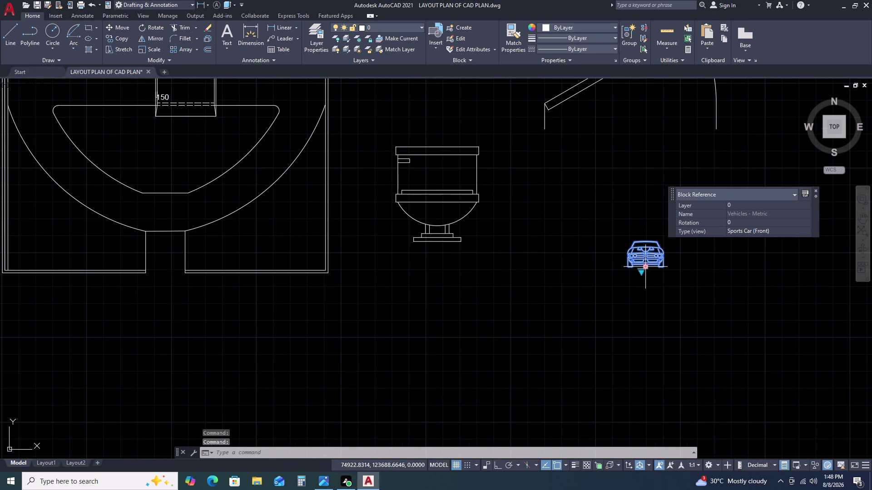
click(639, 273)
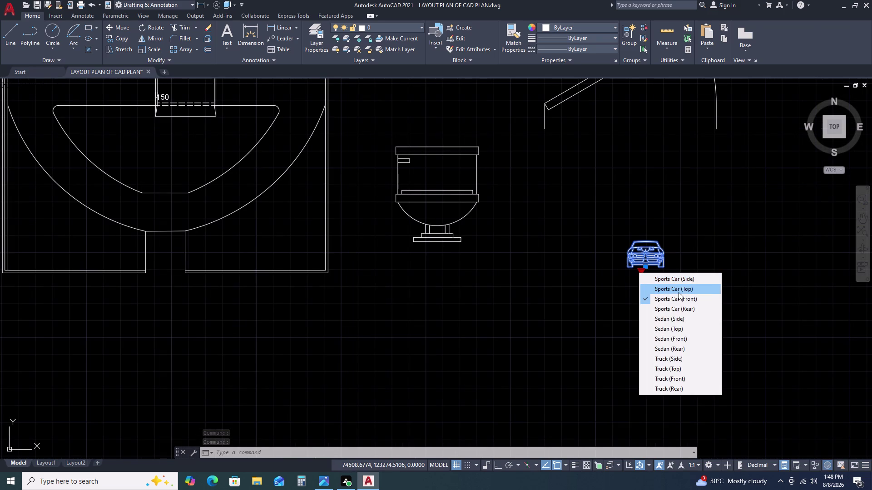
click(679, 293)
scroll(down, 3)
scroll(down, 3)
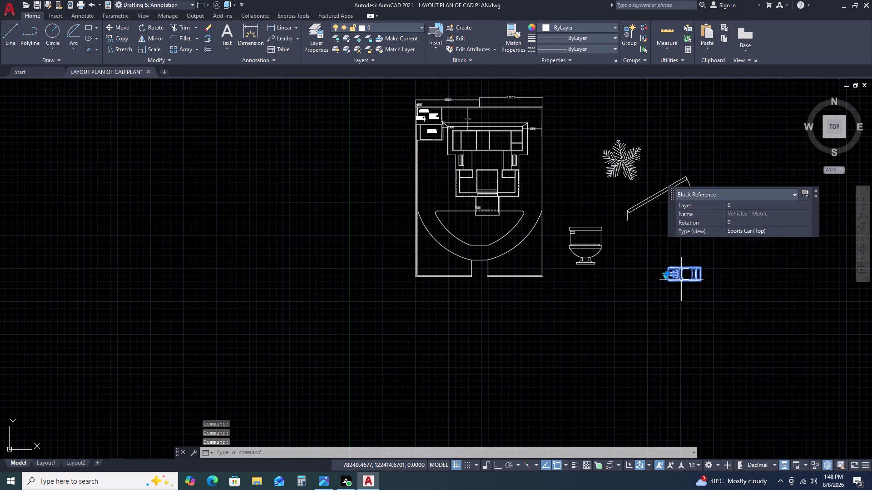
middle_drag(698, 278, 697, 240)
key(m)
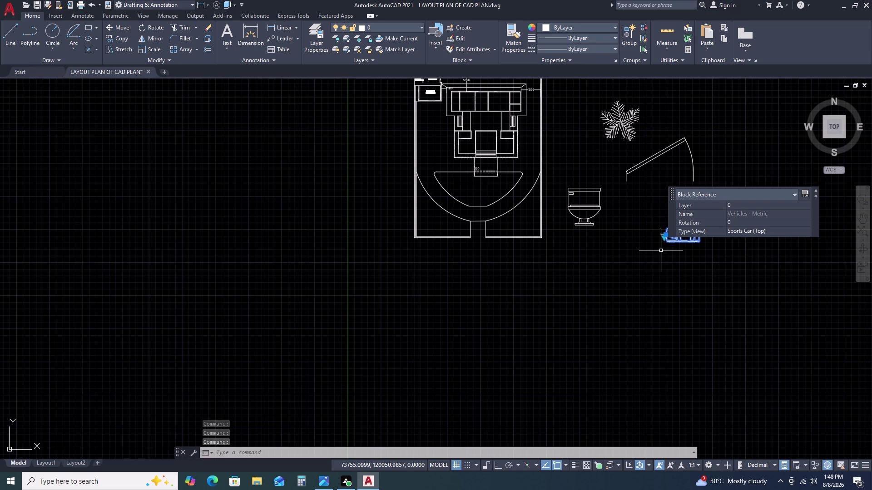
key(space)
Move the top-view car below and right of the toilet block, then clear active commands.
scroll(up, 3)
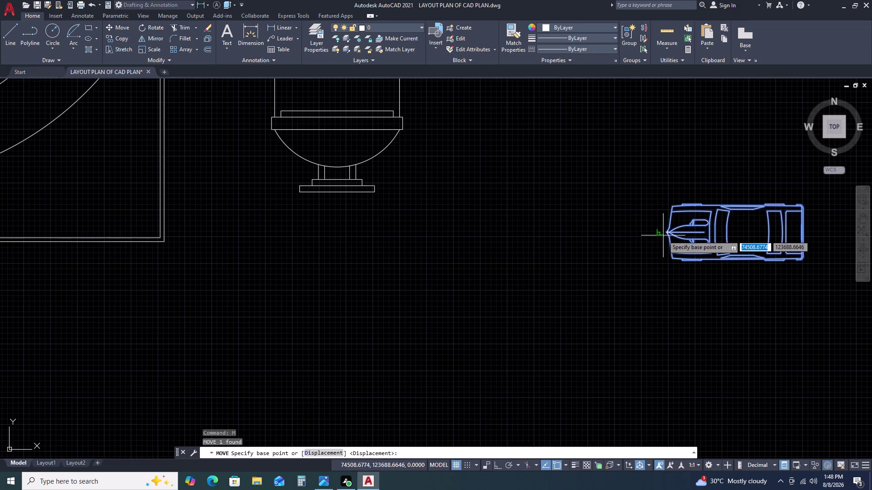
click(663, 234)
scroll(down, 3)
scroll(up, 3)
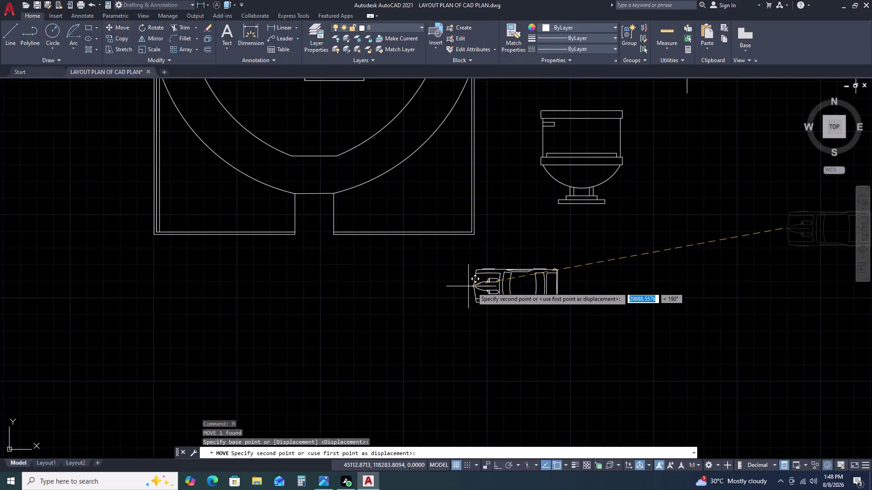
click(604, 285)
key(Escape)
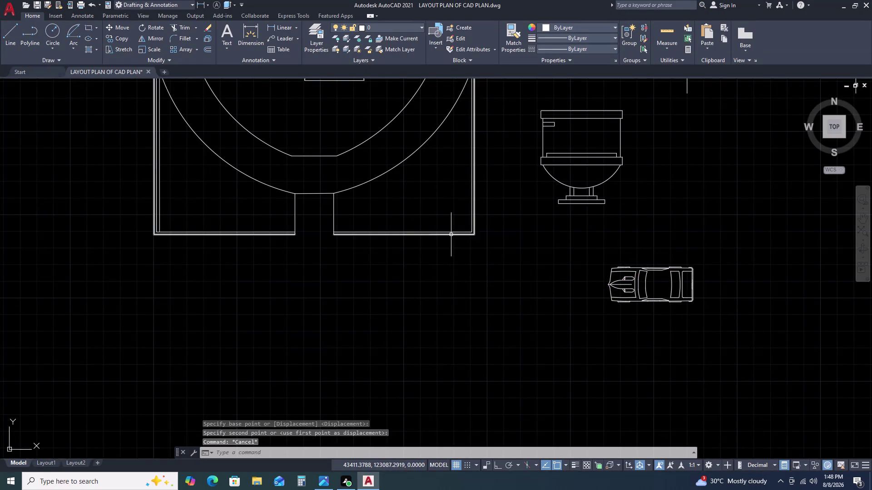
click(451, 235)
key(Escape)
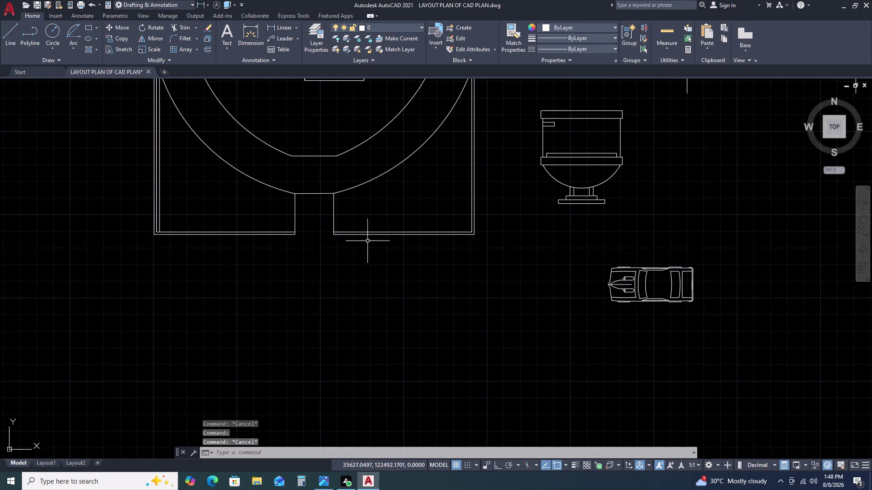
With Ortho on, trace a bottom-wall line from the opening corner to the right wall corner.
text(L)
key(space)
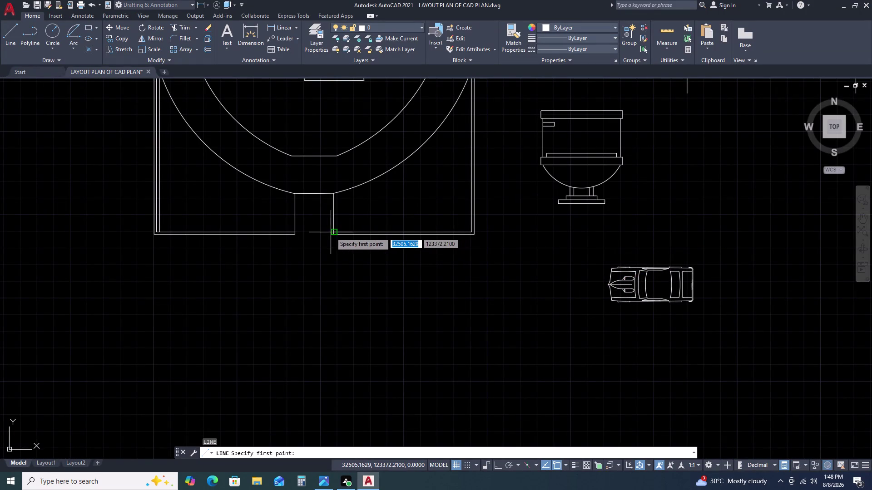
double_click(333, 236)
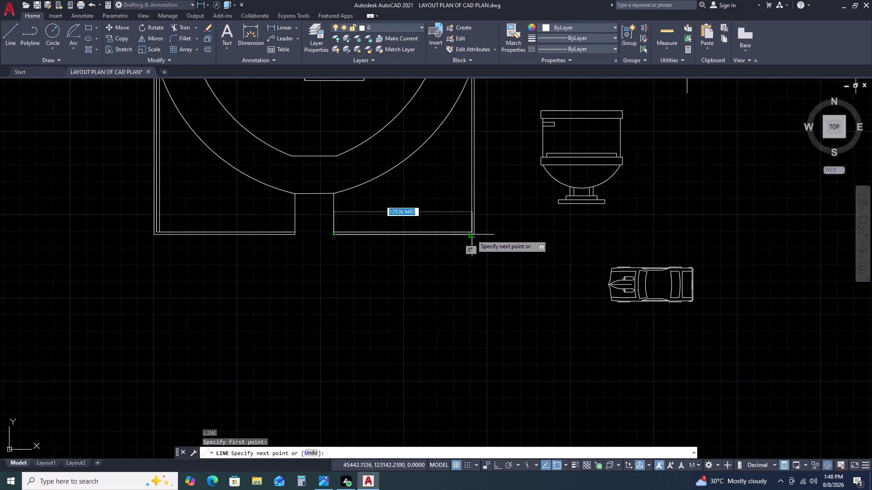
key(F8)
click(476, 235)
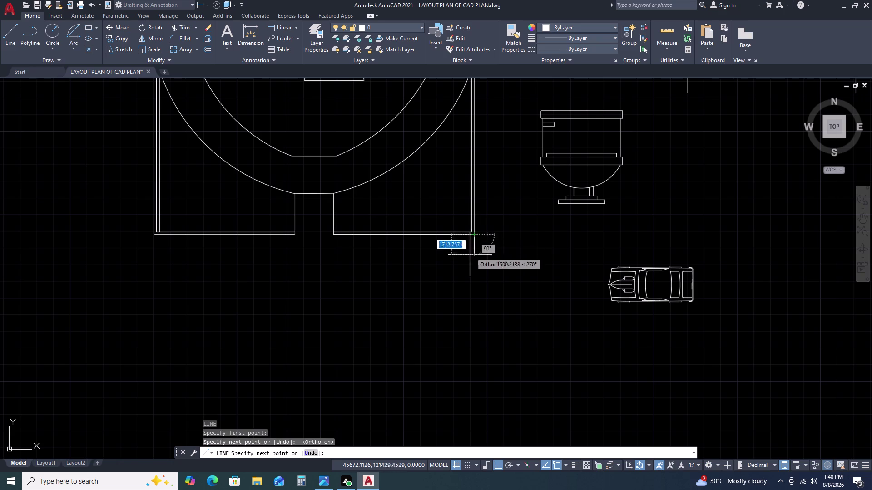
key(Escape)
Trace the left bottom-wall line to the opening corner and check its 13200 length.
key(space)
scroll(up, 3)
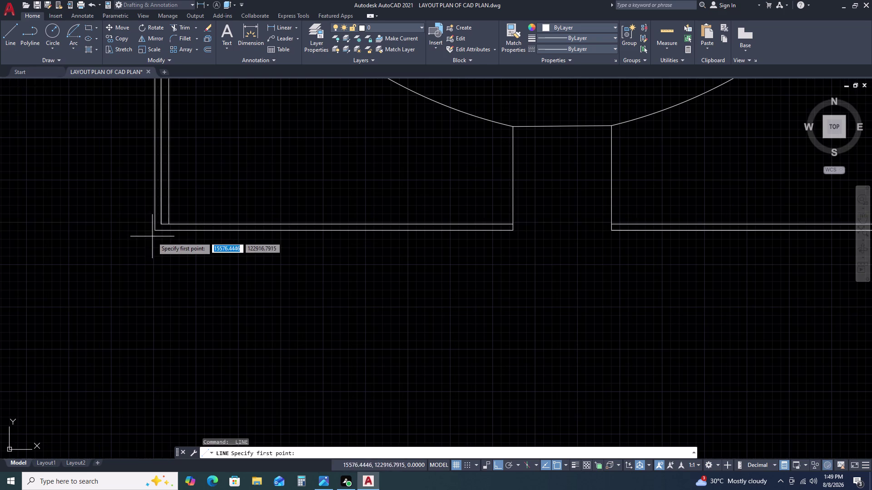
double_click(154, 230)
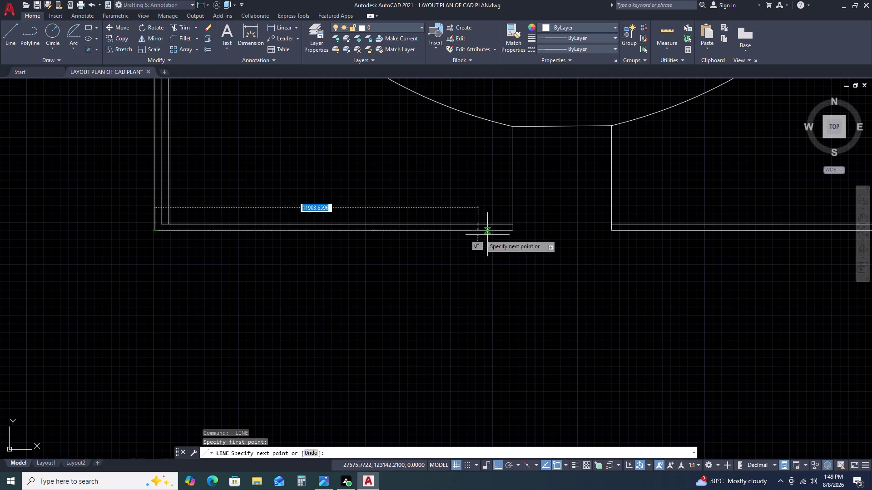
click(514, 232)
key(Escape)
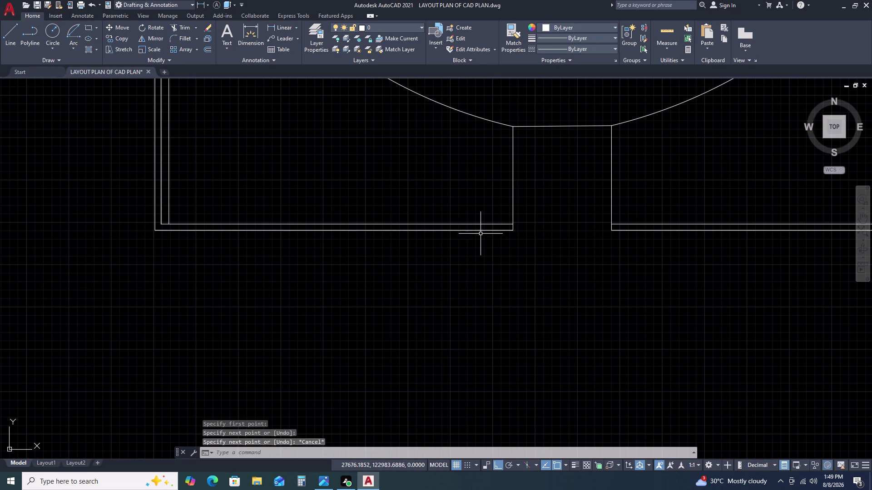
click(480, 231)
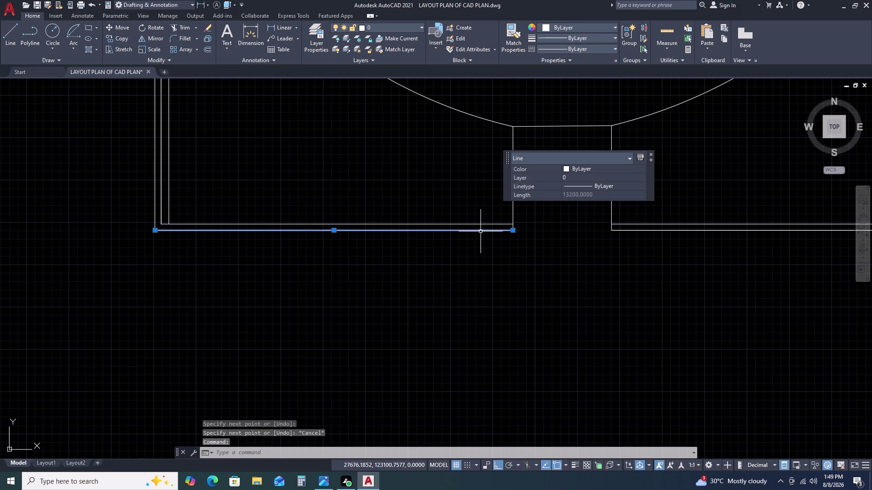
Offset the traced wall lines 1000 below the bottom wall.
text(O)
key(space)
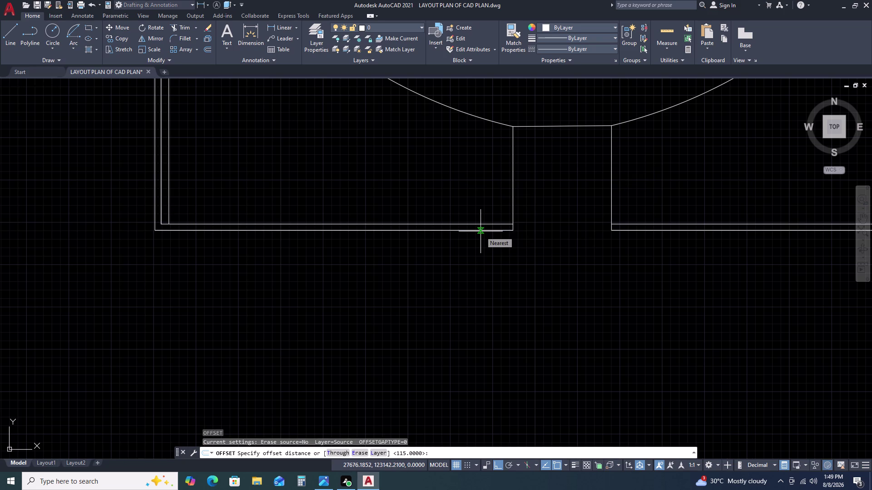
text(100)
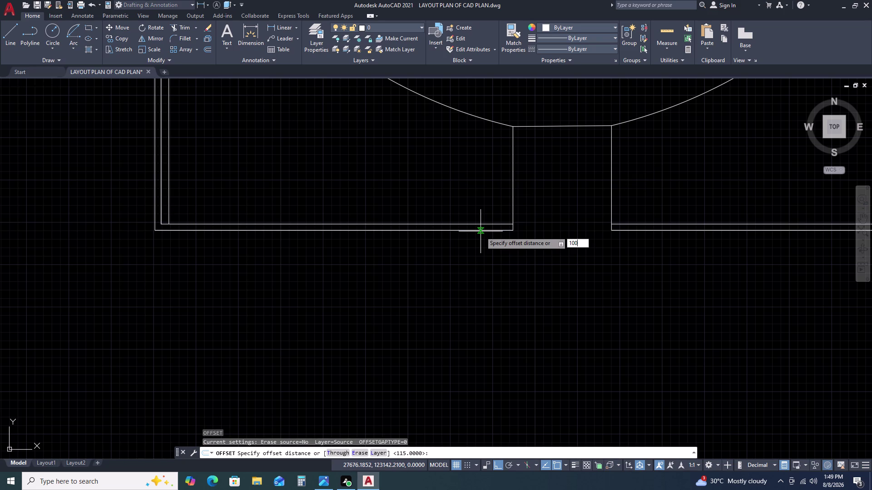
text(0)
key(space)
click(470, 291)
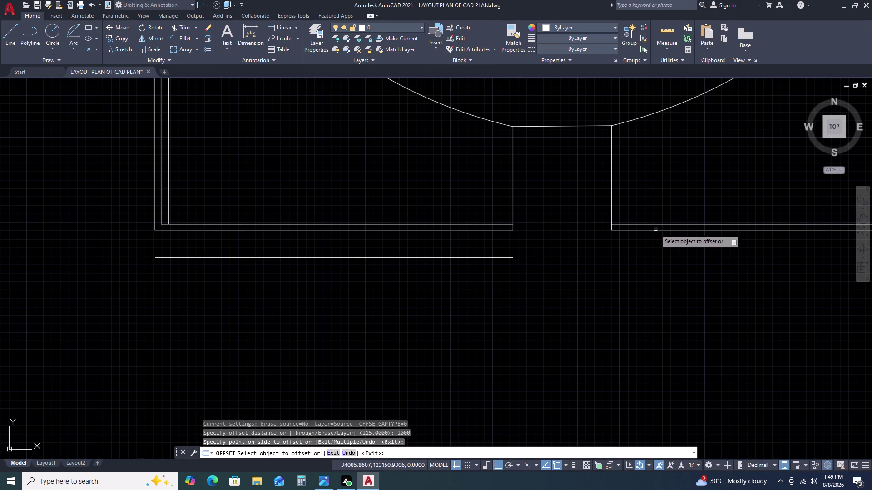
click(656, 230)
click(657, 271)
key(Escape)
Delete the left and right tracing lines.
scroll(down, 3)
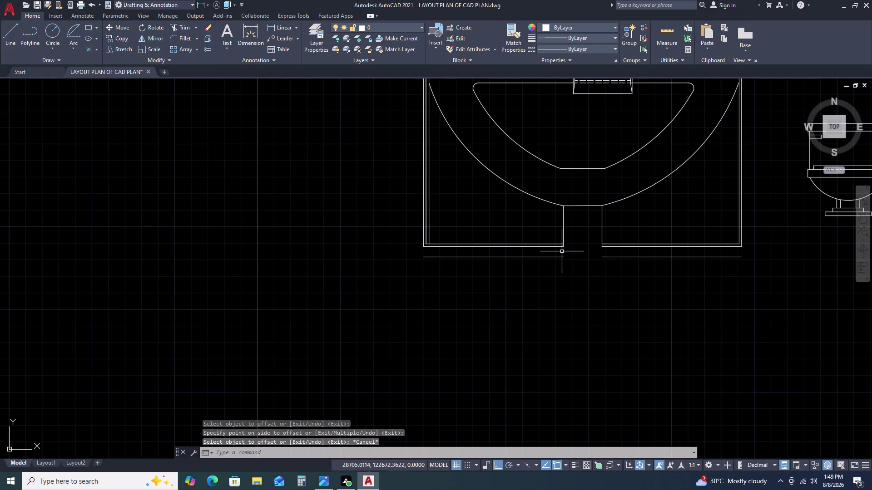
double_click(550, 248)
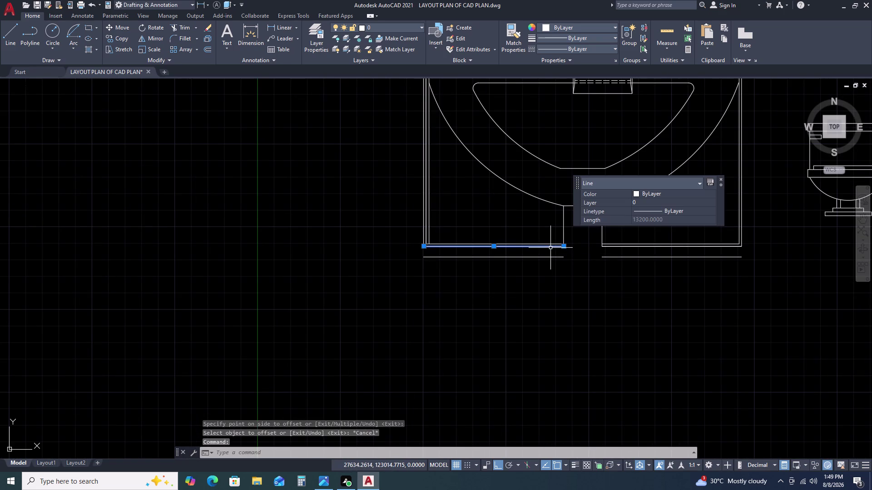
key(Delete)
click(624, 248)
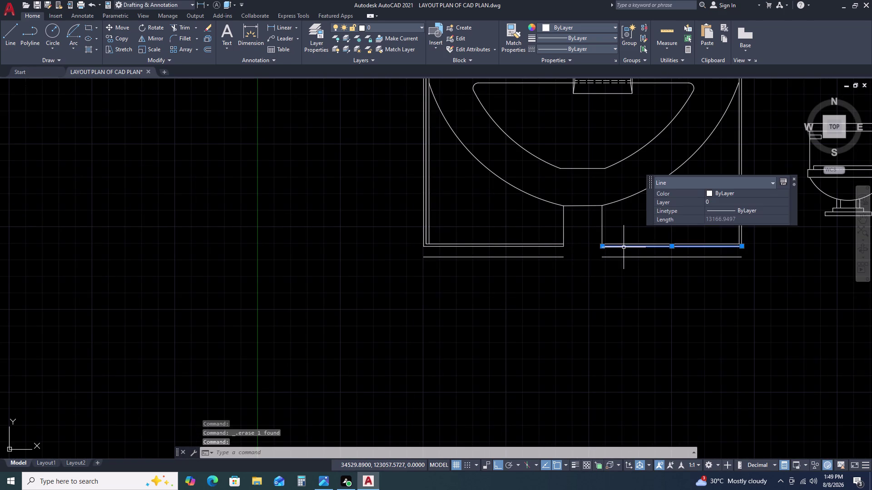
key(Delete)
scroll(down, 3)
middle_drag(704, 268, 668, 247)
middle_drag(659, 244, 654, 242)
scroll(up, 3)
middle_drag(655, 227, 650, 228)
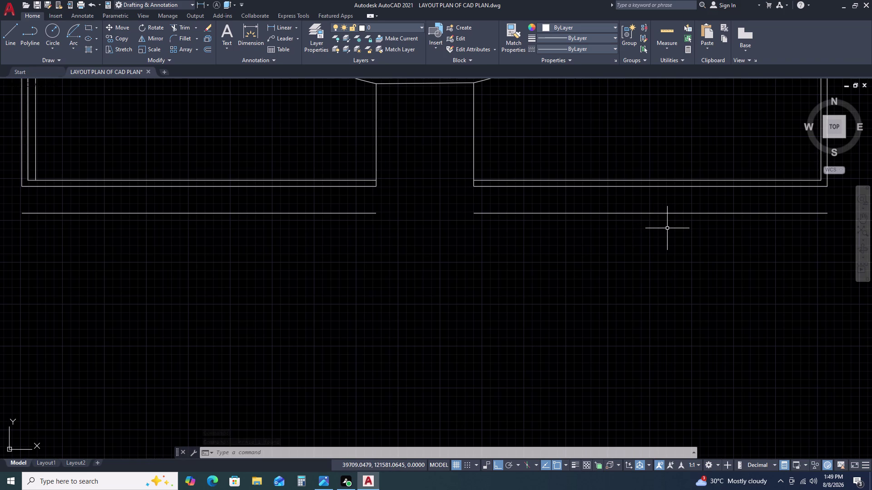
scroll(up, 3)
Offset both parallel lines a further 500 downward.
click(623, 173)
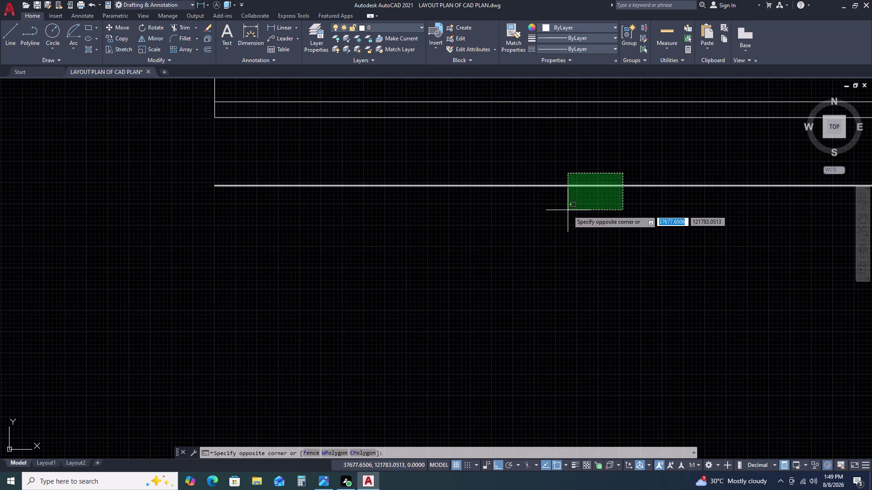
click(568, 210)
text(O 5)
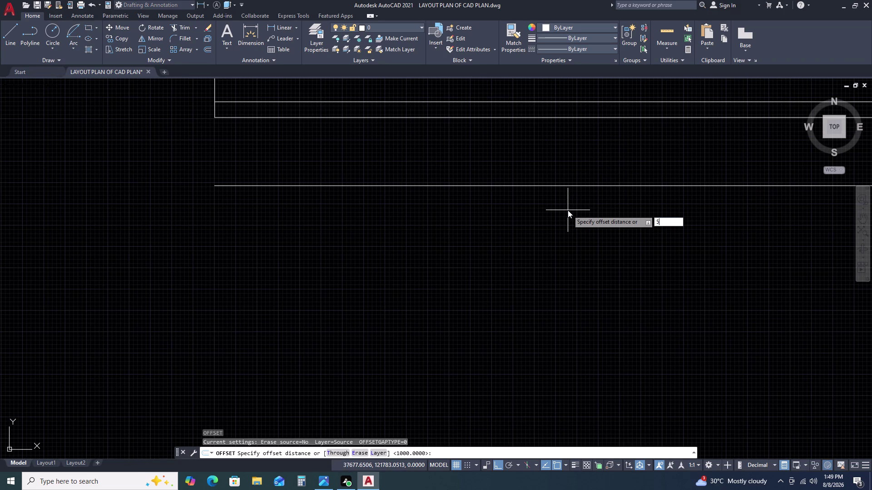
text(00)
key(space)
click(570, 242)
scroll(down, 3)
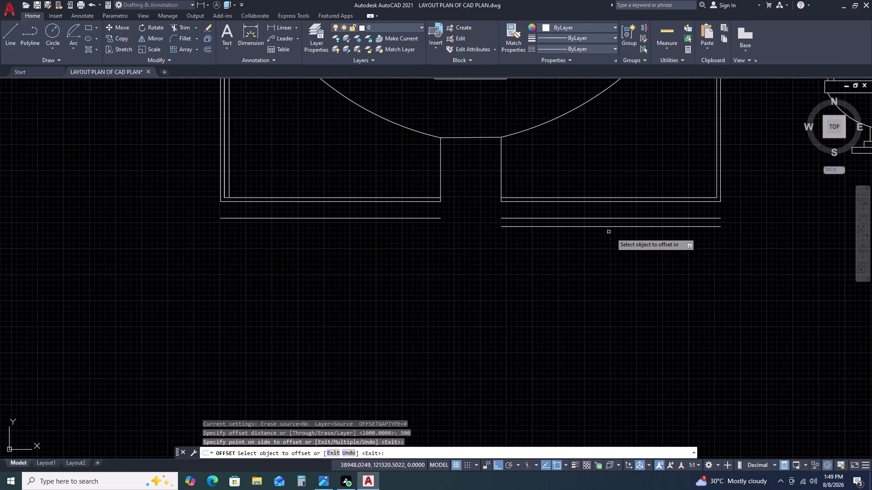
click(429, 215)
click(408, 247)
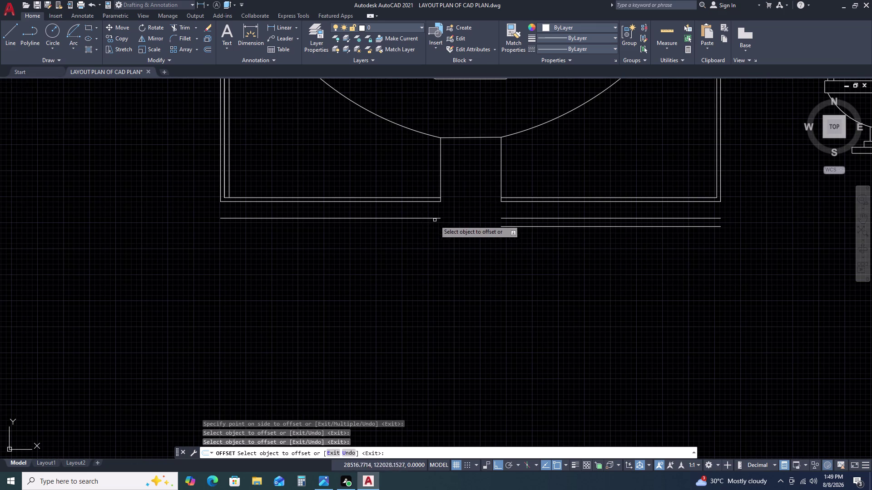
click(436, 219)
click(434, 243)
key(Escape)
Delete the two upper parallel lines, keeping the 500 offsets.
click(520, 220)
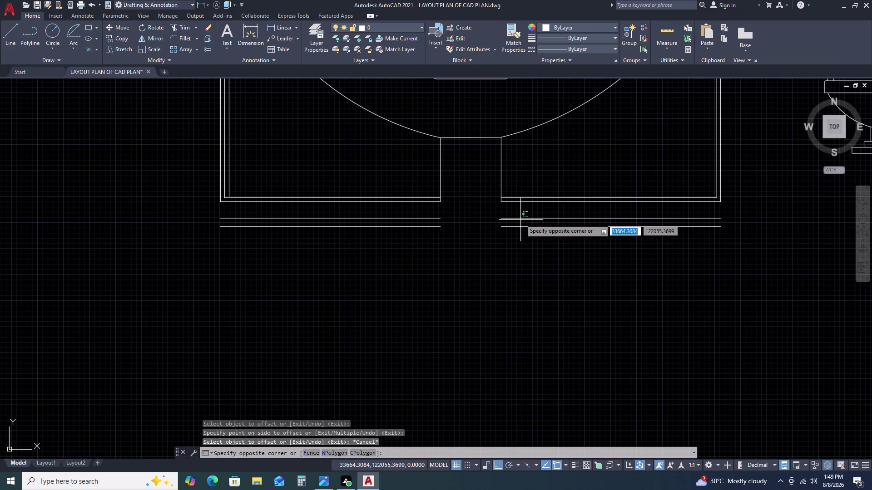
click(513, 219)
double_click(439, 219)
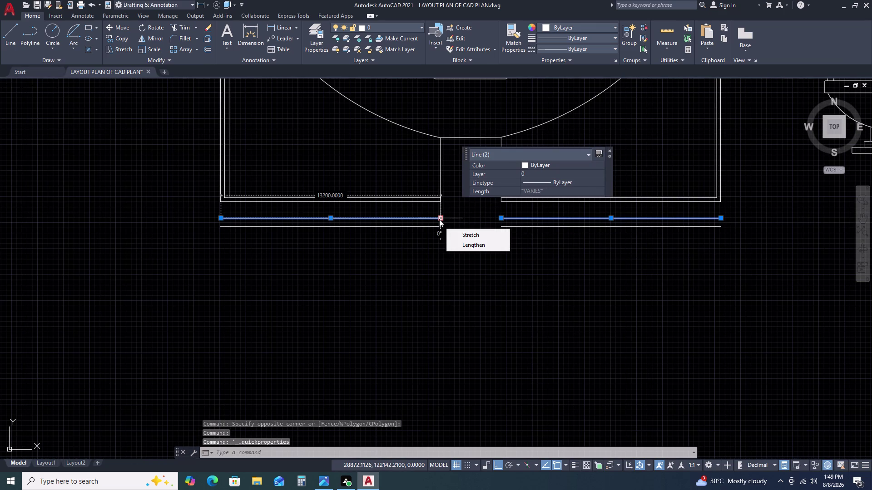
key(Delete)
key(Delete)
scroll(down, 3)
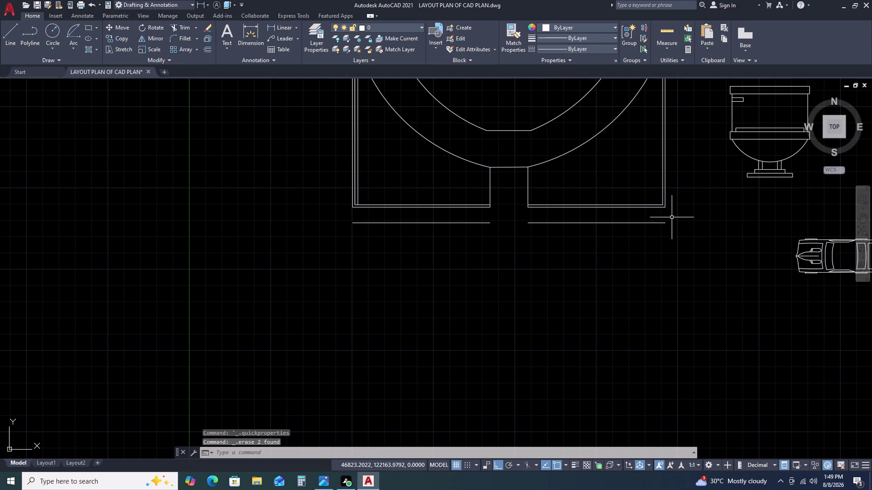
Draw a short vertical line from the left wall corner down to the lower parallel line.
text(L)
key(space)
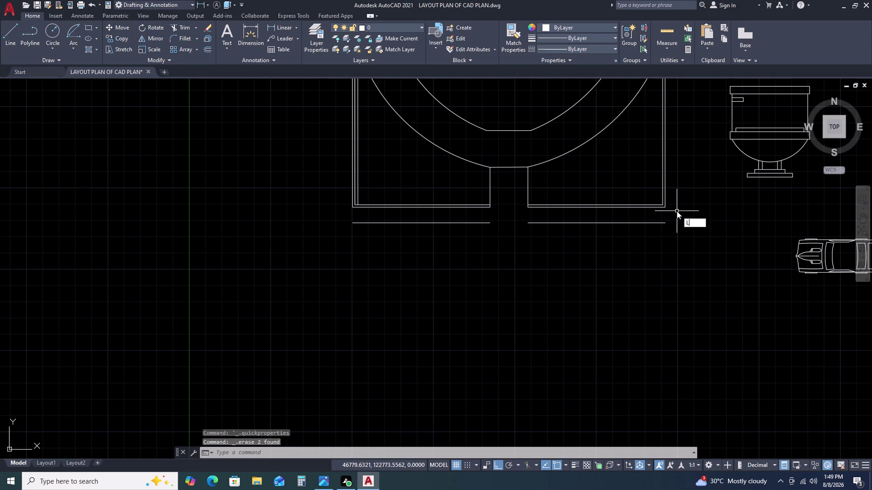
click(665, 209)
click(663, 223)
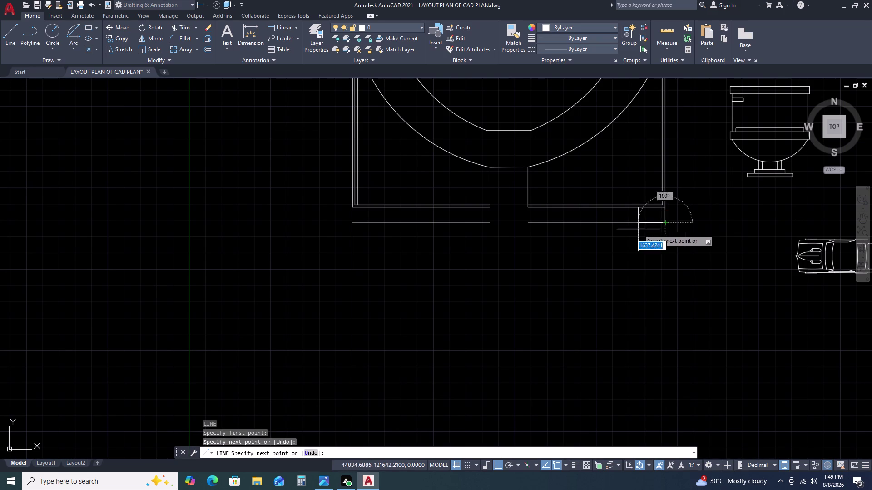
key(space)
key(space)
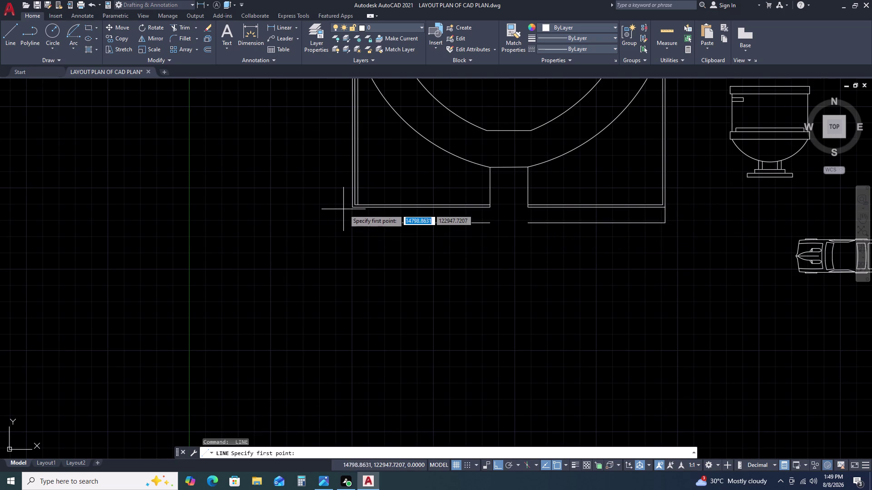
scroll(up, 3)
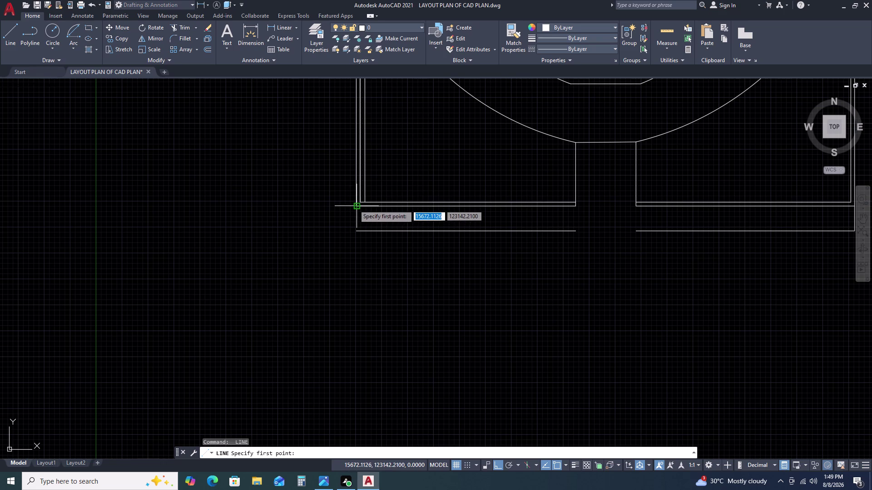
click(354, 205)
click(354, 234)
key(Escape)
scroll(down, 3)
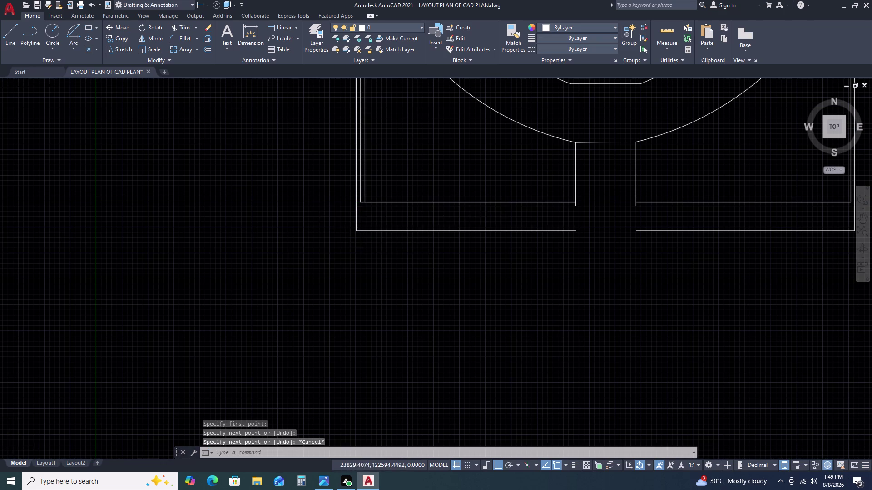
Delete the short vertical line.
middle_drag(656, 220, 622, 214)
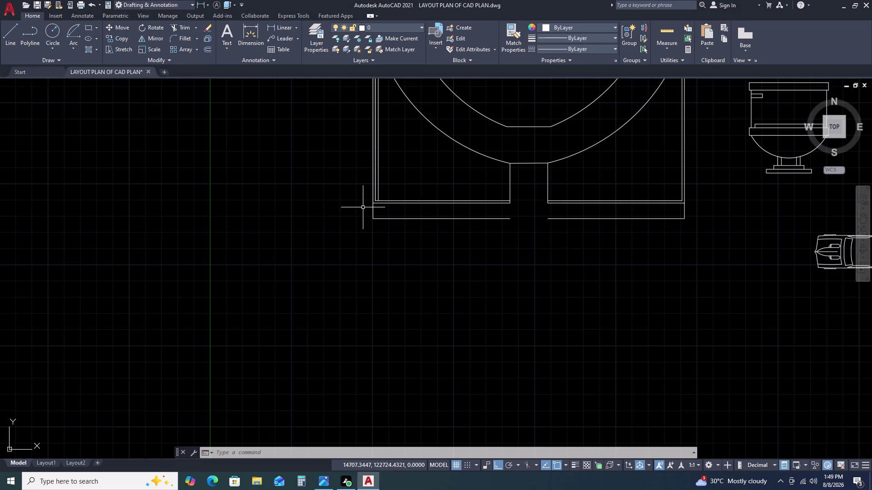
scroll(up, 3)
click(399, 210)
click(375, 217)
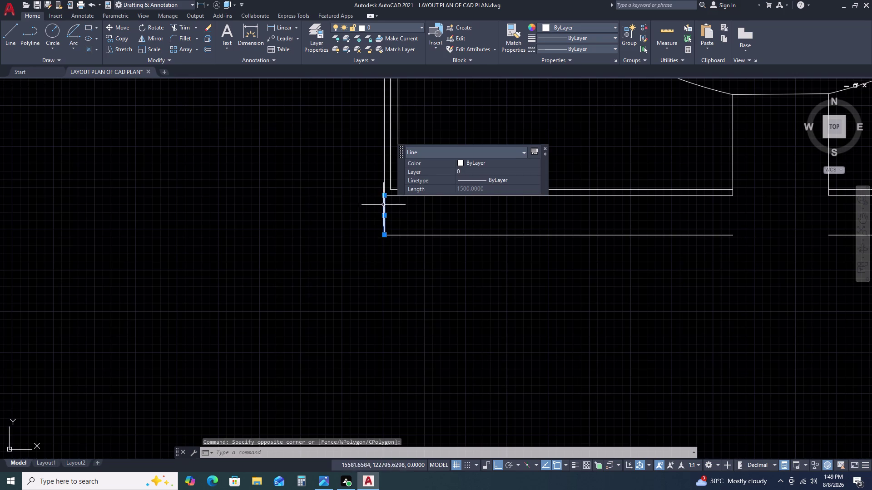
key(Delete)
scroll(down, 3)
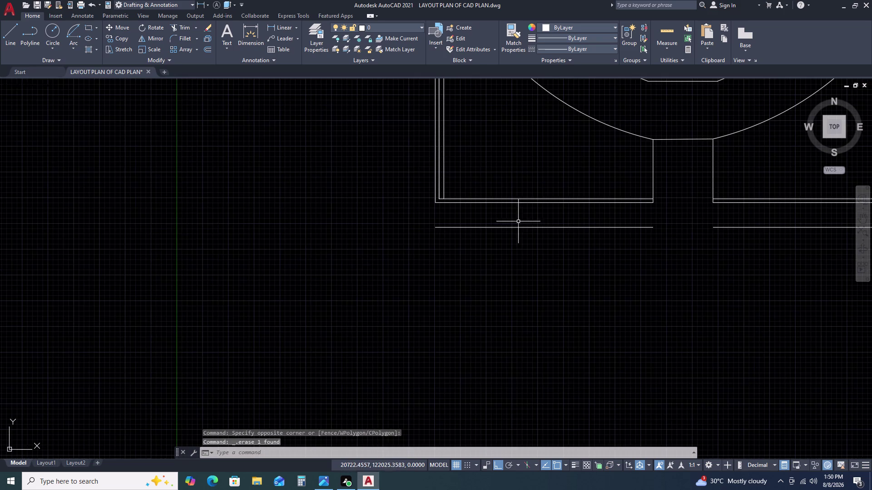
scroll(down, 3)
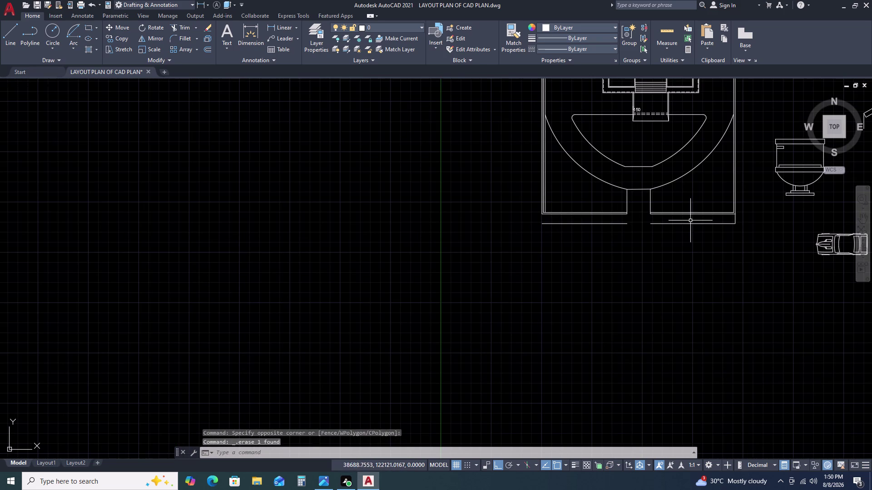
Undo twice with Ctrl+Z to restore the erased 1500 bed line.
key(ctrl+z)
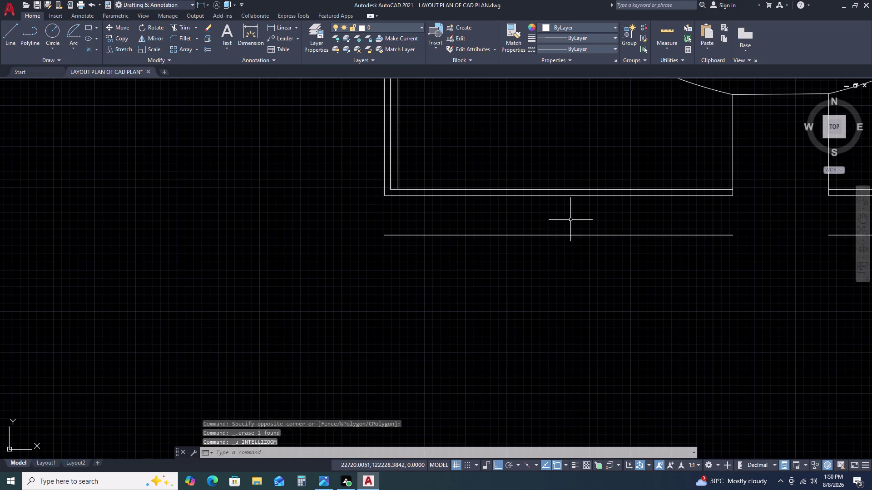
key(ctrl+z)
scroll(down, 3)
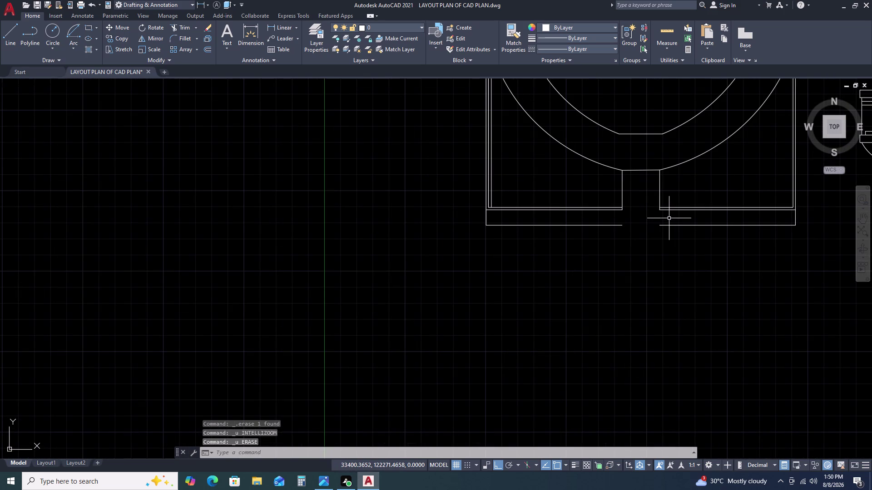
scroll(up, 3)
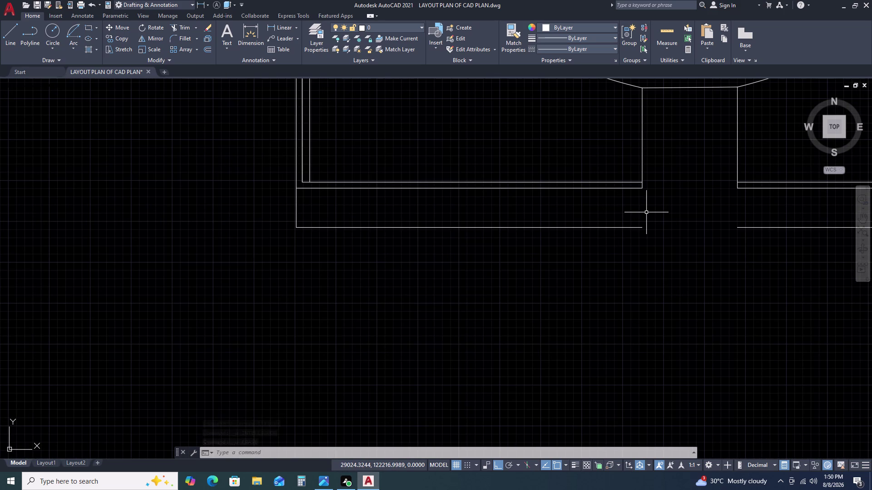
Draw a 3-point arc rounding the bed's left corner at the opening.
text(ARC)
key(space)
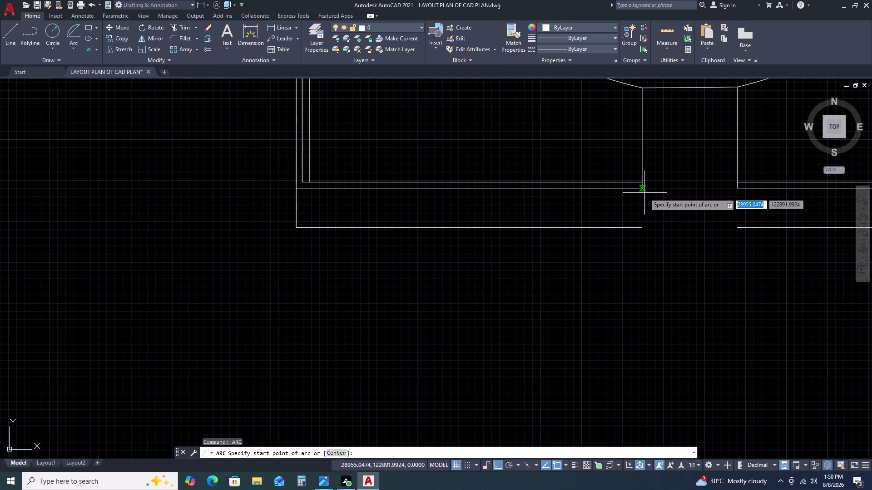
click(642, 188)
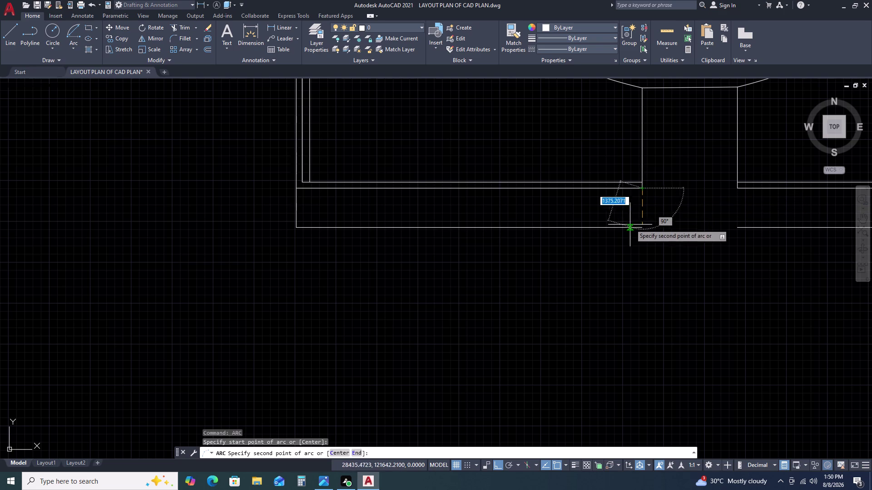
click(625, 228)
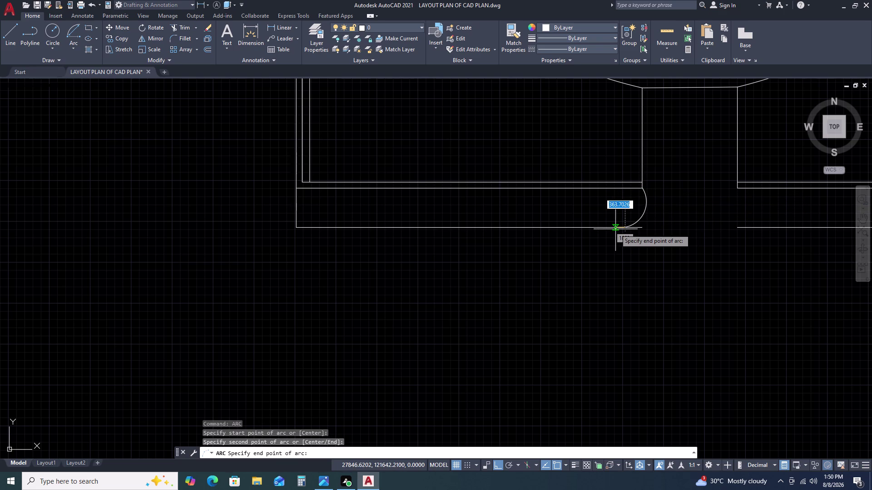
click(615, 229)
middle_drag(664, 214, 634, 215)
middle_click(618, 214)
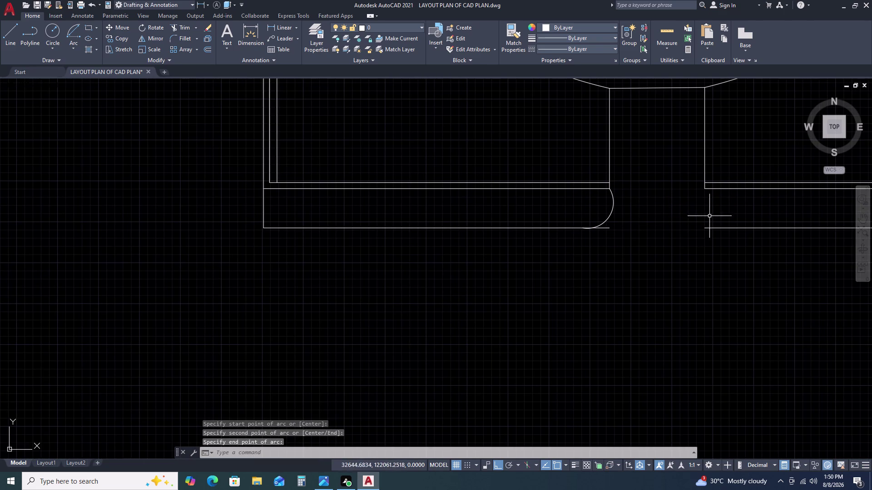
Mirror the arc across a vertical line to the right, keeping the original.
click(615, 202)
click(605, 202)
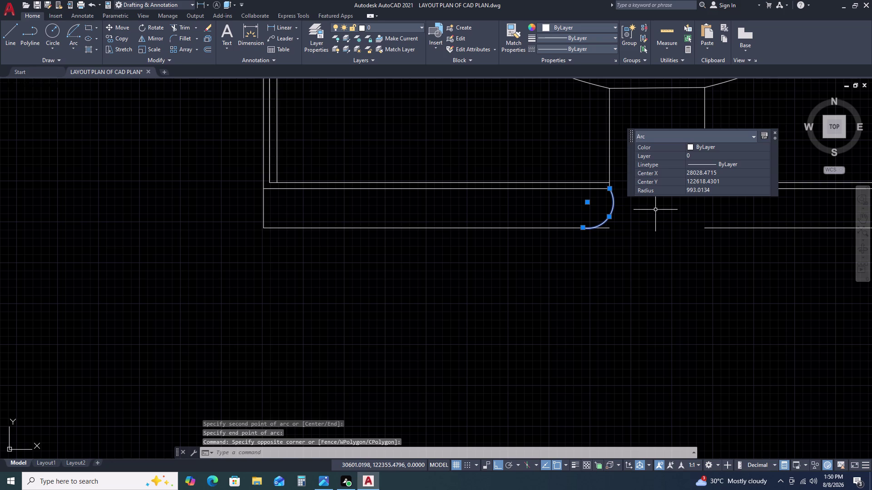
text(MI)
key(space)
click(652, 231)
click(651, 173)
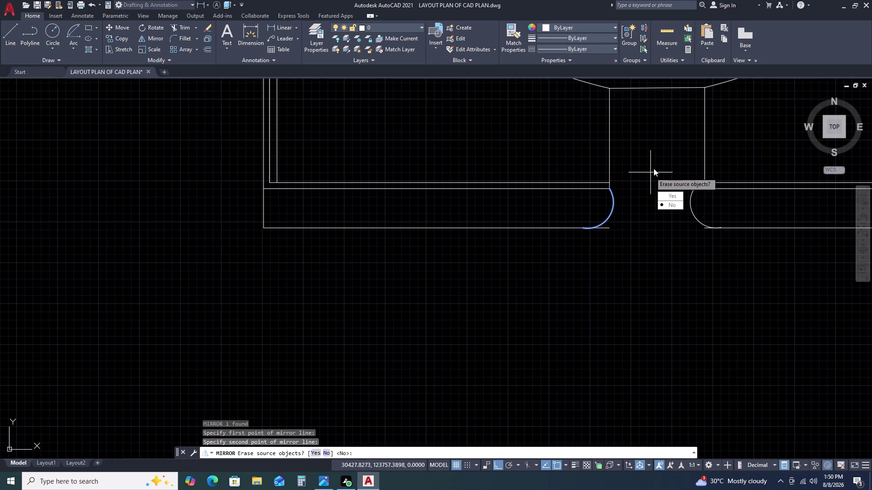
click(677, 203)
key(Escape)
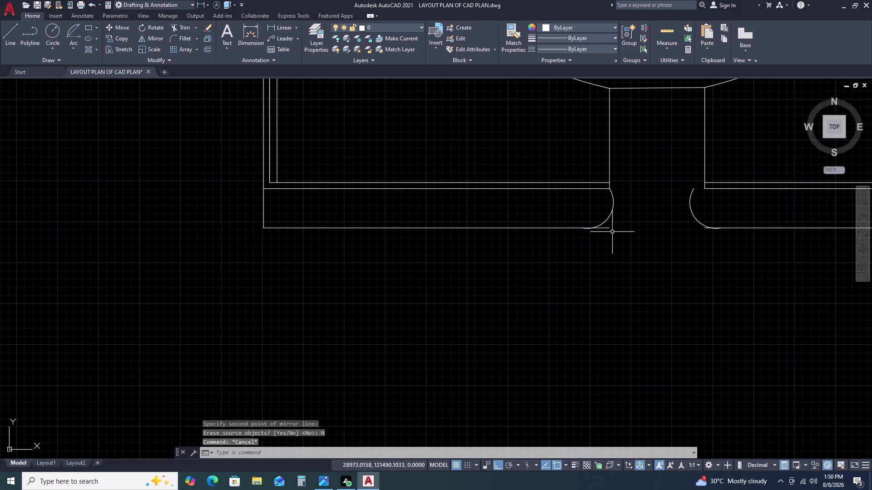
Trim the excess bed line with a fence.
key(t)
text(R)
key(space)
click(604, 226)
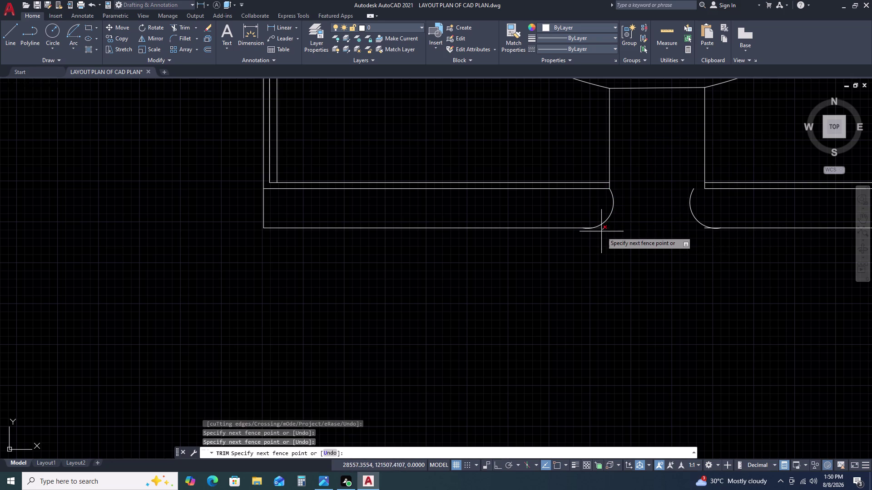
click(601, 232)
key(Escape)
Move the mirrored arc onto the right bed's corner.
click(700, 206)
click(684, 190)
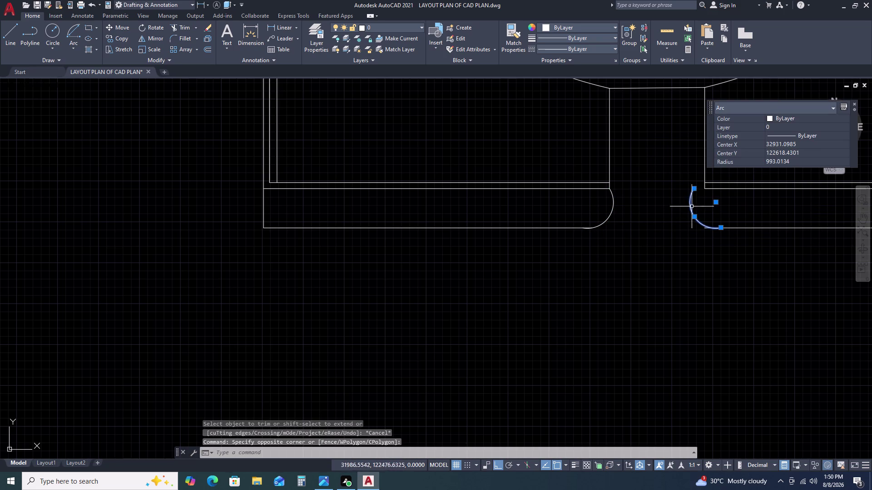
text(M)
key(space)
click(695, 188)
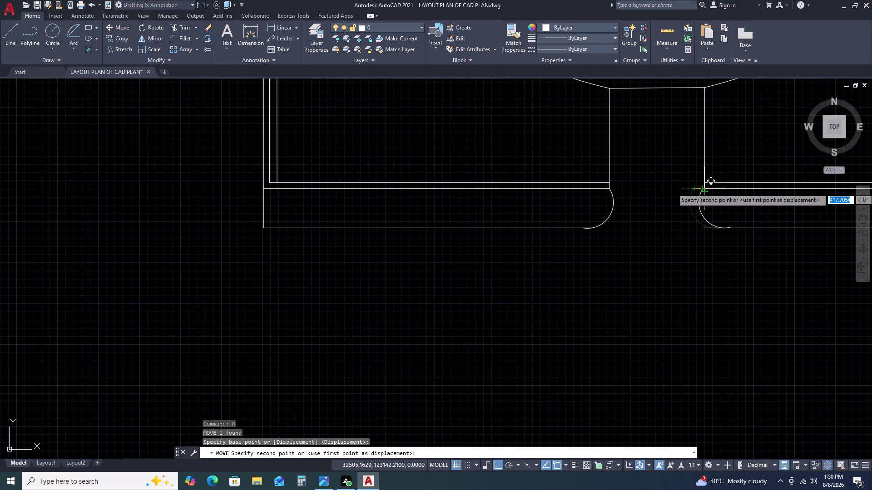
double_click(709, 189)
scroll(down, 3)
scroll(up, 3)
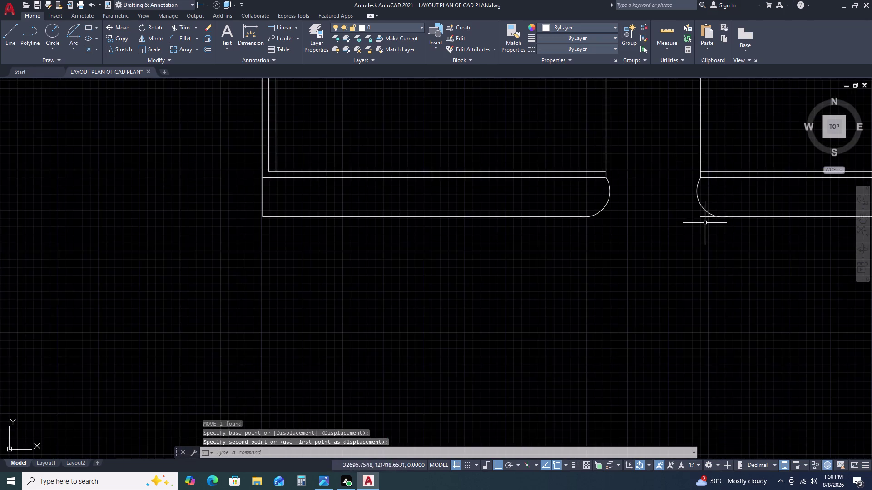
scroll(up, 3)
Trim the leftover line pieces under the right arc and the left arc.
key(t)
text(R)
key(space)
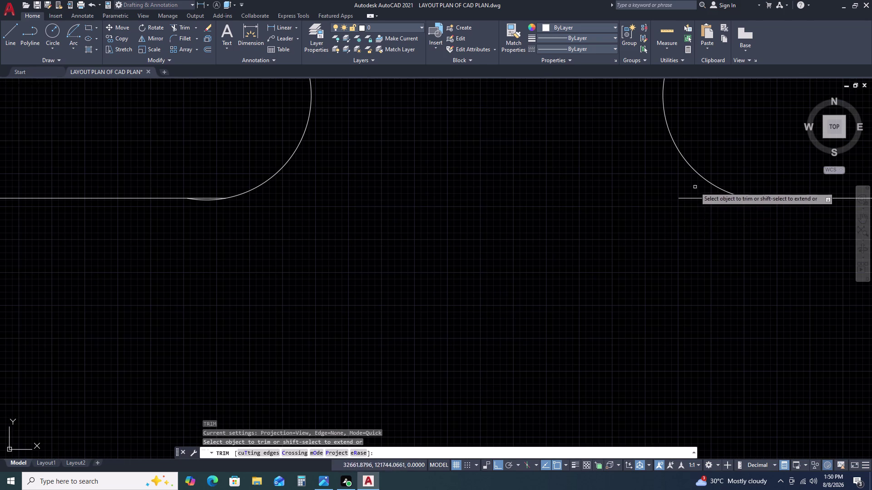
click(695, 187)
click(697, 215)
scroll(up, 3)
click(766, 199)
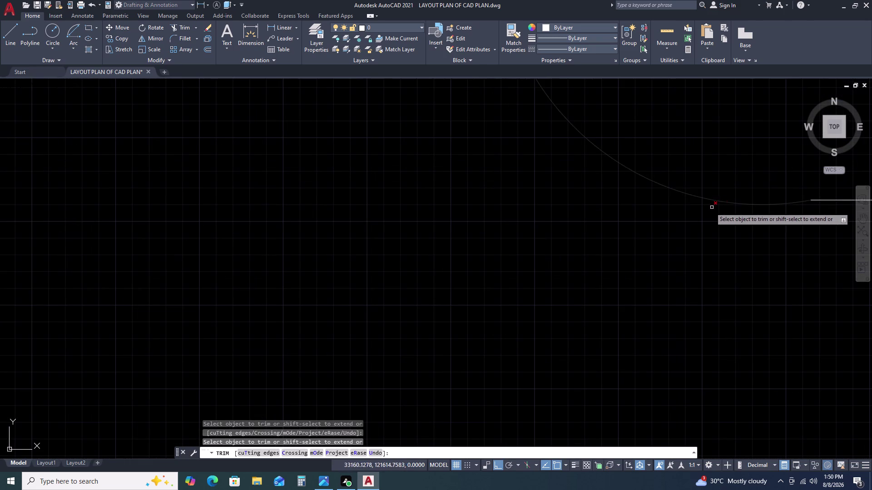
scroll(down, 3)
scroll(down, 3)
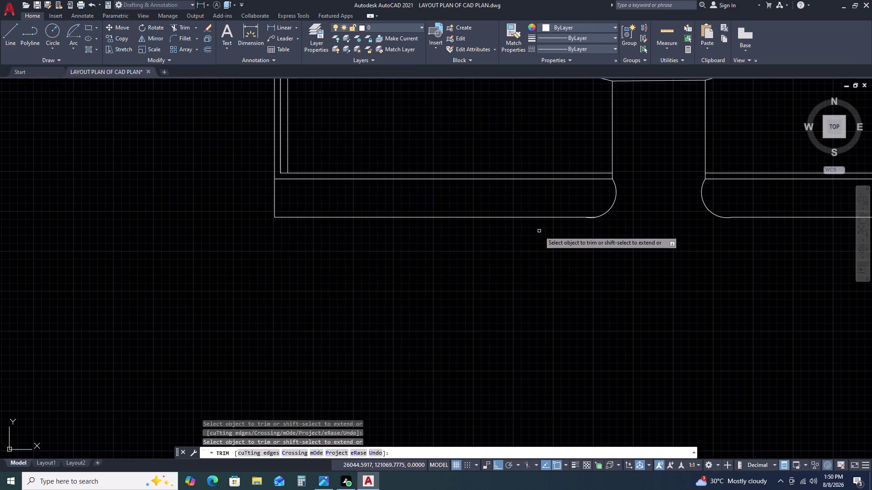
scroll(up, 3)
scroll(up, 3)
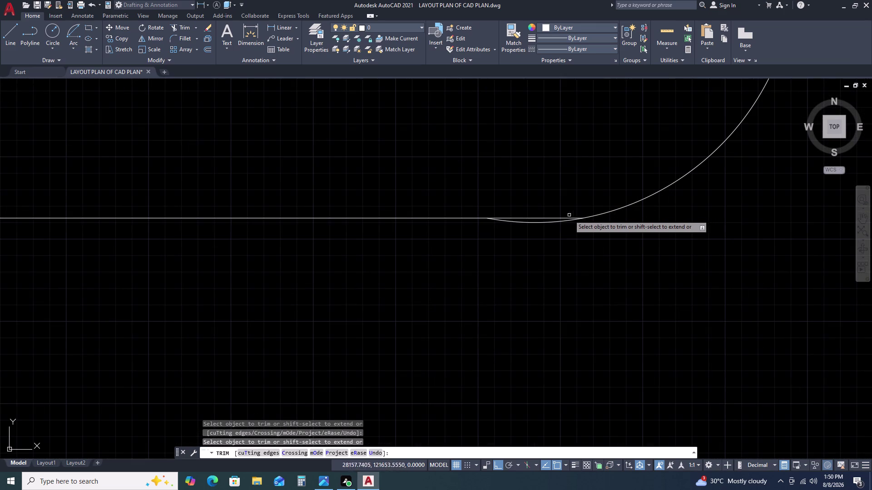
click(551, 218)
scroll(down, 3)
key(Escape)
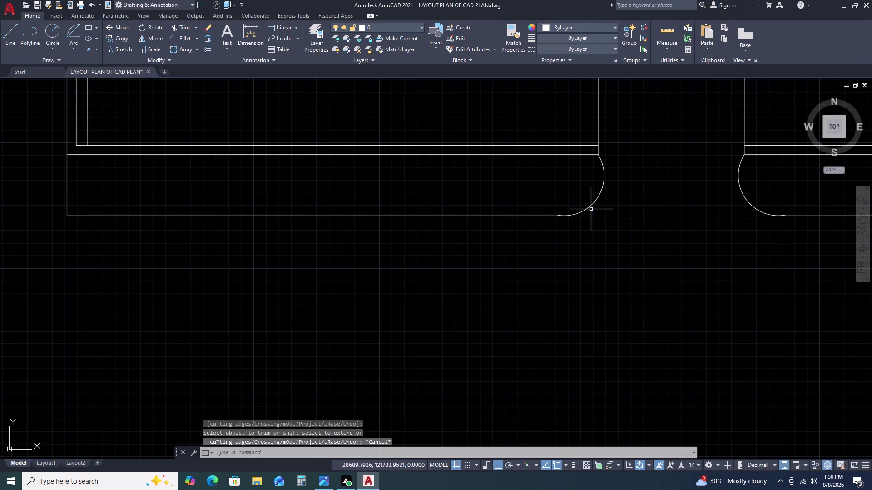
Try reshaping the left arc with its grips, then cancel.
click(590, 209)
click(559, 214)
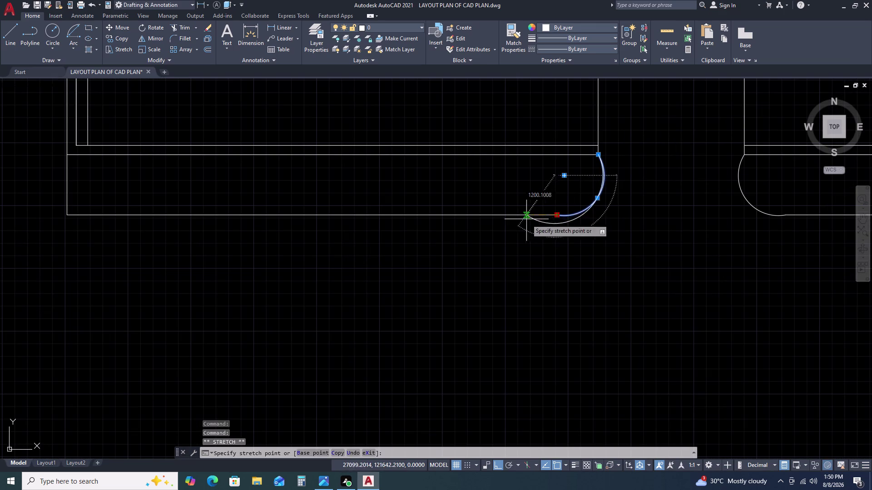
key(Escape)
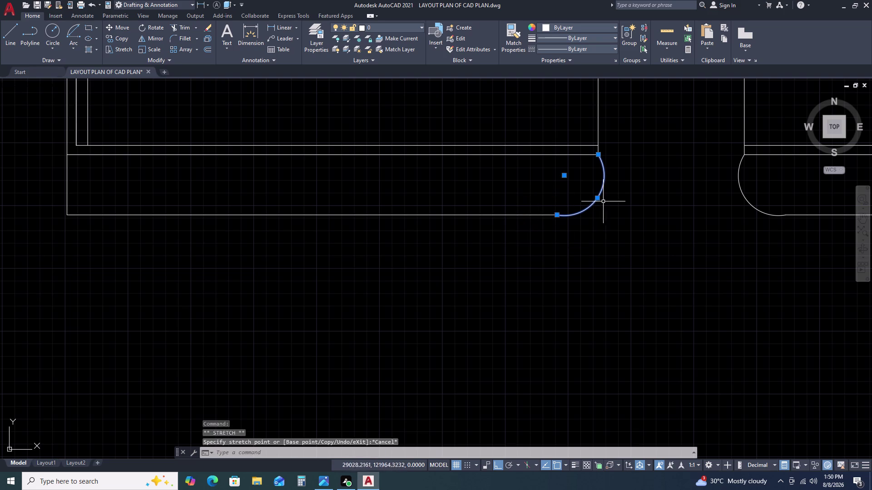
click(598, 200)
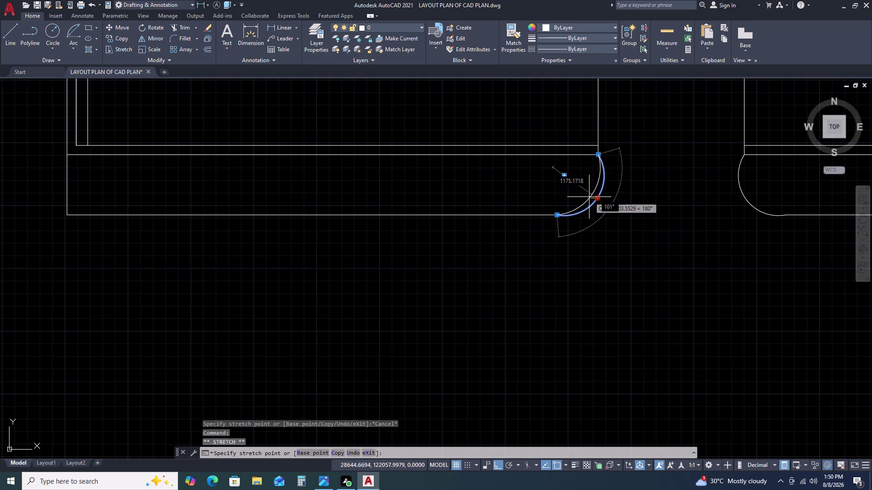
click(589, 198)
key(Escape)
Try grip edits on the right arc, then cancel them.
middle_drag(757, 201, 672, 201)
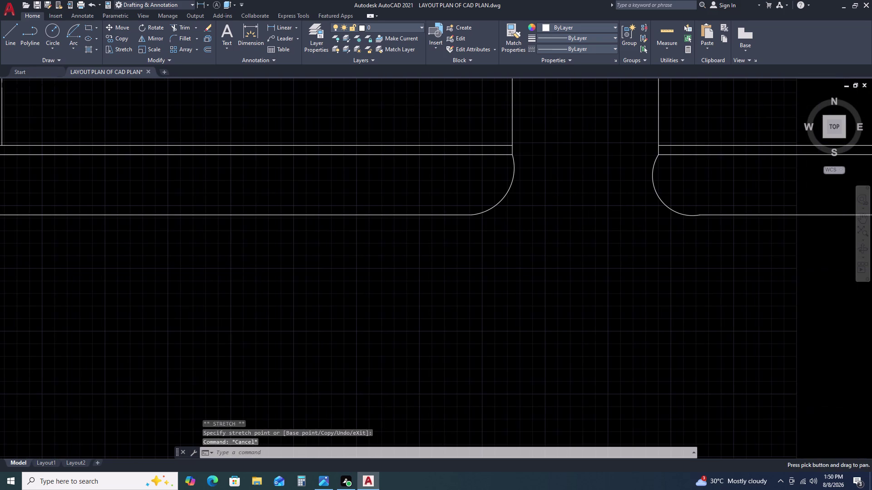
click(661, 201)
double_click(658, 200)
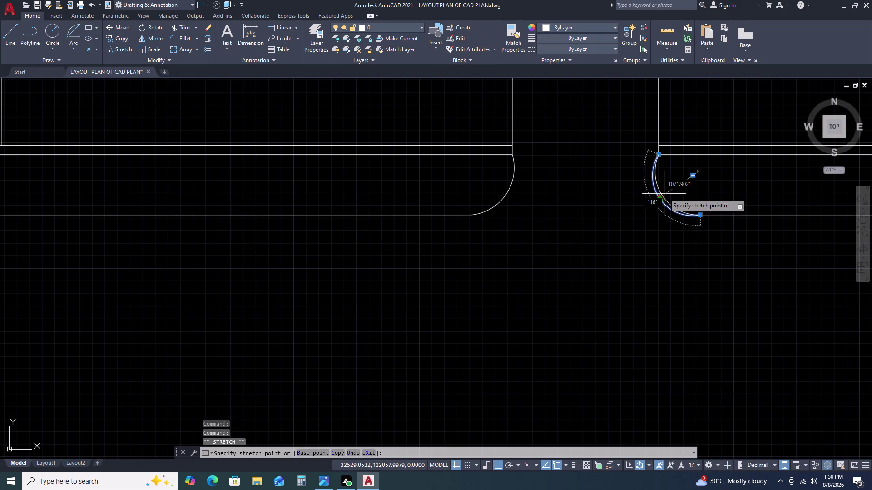
click(665, 193)
key(Escape)
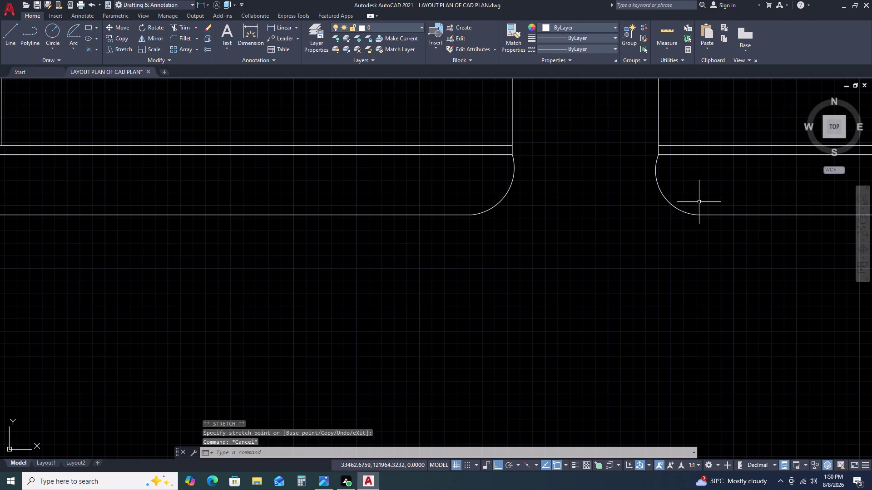
scroll(down, 3)
middle_drag(730, 202, 637, 197)
Move the palm tree block beside the bed opening with ortho off.
scroll(down, 3)
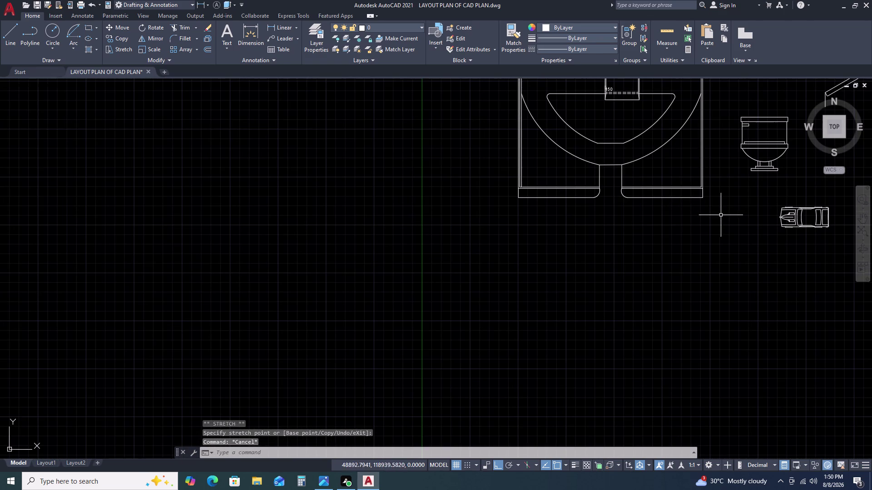
scroll(down, 3)
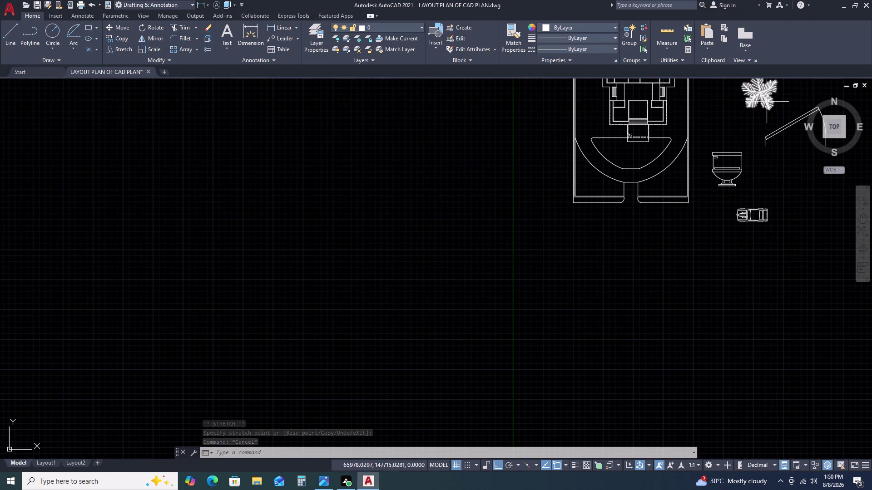
click(767, 101)
text(M)
key(space)
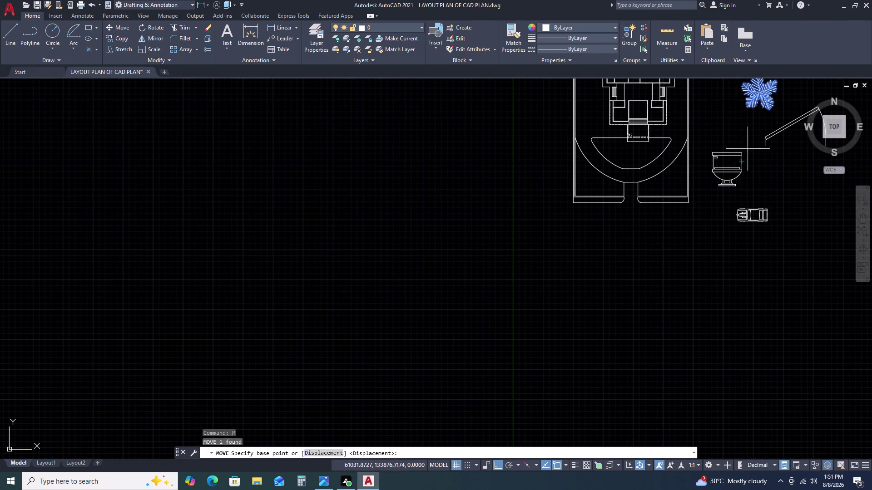
double_click(757, 111)
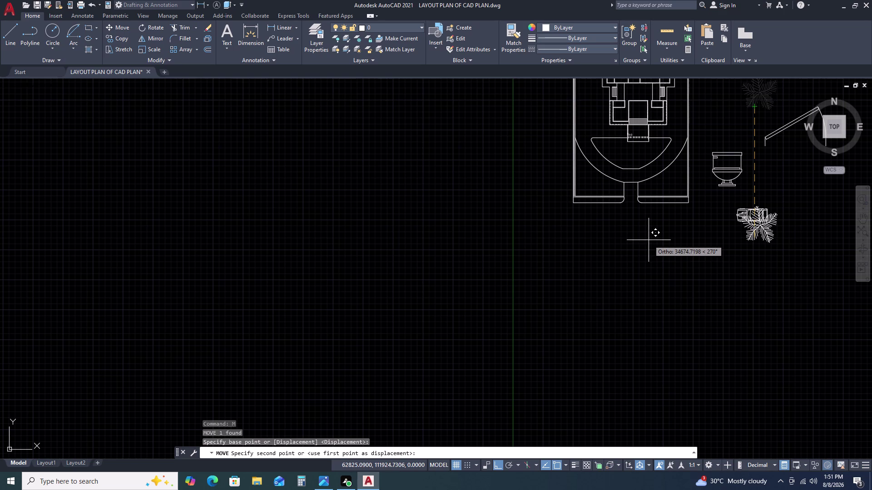
key(F8)
click(609, 233)
scroll(up, 3)
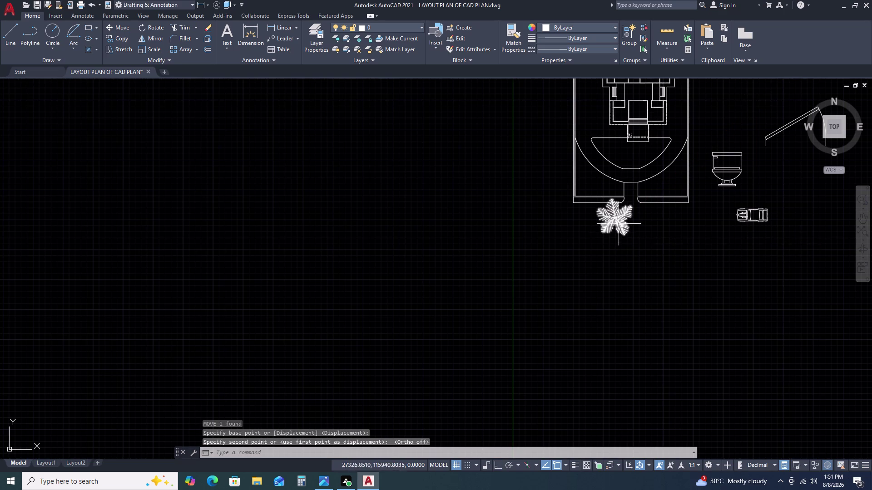
scroll(up, 3)
Start scaling the palm, then back out of the accidental block edit.
click(619, 218)
key(s)
text(C)
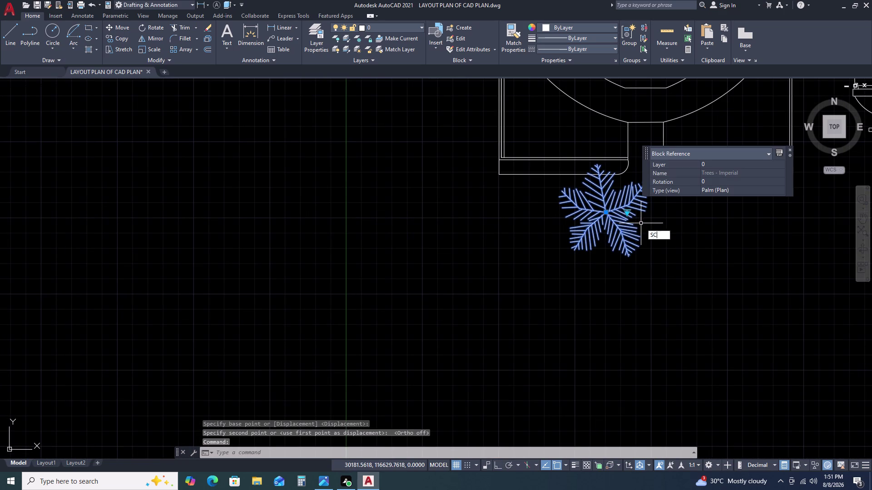
key(space)
click(647, 224)
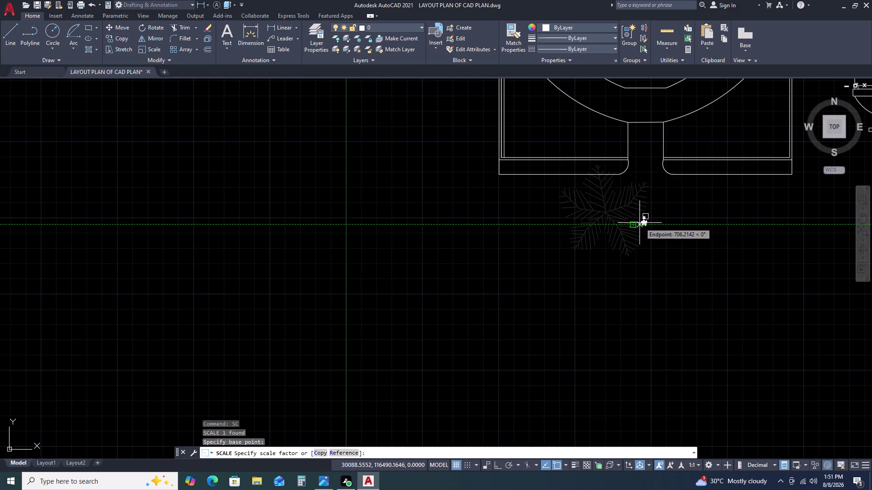
click(633, 224)
double_click(644, 223)
key(m)
key(space)
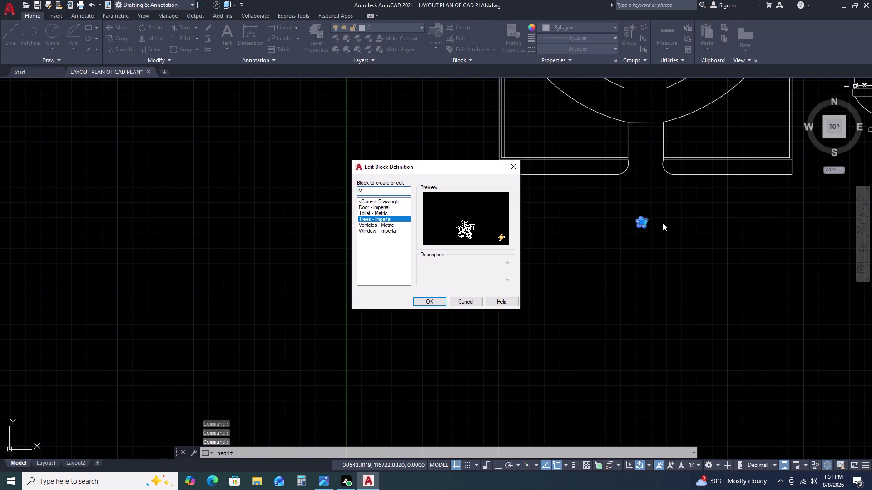
double_click(514, 168)
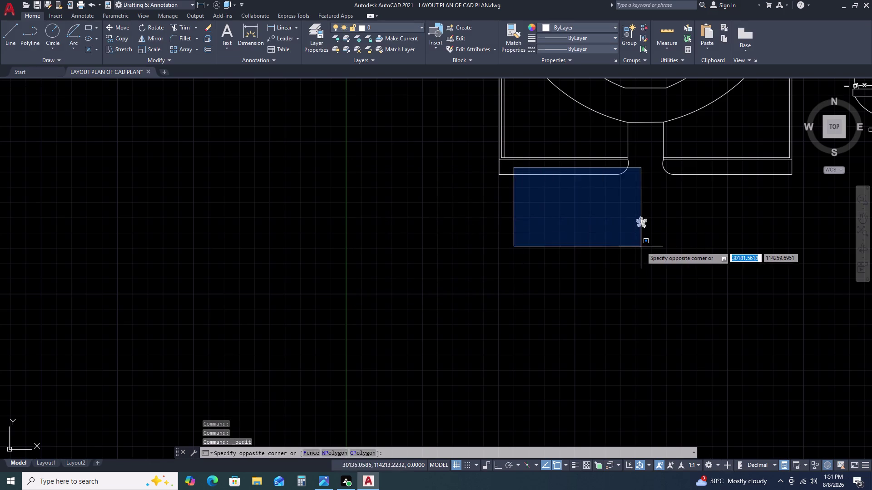
key(Escape)
Move the palm block from its centre into the bed's rounded end.
click(640, 226)
key(m)
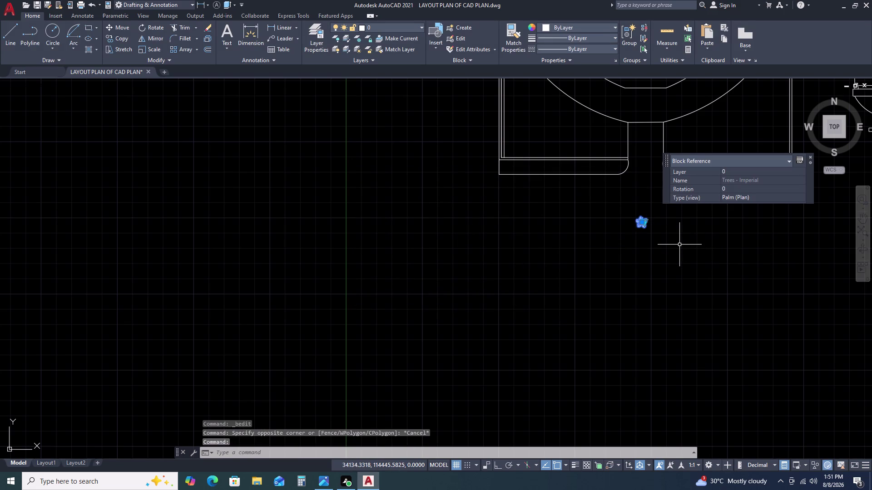
key(space)
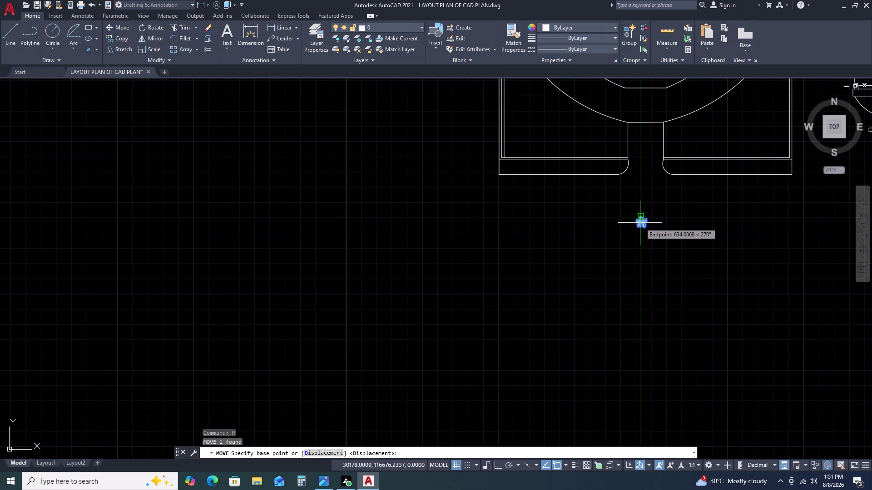
click(640, 223)
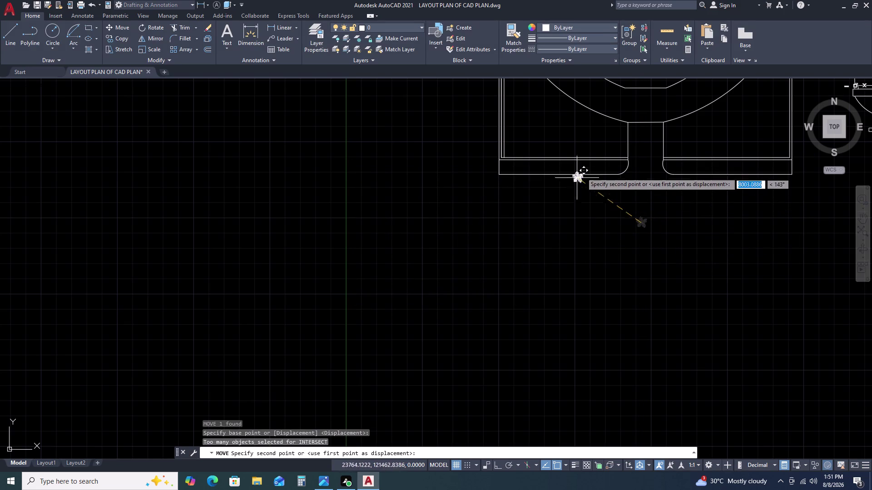
scroll(up, 3)
scroll(up, 3)
scroll(up, 3)
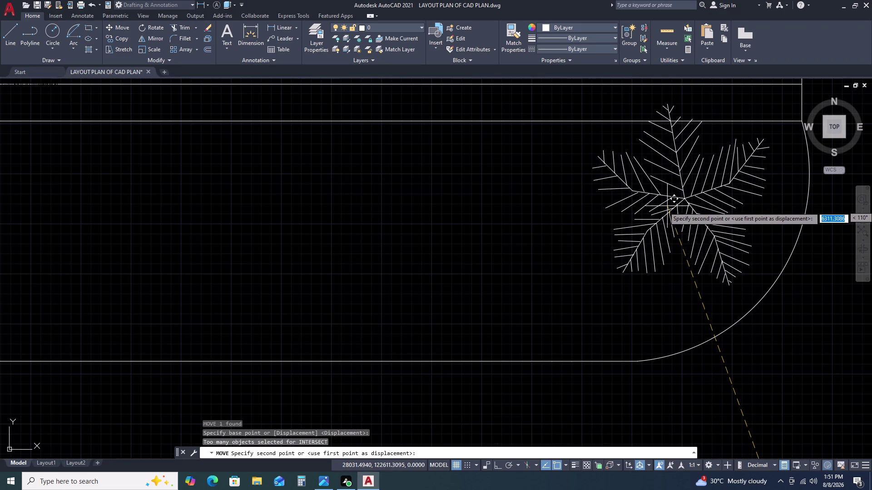
click(667, 207)
scroll(down, 3)
scroll(down, 3)
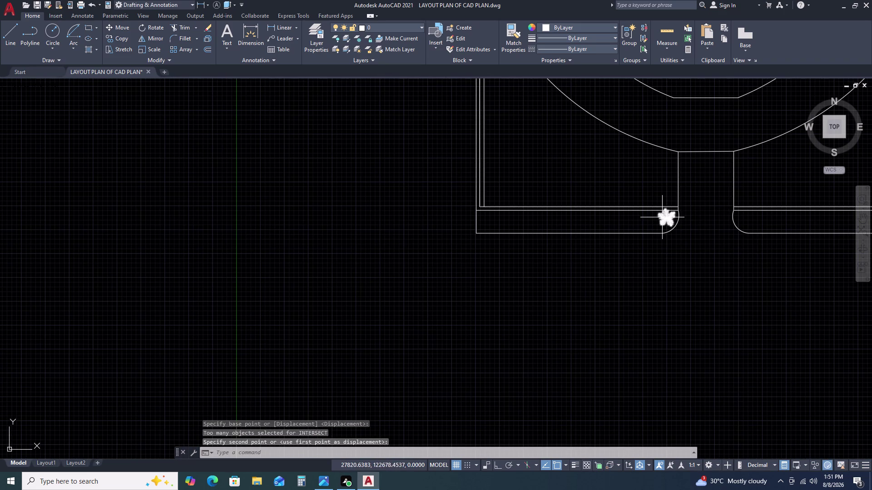
Scale the palm block down around its centre to fit the bed.
click(662, 217)
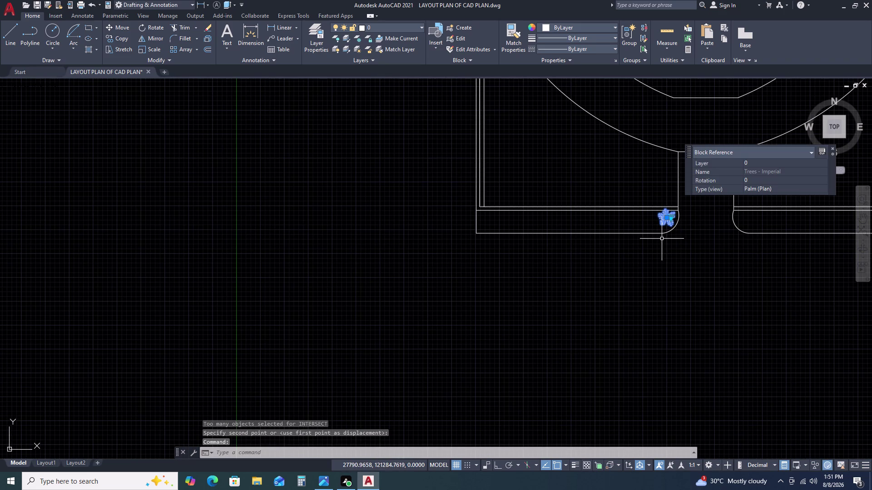
scroll(up, 3)
text(SC)
key(space)
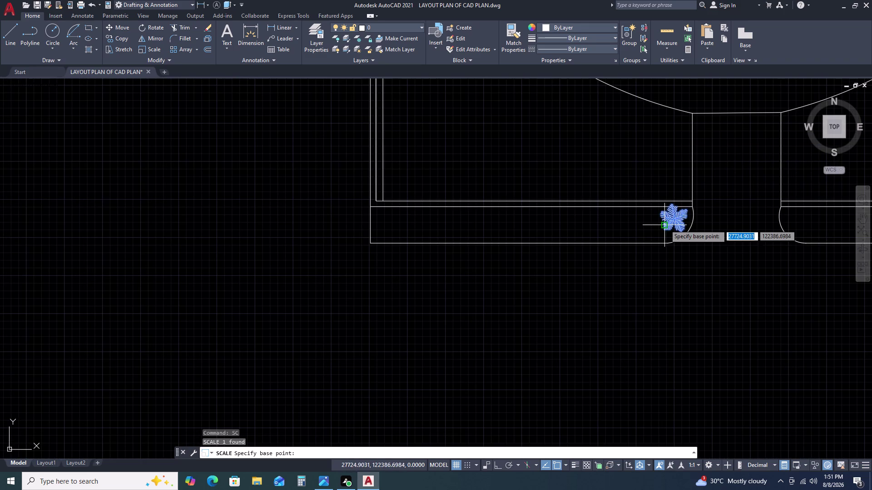
double_click(675, 218)
scroll(up, 3)
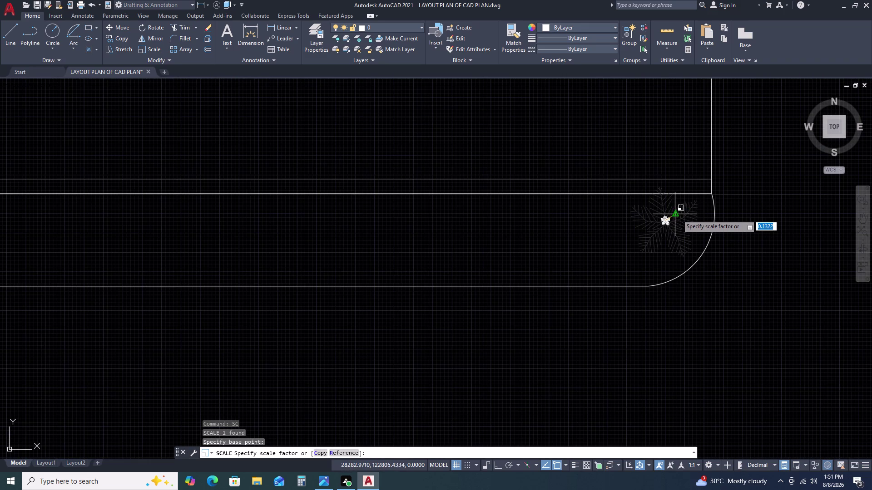
double_click(700, 206)
scroll(down, 3)
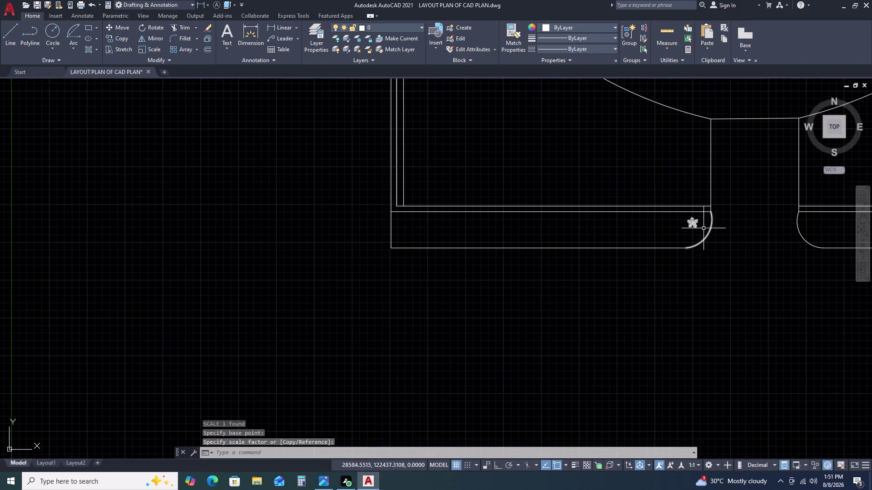
click(697, 221)
Copy the palm block from its centre into the bed, starting at the right.
key(c)
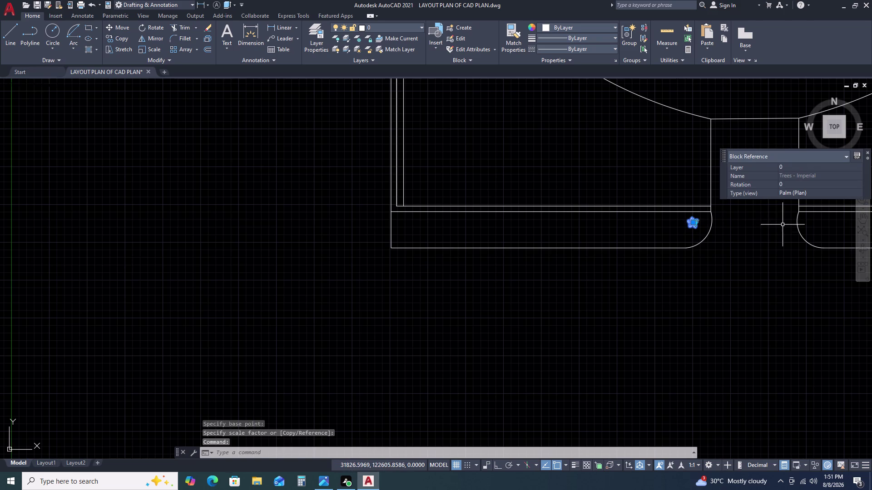
key(o)
key(space)
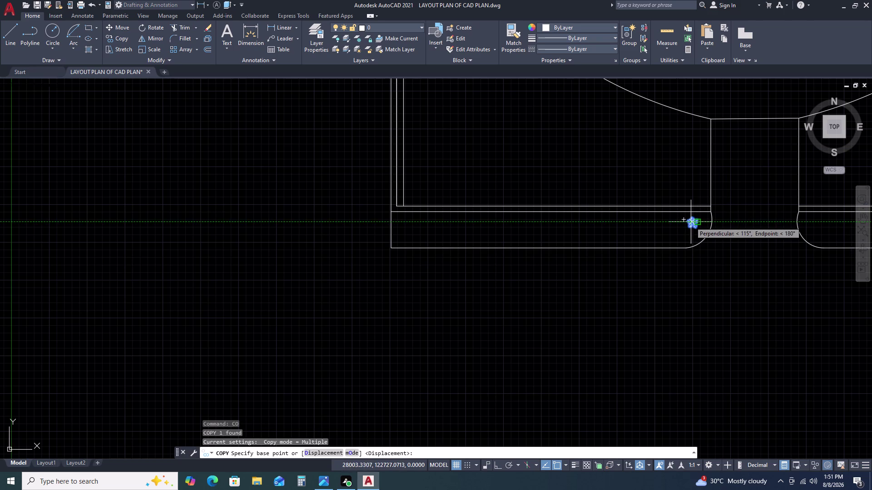
scroll(up, 3)
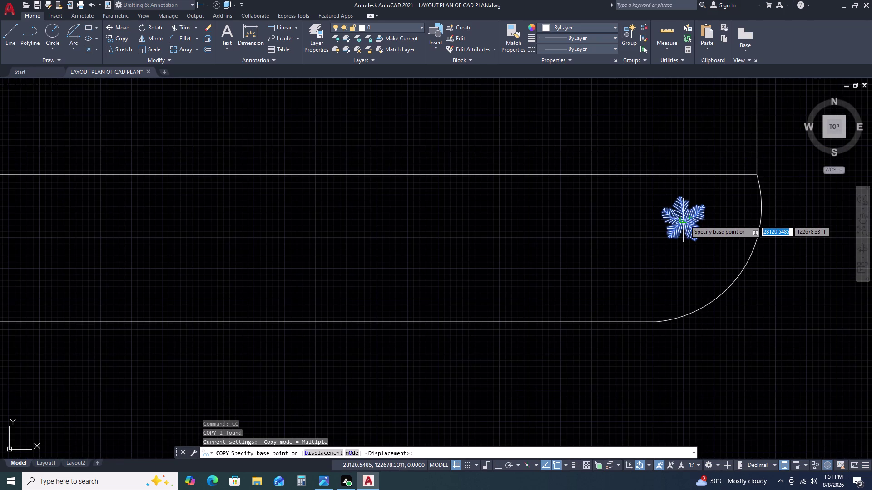
click(685, 221)
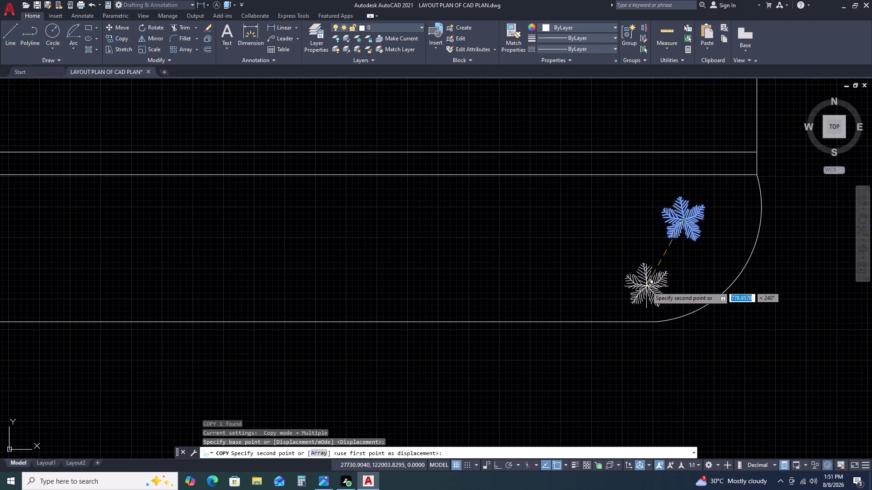
click(664, 291)
click(569, 204)
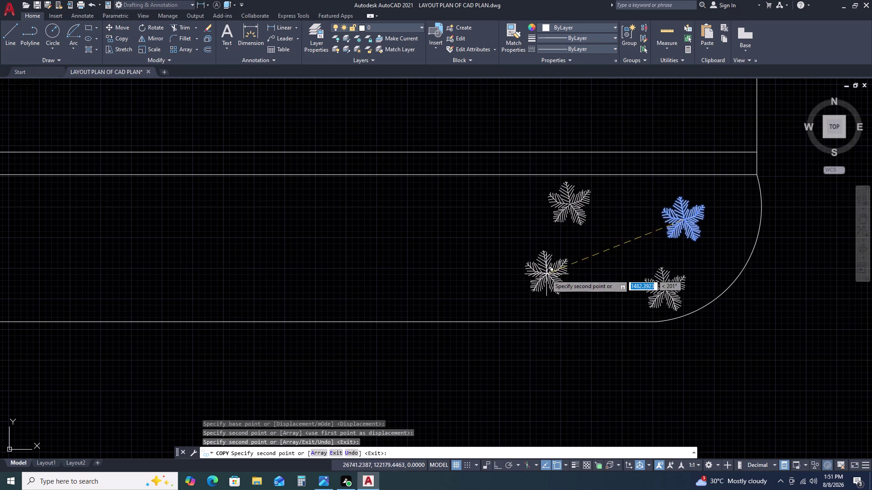
click(538, 286)
click(470, 212)
double_click(417, 278)
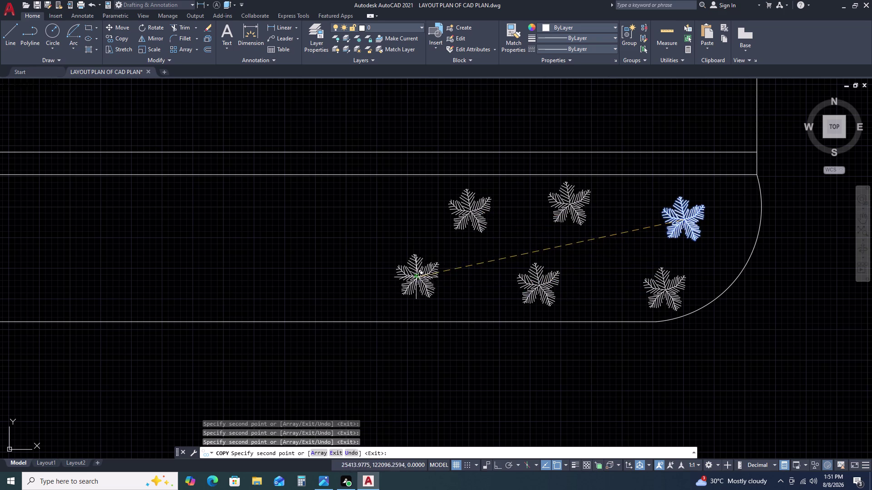
scroll(down, 3)
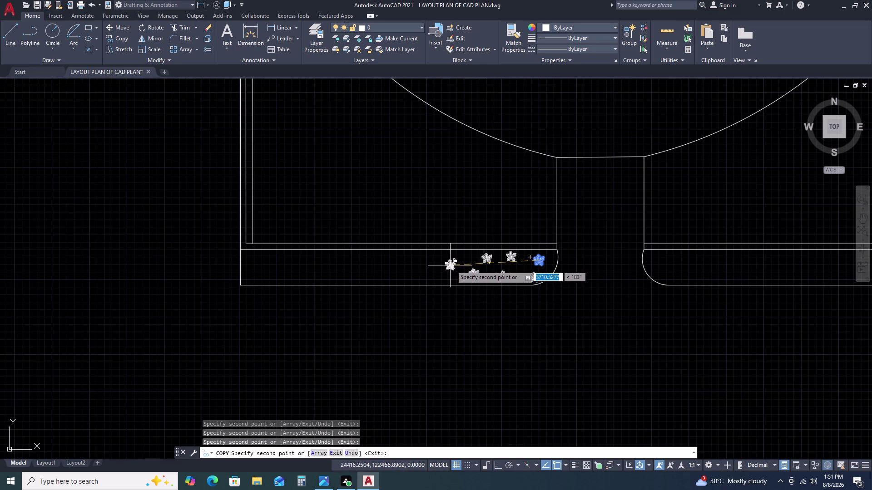
click(451, 265)
click(405, 277)
Place more staggered palm copies in upper and lower rows to the bed's left end.
click(418, 259)
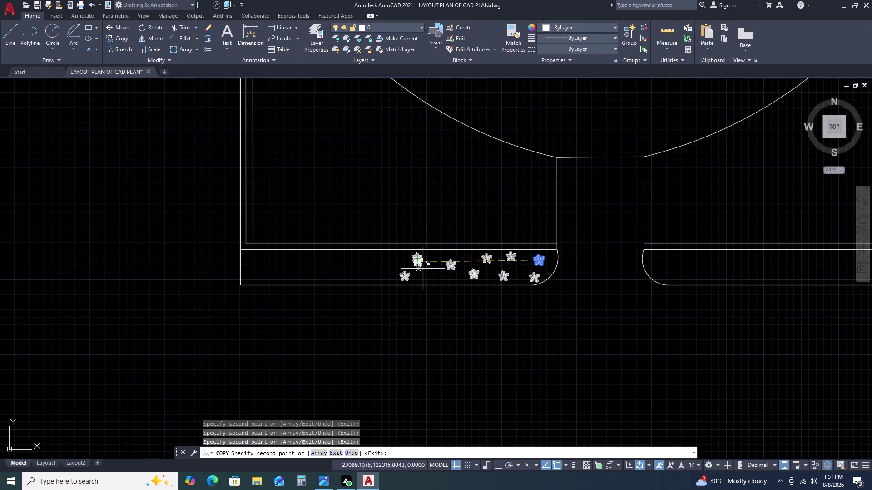
click(431, 279)
click(371, 273)
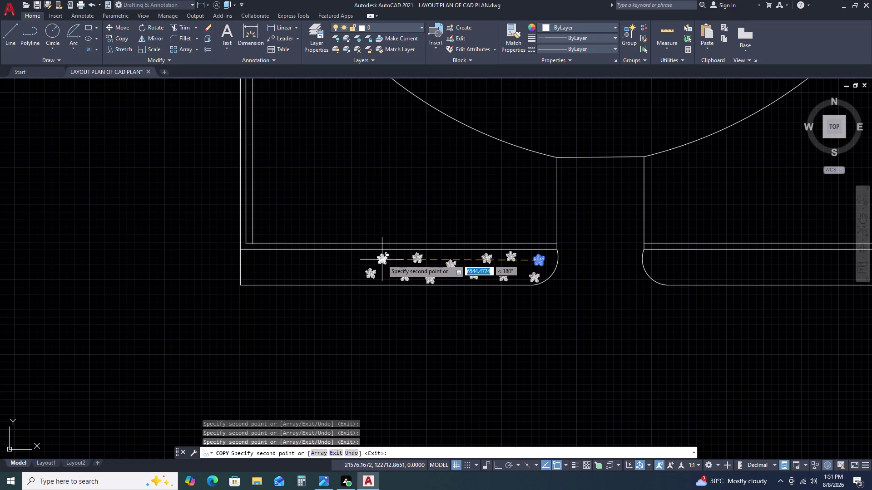
click(382, 260)
click(341, 268)
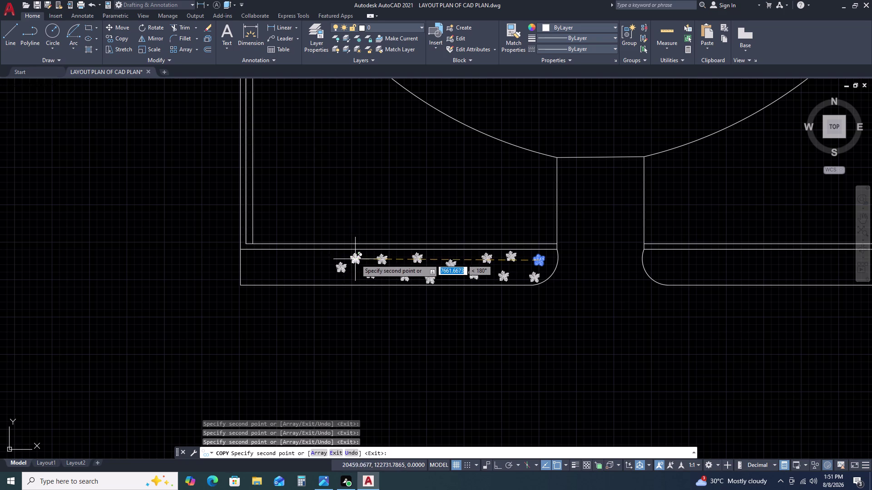
click(356, 259)
click(310, 273)
double_click(318, 260)
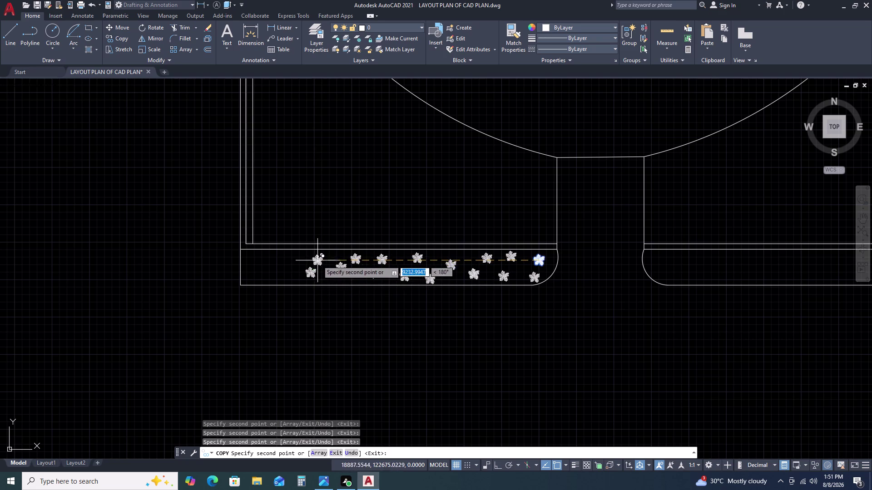
drag(354, 278, 348, 279)
click(292, 261)
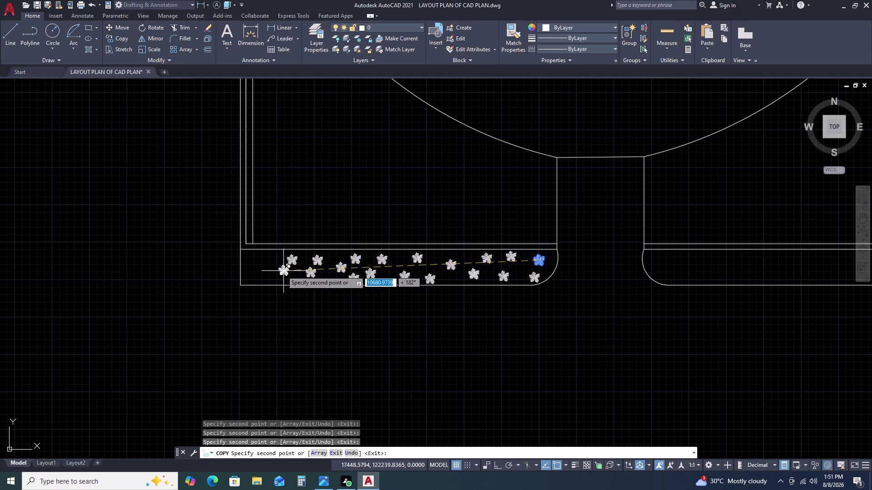
click(277, 275)
click(266, 267)
click(253, 255)
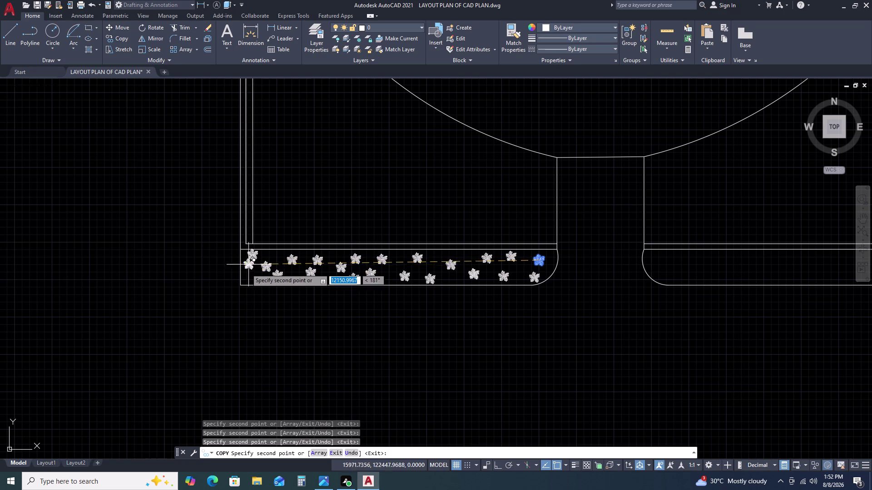
click(251, 276)
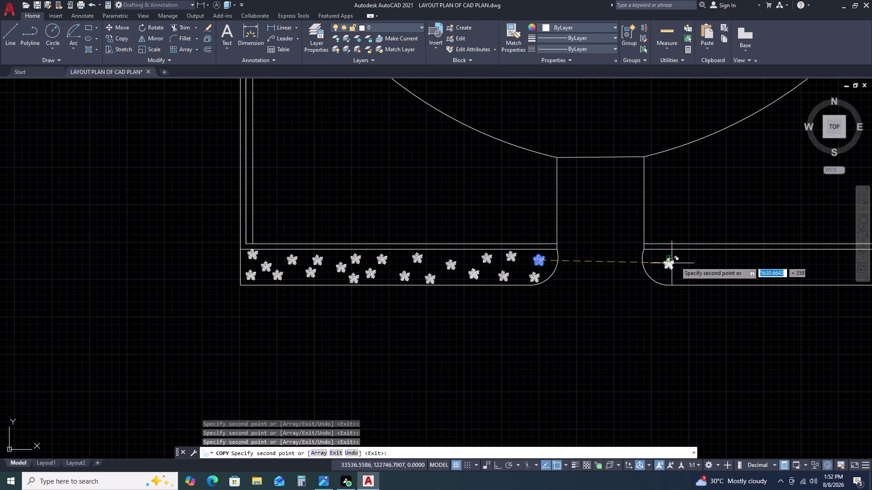
Place seven staggered palm copies across the right-hand planting bed.
click(660, 254)
click(675, 274)
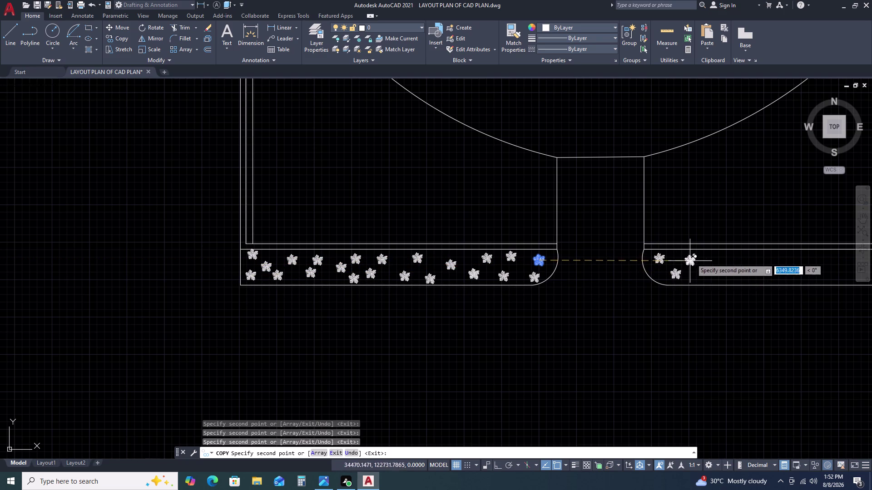
click(692, 258)
click(703, 277)
click(721, 261)
drag(739, 280, 744, 279)
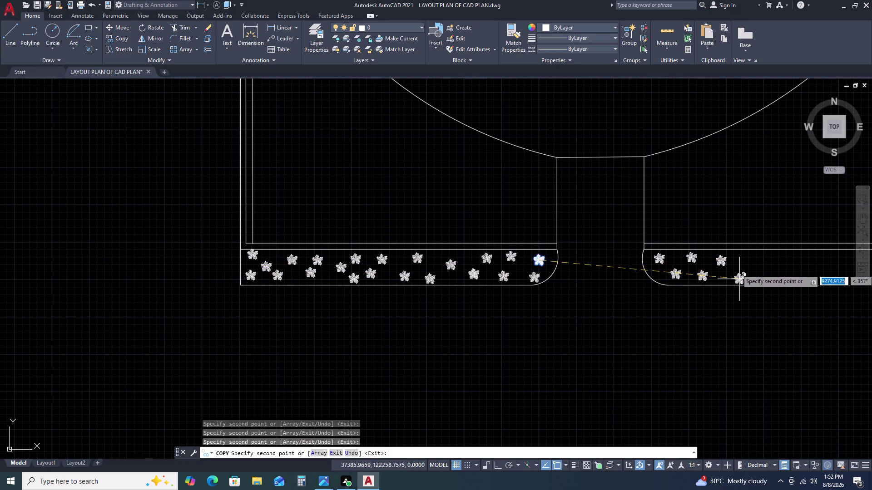
click(765, 264)
Continue the two staggered palm rows through to the right bed's far end.
middle_drag(770, 264, 537, 242)
middle_click(483, 229)
click(569, 236)
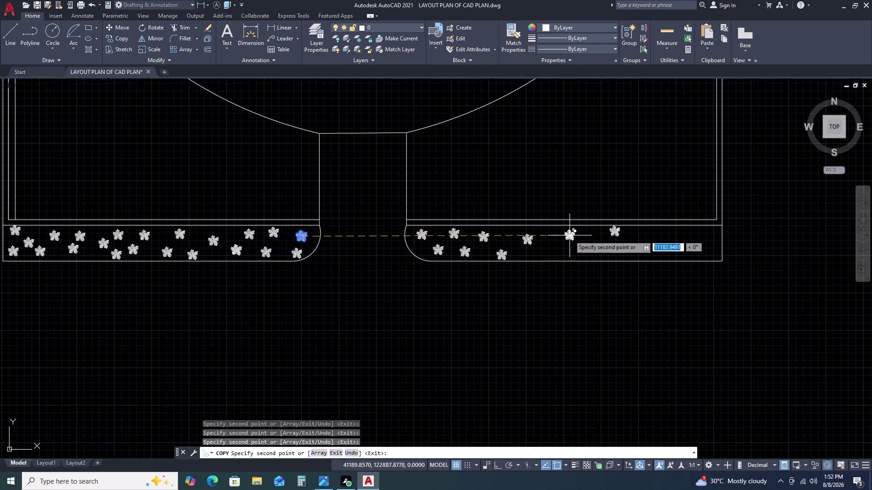
click(553, 248)
click(569, 234)
click(588, 253)
click(597, 231)
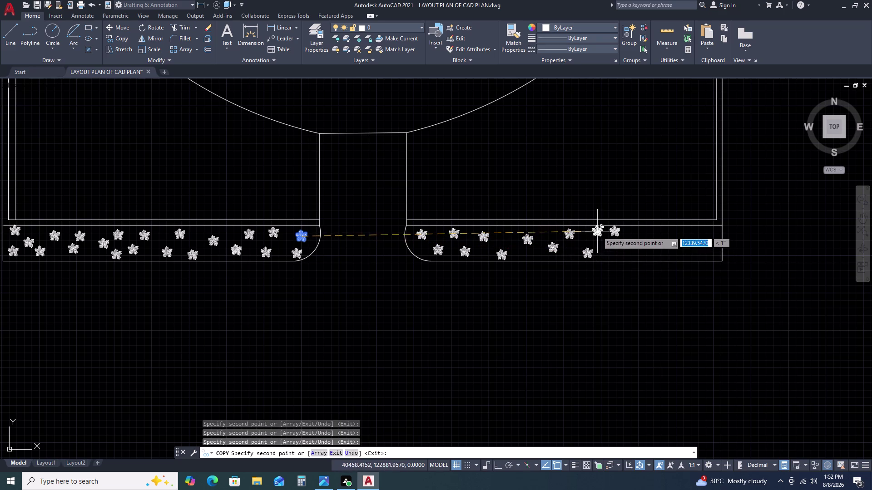
click(617, 256)
click(636, 243)
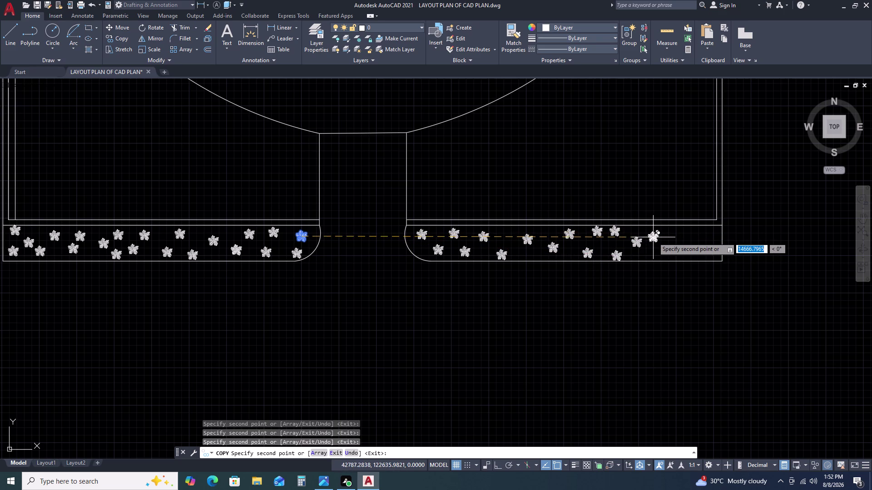
click(653, 237)
click(656, 253)
double_click(675, 241)
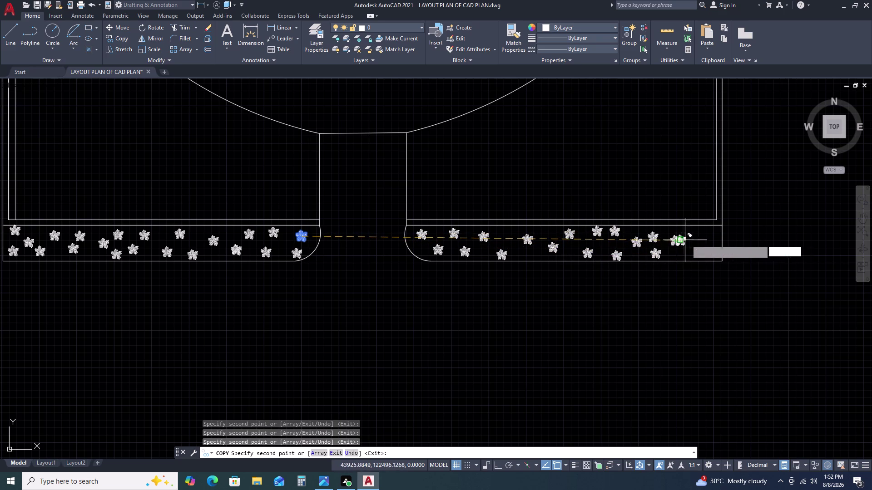
double_click(689, 255)
double_click(705, 232)
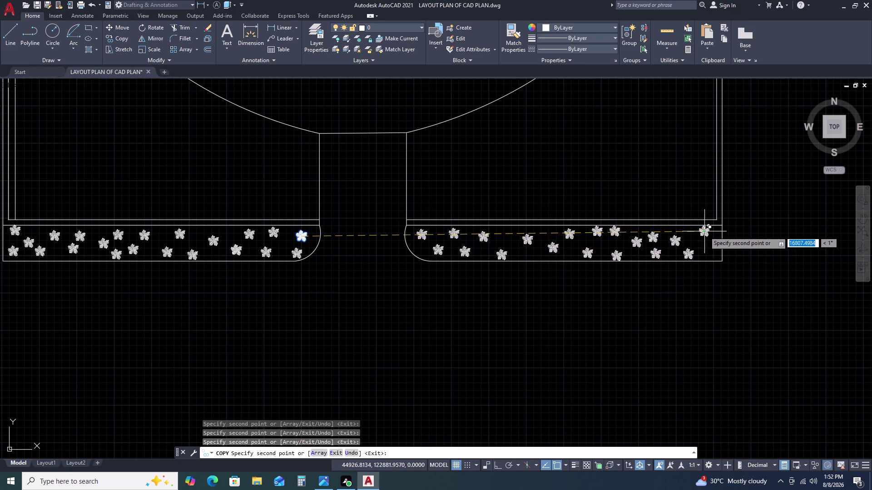
Add two flower copies in the right bed and one beside the walkway edge.
click(714, 255)
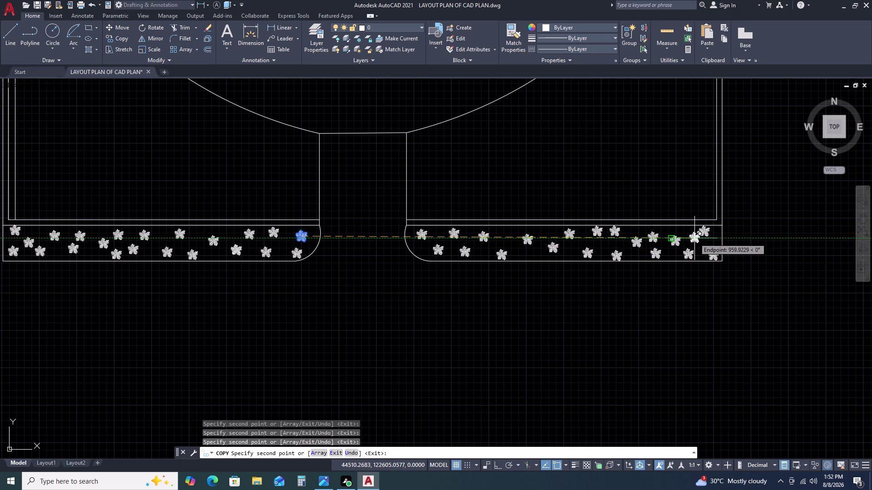
scroll(up, 3)
click(695, 231)
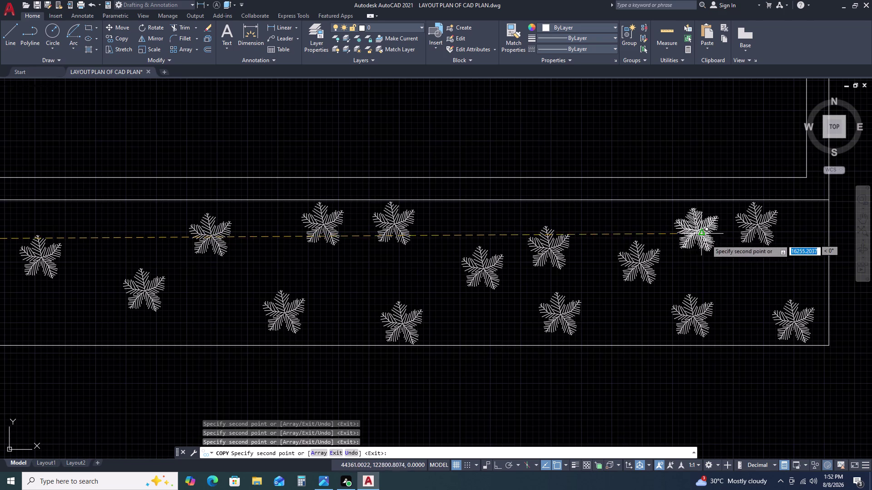
scroll(down, 3)
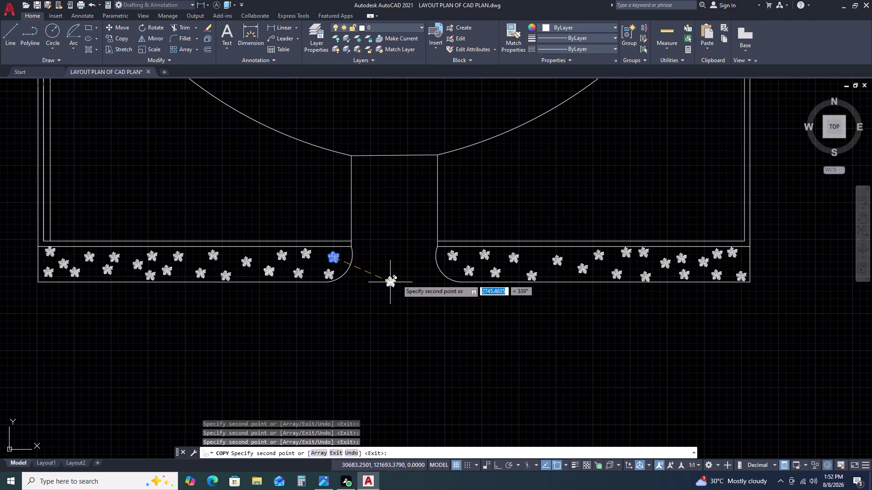
scroll(up, 3)
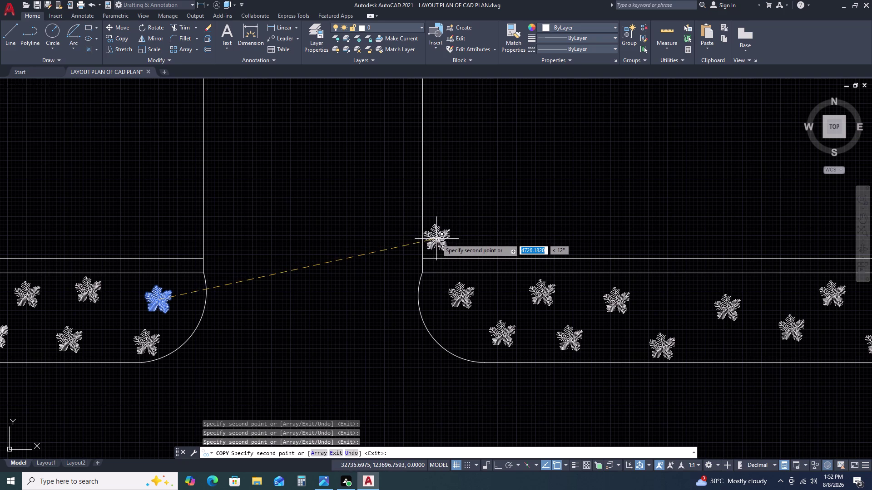
click(436, 239)
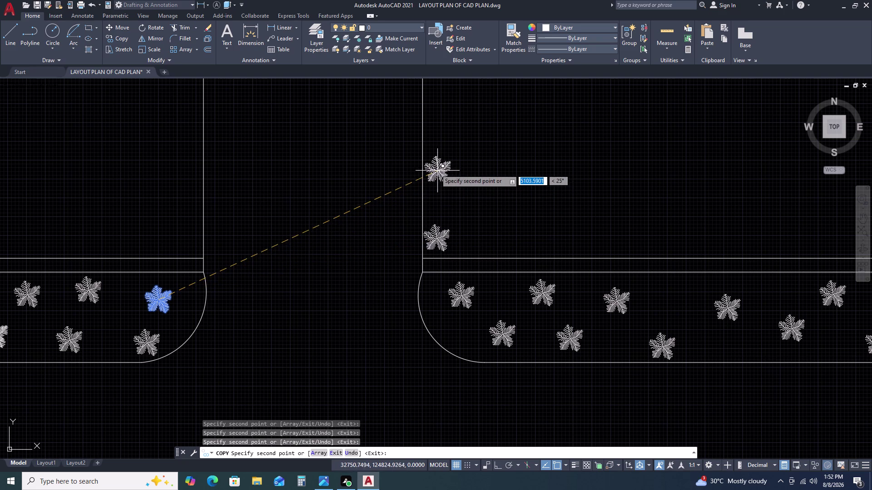
Place flower copies up to the walkway edge's top, then one on the curved boundary.
drag(435, 169, 440, 171)
scroll(down, 3)
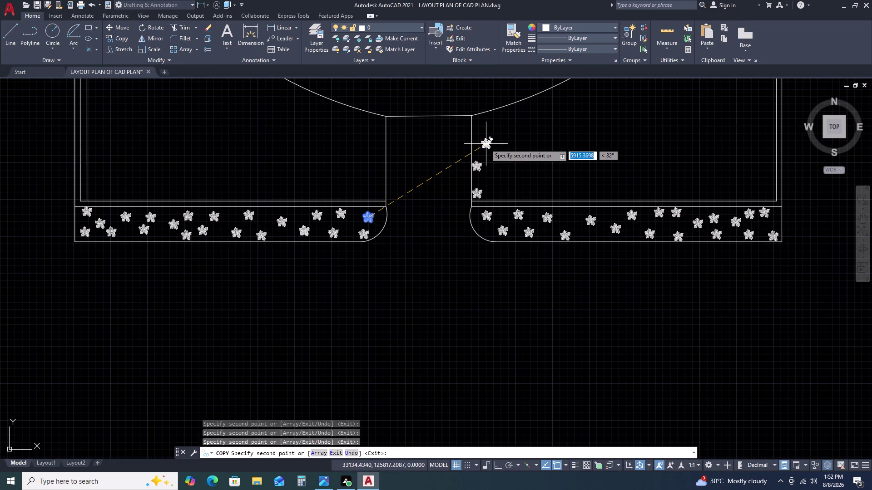
click(478, 144)
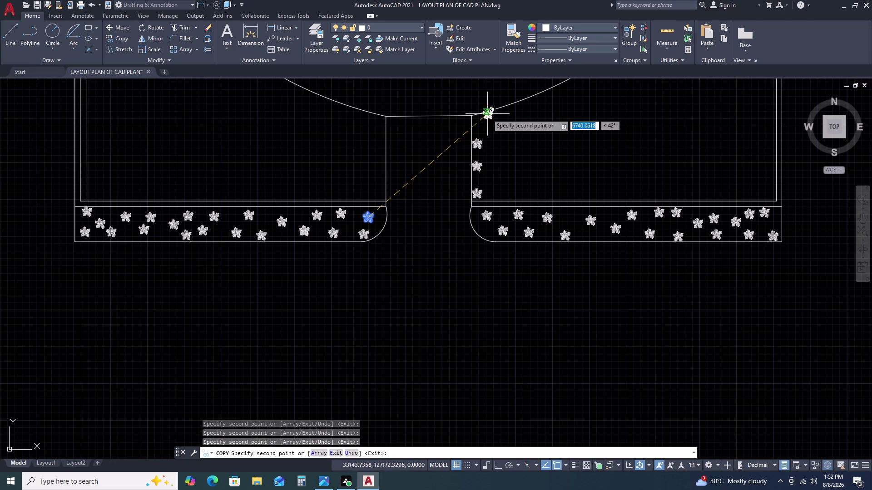
drag(476, 122, 480, 121)
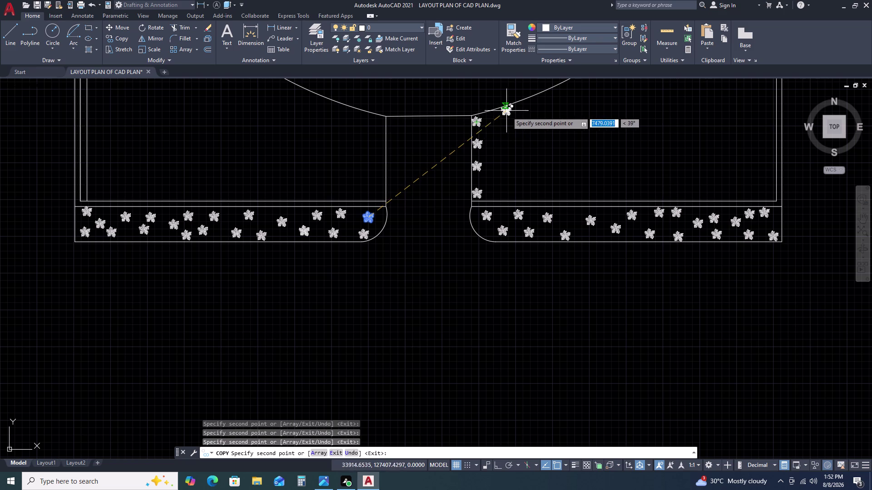
click(507, 112)
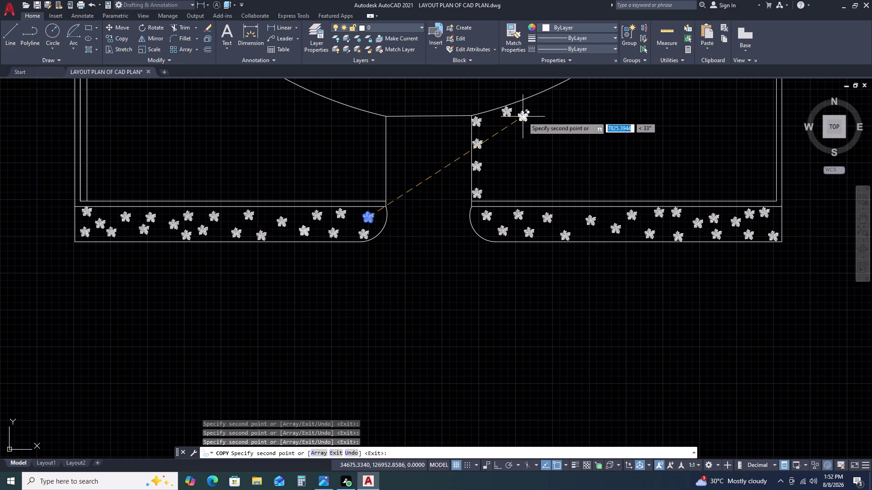
Add four flower copies climbing the lower part of the curved boundary.
scroll(down, 3)
middle_drag(549, 125, 531, 213)
middle_click(529, 218)
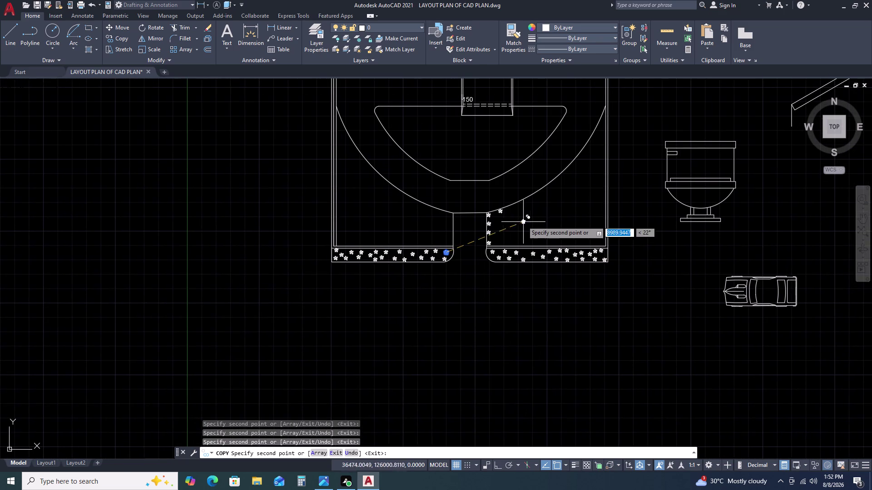
scroll(up, 3)
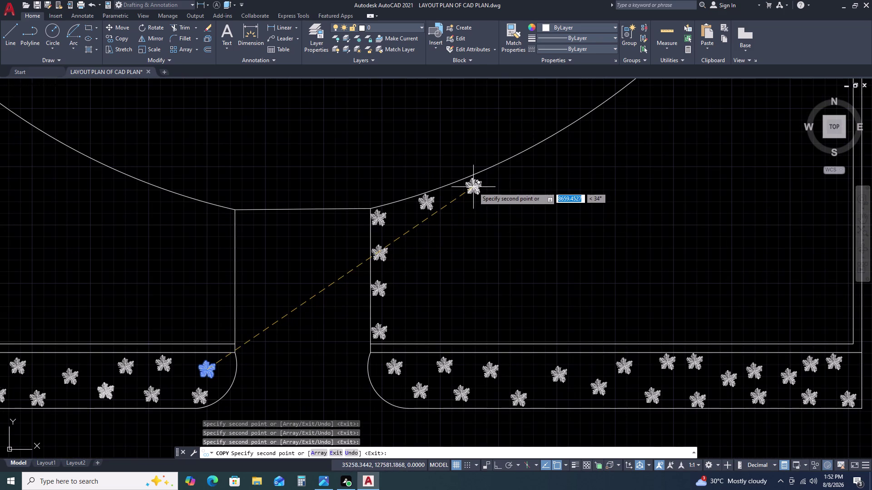
click(475, 184)
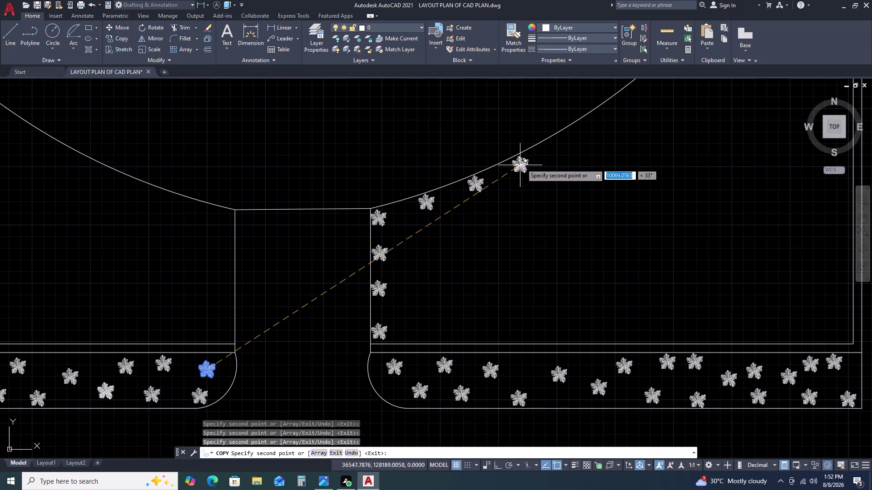
click(522, 162)
scroll(down, 3)
scroll(up, 3)
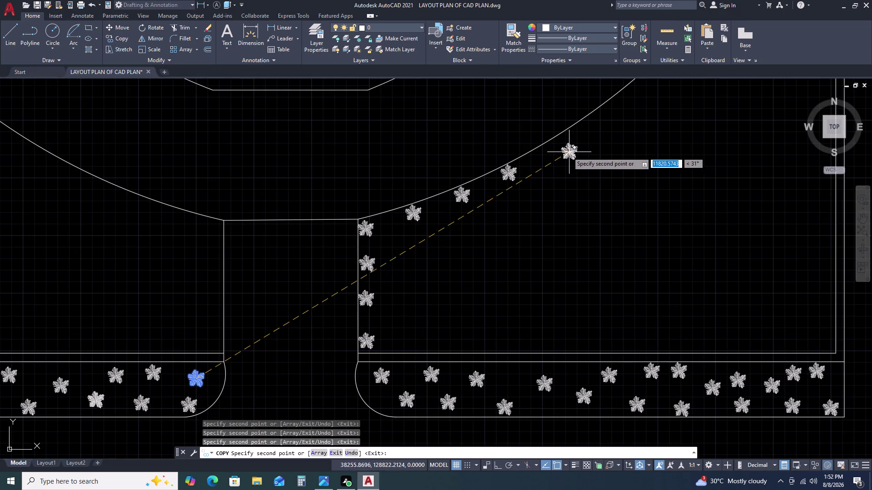
click(558, 146)
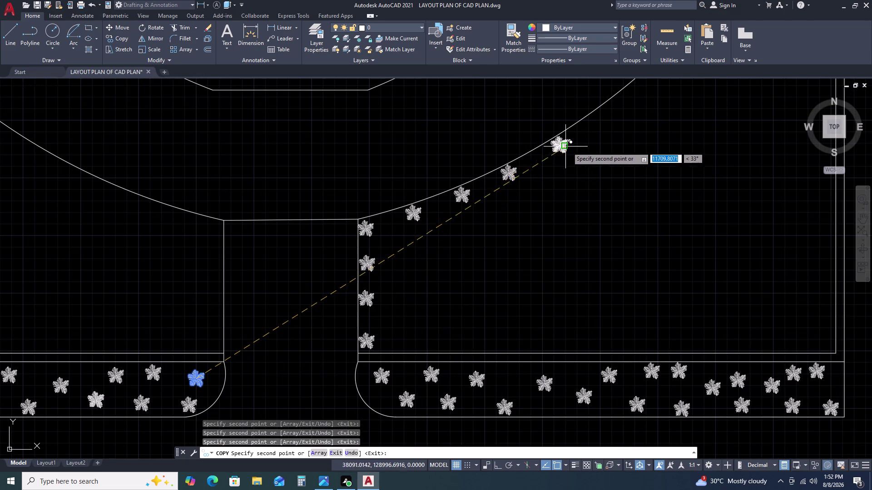
scroll(down, 3)
scroll(up, 3)
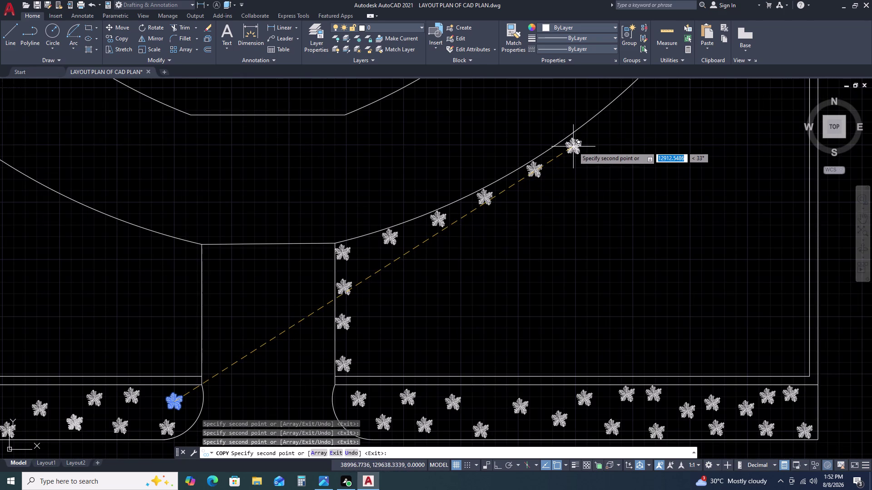
click(573, 146)
Place two more flower copies along the curve's upper part.
scroll(down, 3)
middle_click(616, 148)
middle_drag(615, 166, 600, 197)
middle_drag(587, 213, 572, 237)
middle_click(566, 245)
scroll(down, 3)
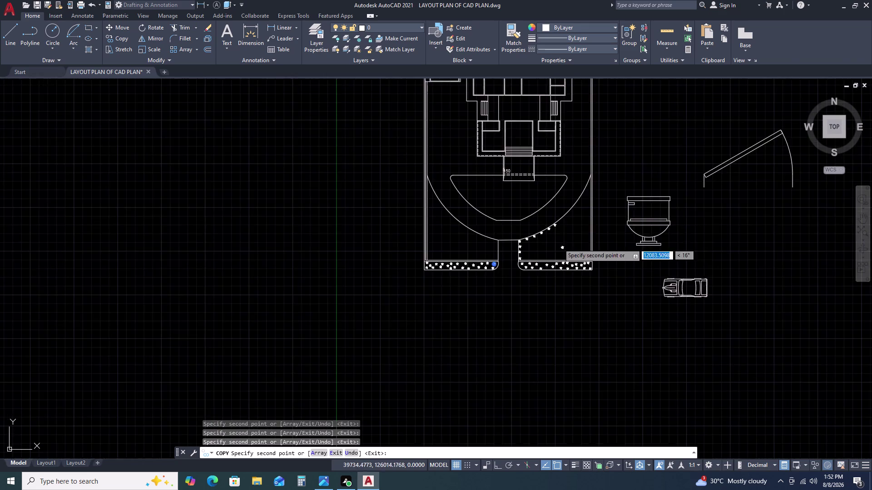
scroll(up, 3)
scroll(up, 3)
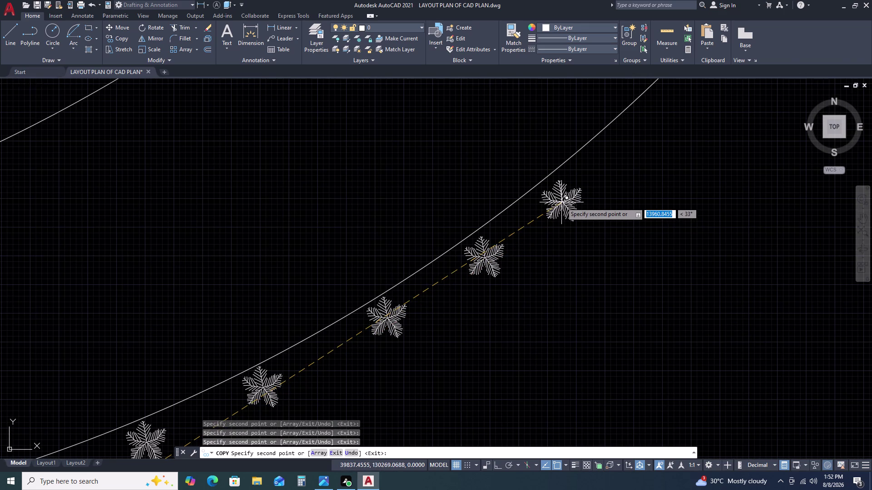
click(560, 193)
scroll(down, 3)
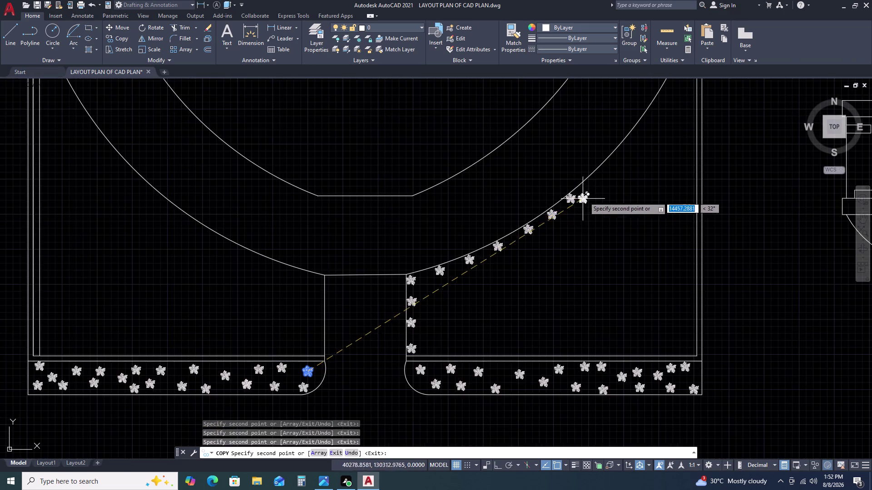
scroll(up, 3)
click(578, 182)
Extend the flower row with three more copies along the curved edge.
scroll(down, 3)
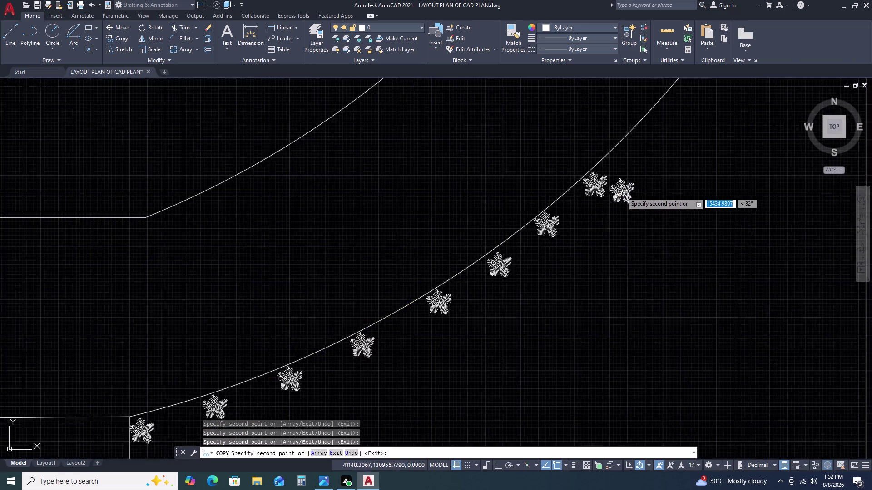
scroll(down, 3)
scroll(up, 3)
click(606, 181)
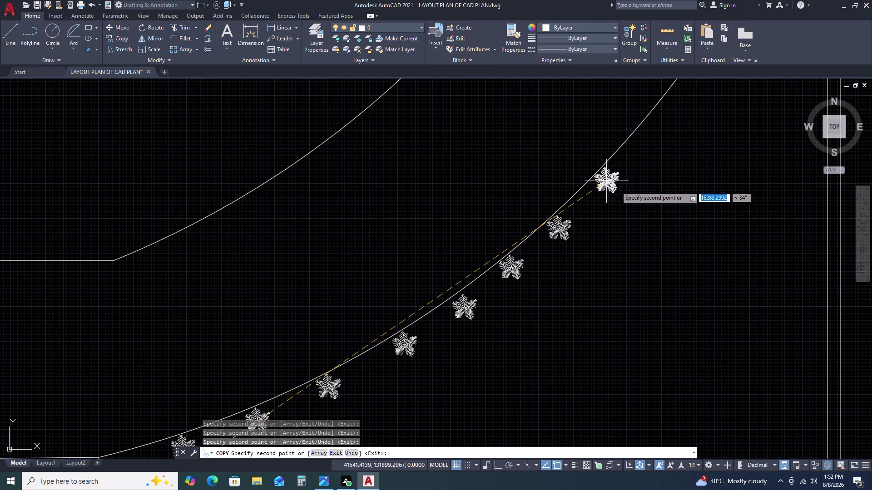
scroll(down, 3)
scroll(up, 3)
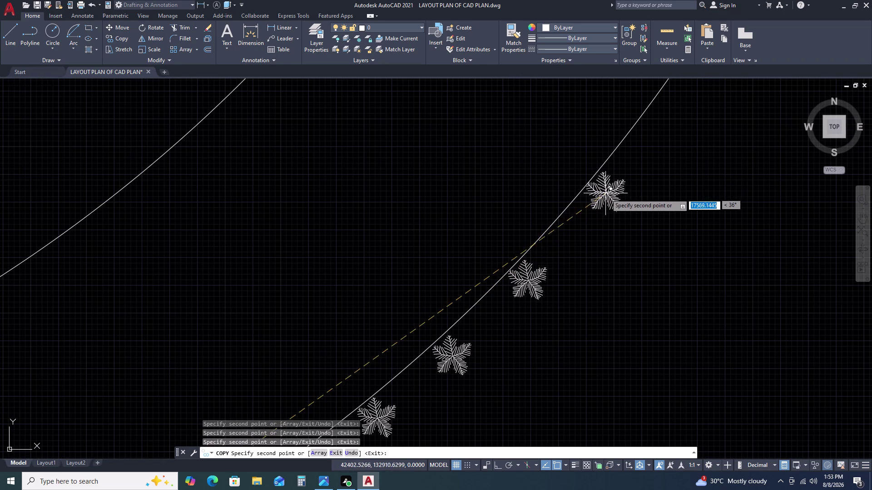
click(607, 195)
scroll(down, 3)
scroll(up, 3)
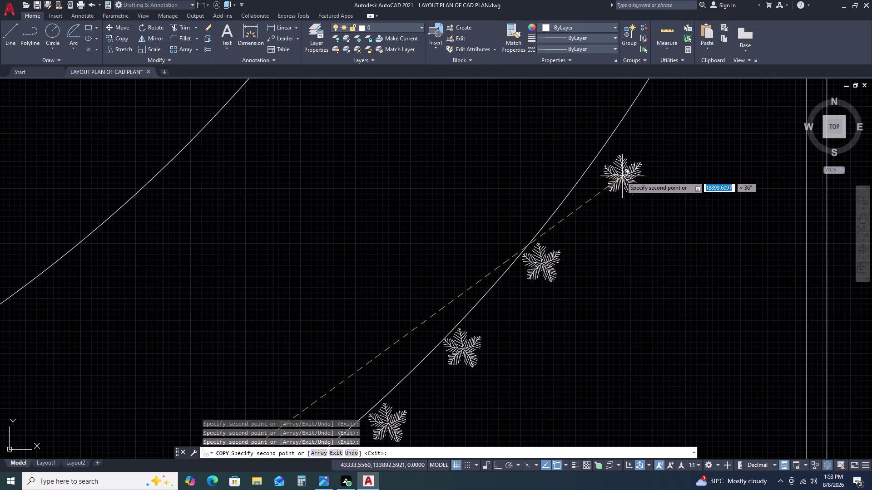
click(619, 171)
Finish the curved flower row with three copies reaching the curve's top.
scroll(down, 3)
scroll(up, 3)
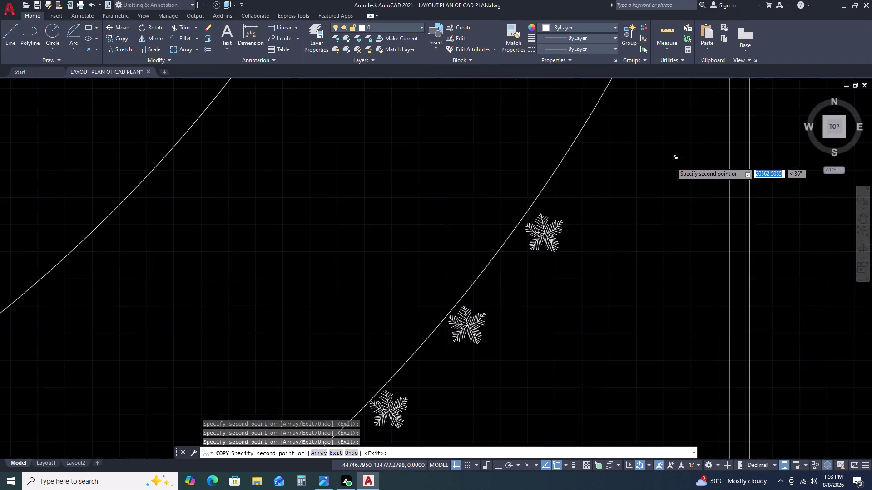
click(609, 134)
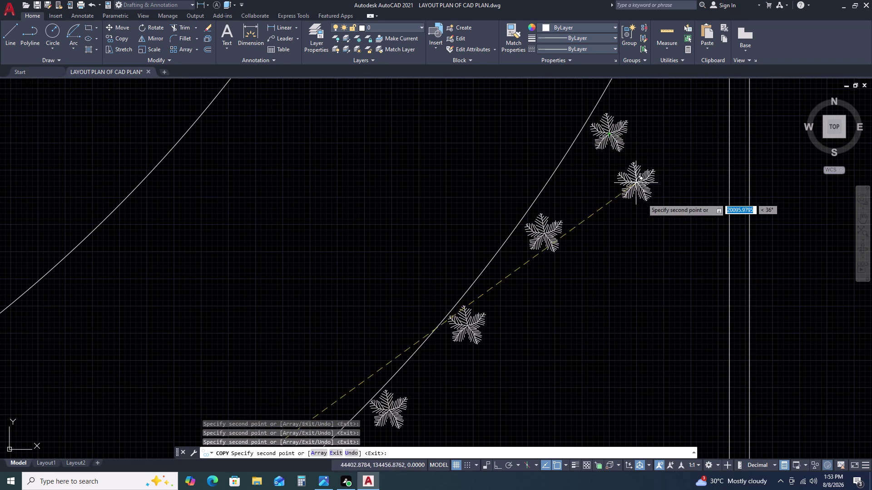
scroll(down, 3)
scroll(up, 3)
click(643, 179)
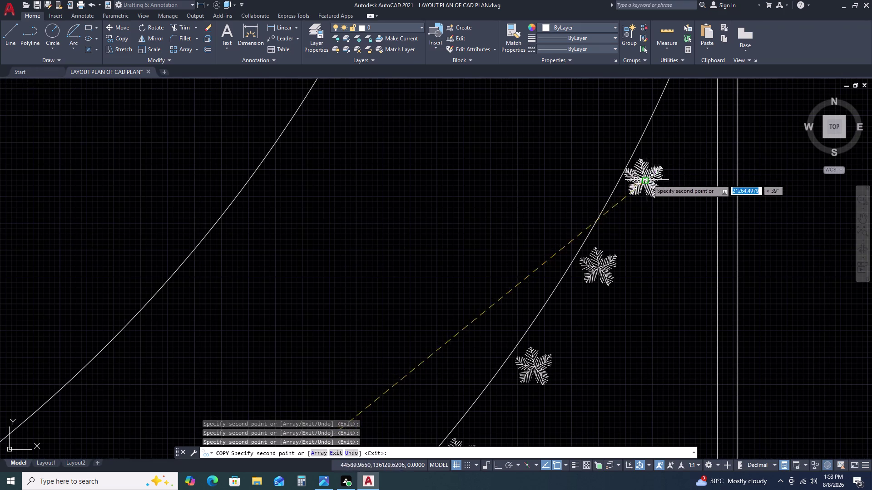
scroll(down, 3)
scroll(up, 3)
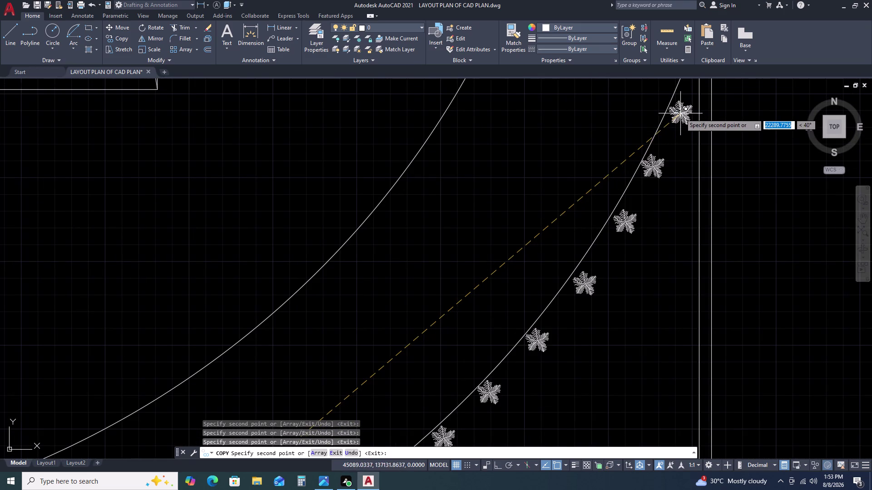
click(679, 113)
scroll(down, 3)
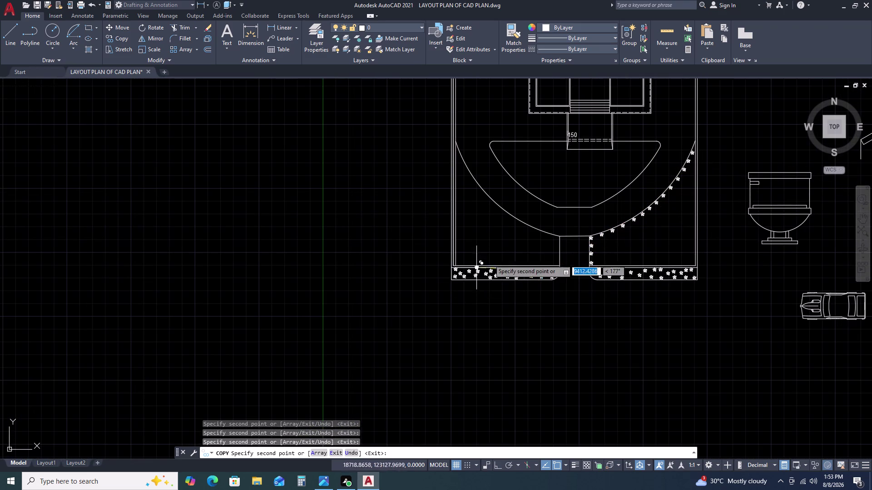
scroll(up, 3)
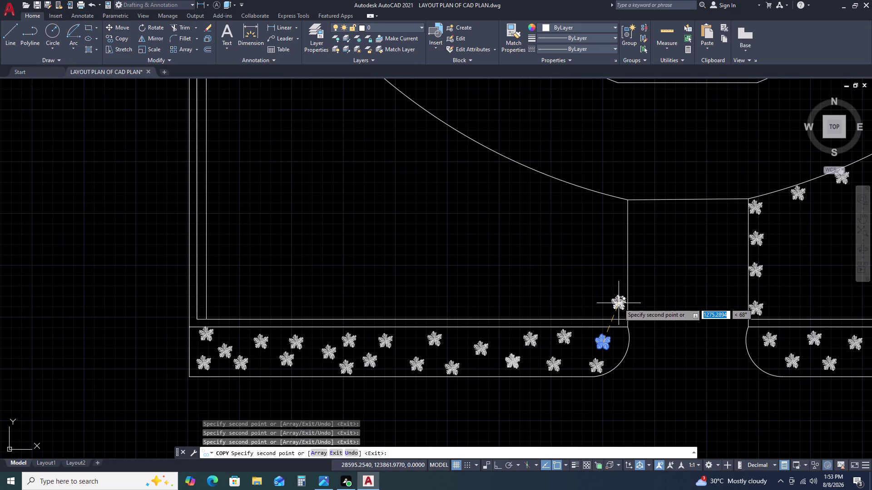
Place flower copies beside both the left and right walkway edges.
click(619, 303)
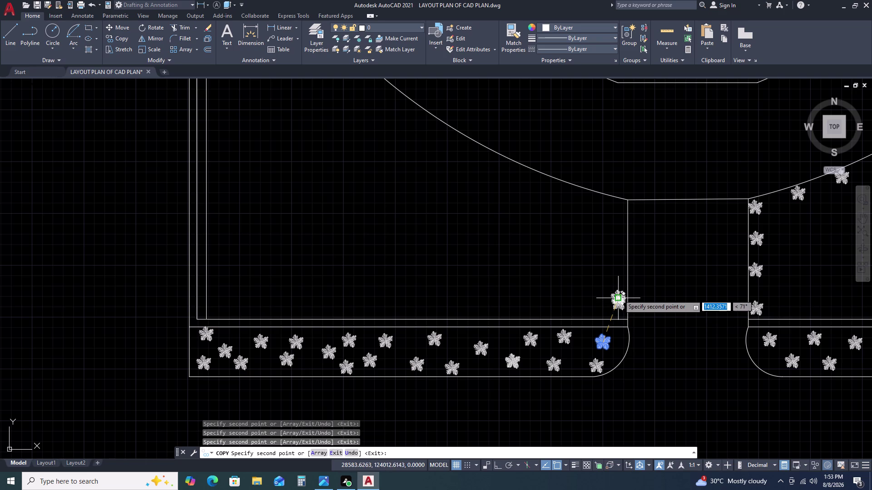
click(621, 293)
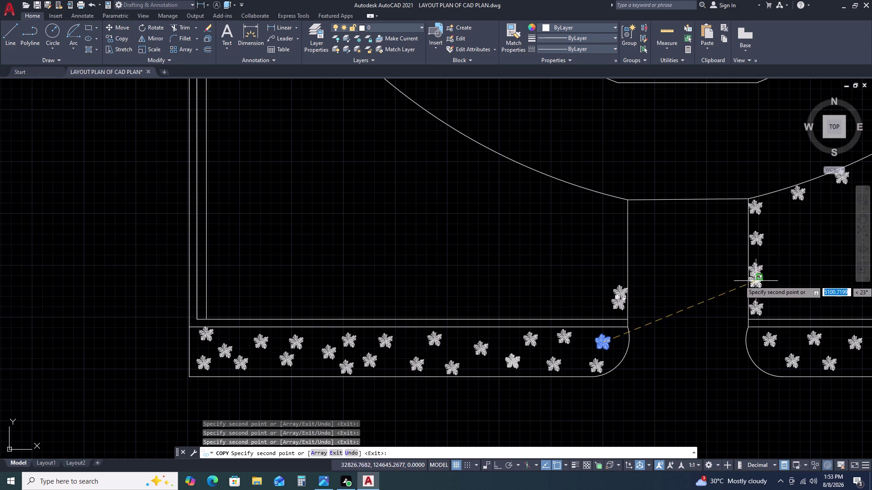
click(755, 280)
click(756, 244)
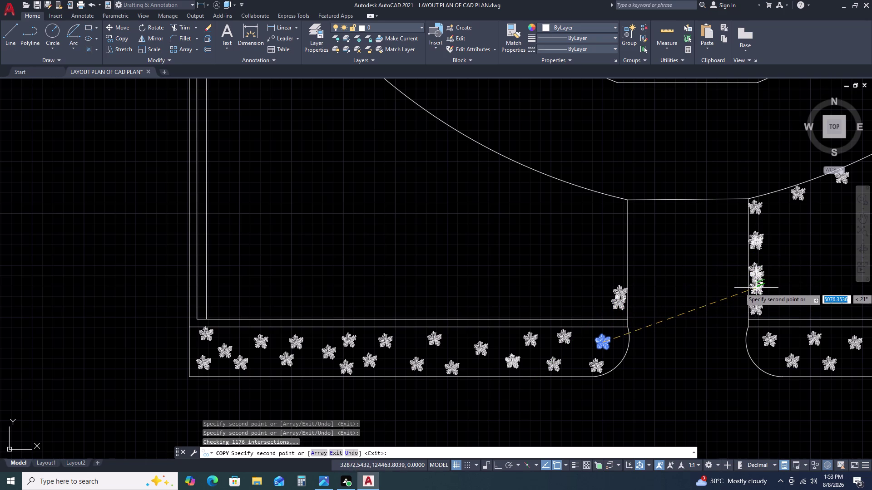
click(756, 288)
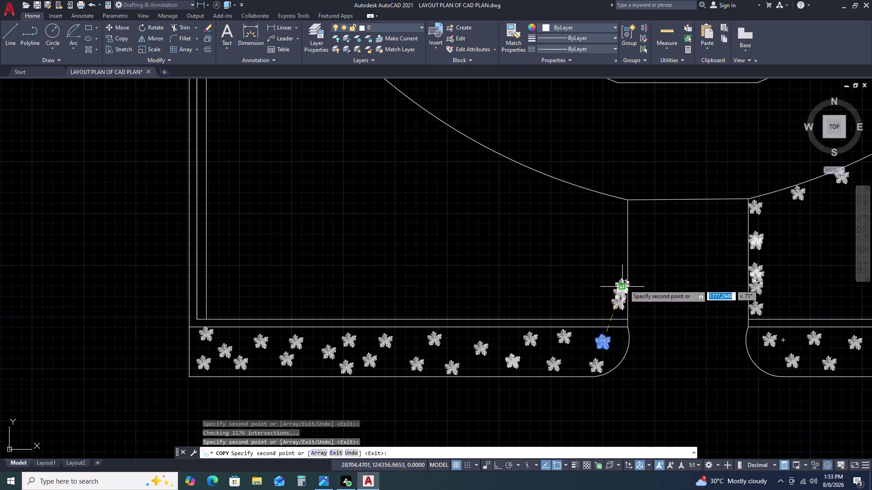
Add five shrub copies up the vertical edge to where the curve begins.
click(624, 285)
click(623, 254)
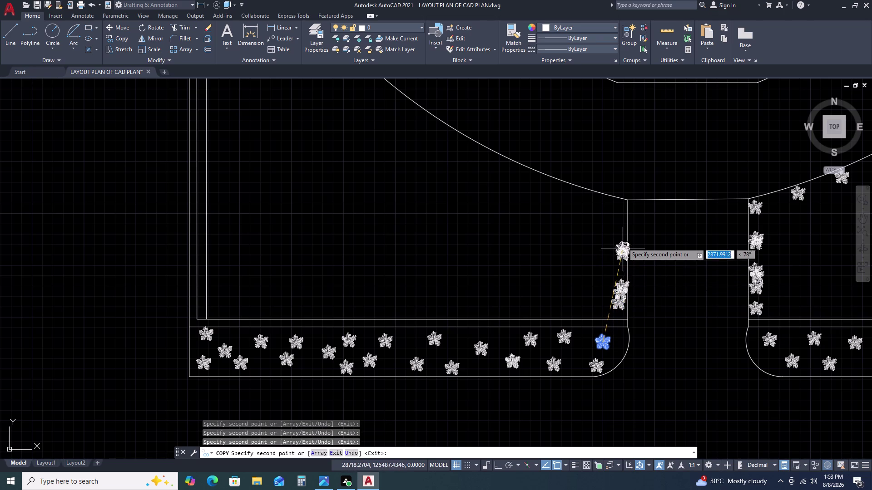
click(622, 216)
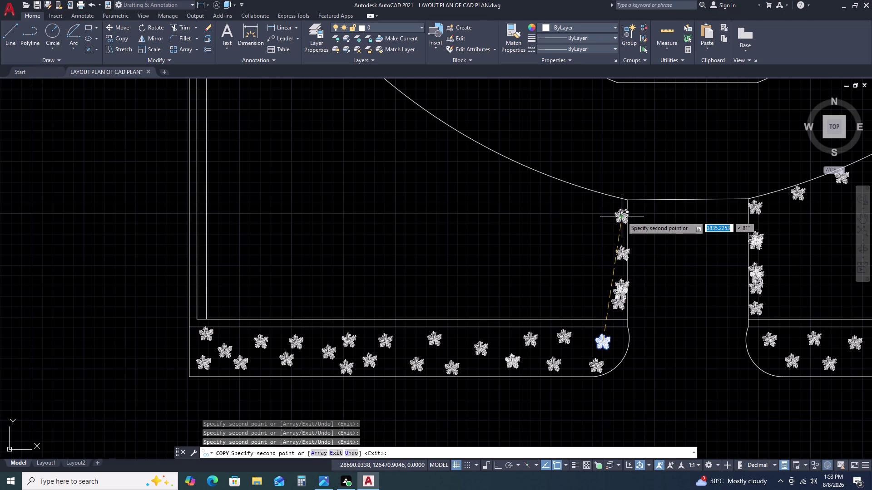
click(593, 197)
click(561, 188)
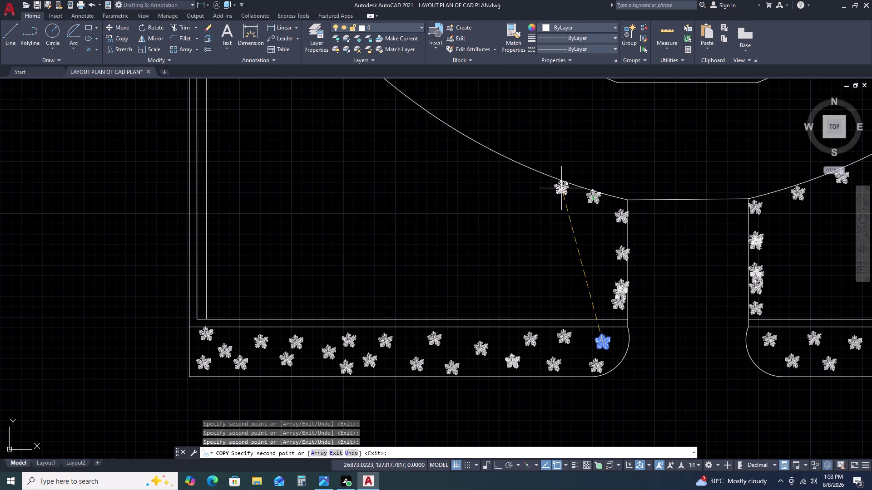
Place six shrub copies in sequence down the curved lawn edge.
scroll(down, 3)
scroll(up, 3)
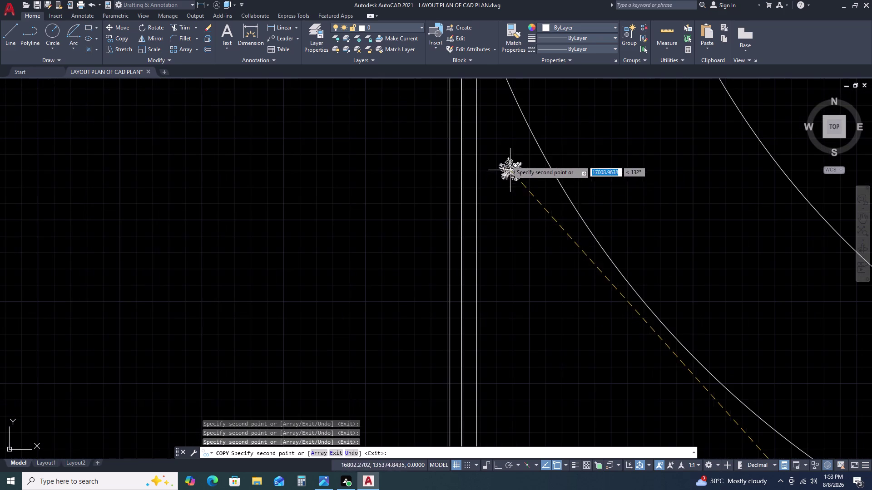
click(512, 120)
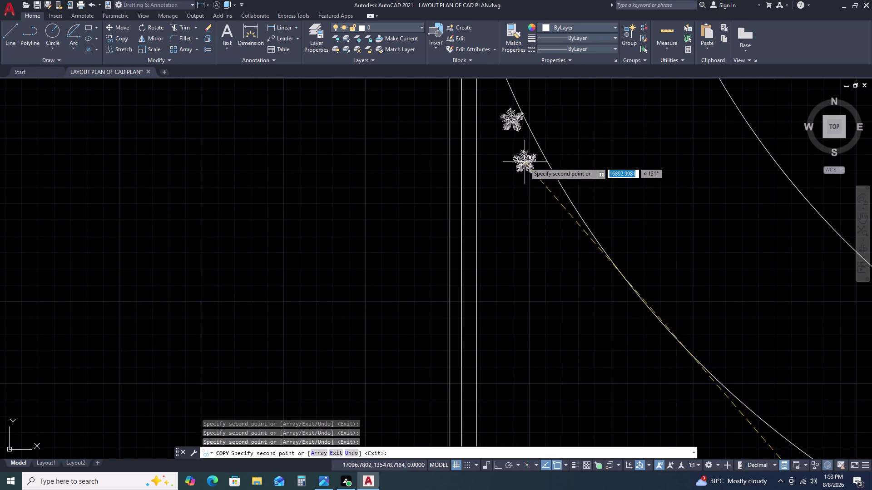
click(539, 173)
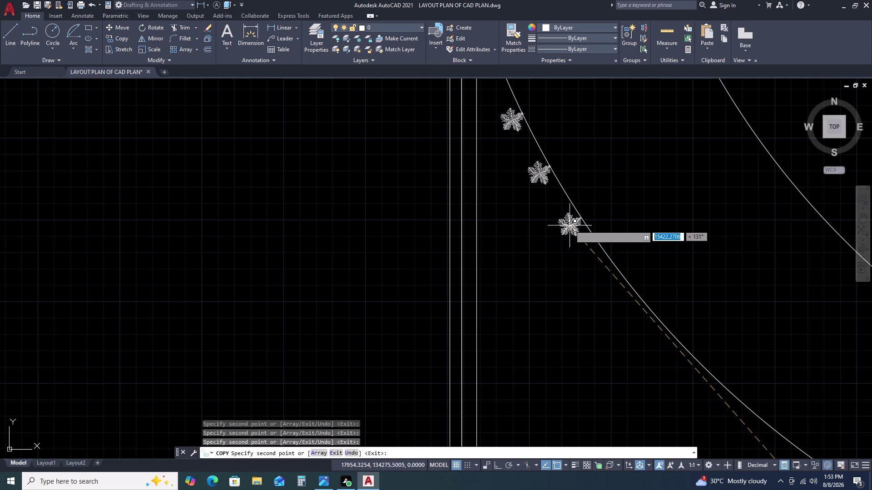
click(569, 225)
click(607, 283)
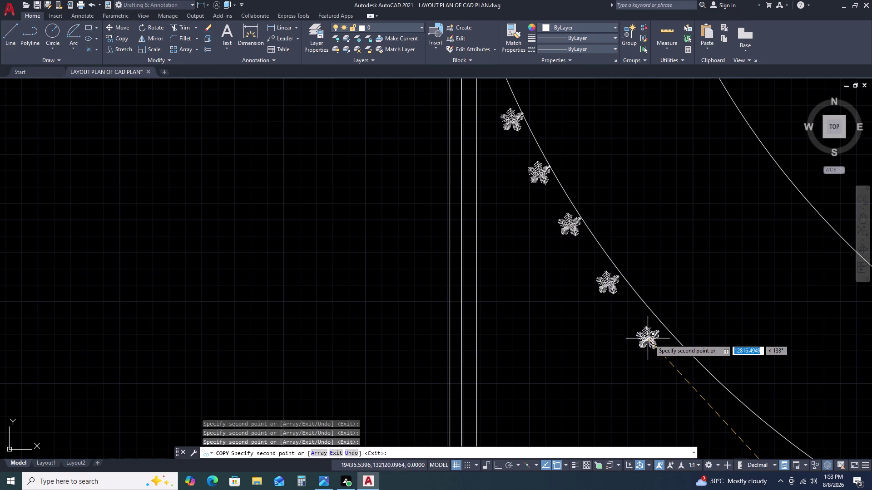
click(653, 339)
scroll(down, 3)
click(682, 366)
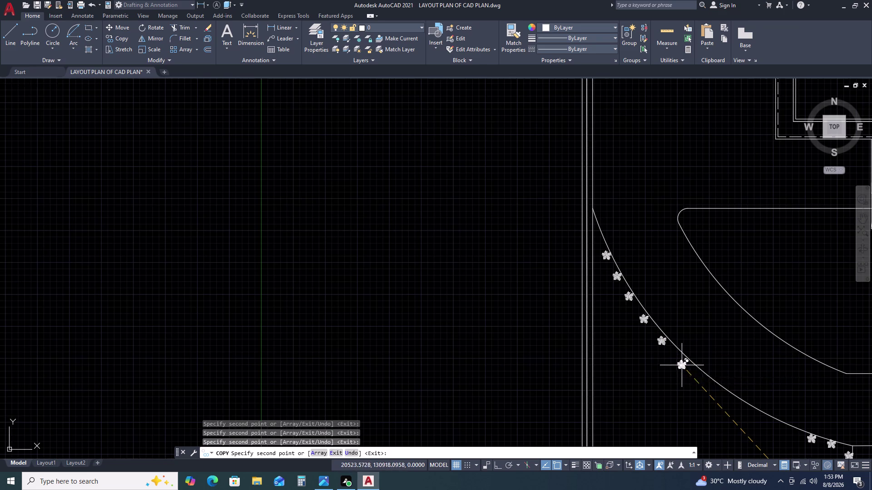
Add two more shrub copies on the next stretches of the arc.
middle_drag(702, 398, 634, 309)
scroll(up, 3)
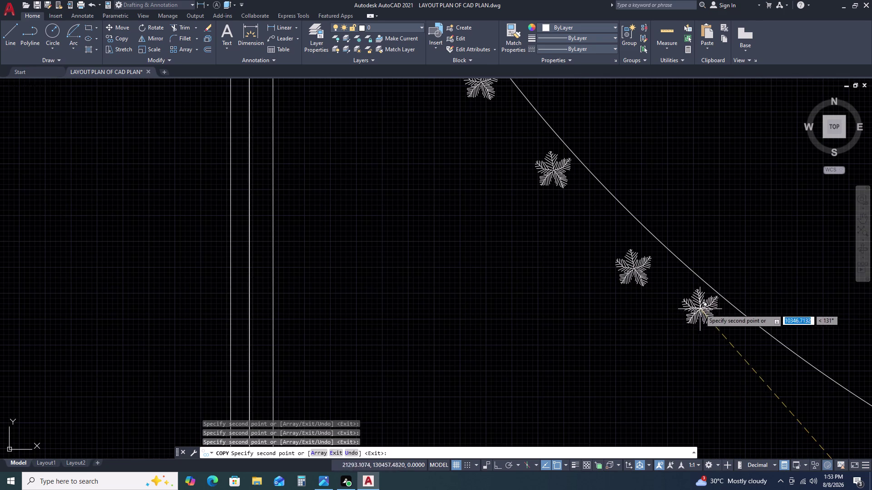
click(704, 316)
scroll(down, 3)
middle_drag(737, 352, 670, 293)
scroll(up, 3)
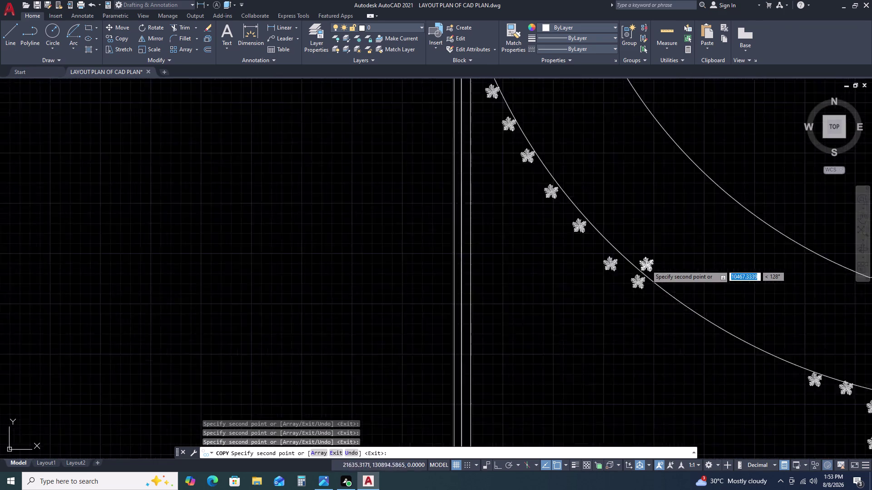
click(682, 326)
Place a shrub on the unfilled arc section and fill two gaps in the row.
scroll(down, 3)
middle_drag(683, 337, 628, 274)
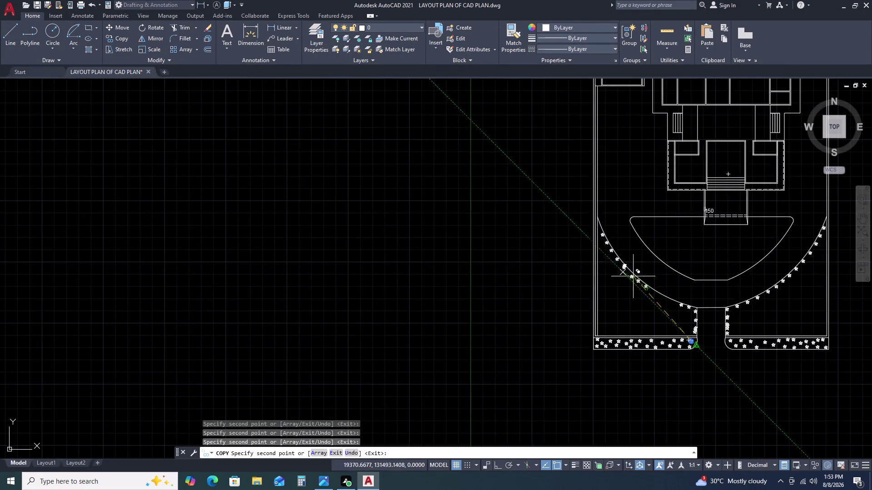
scroll(up, 3)
click(643, 277)
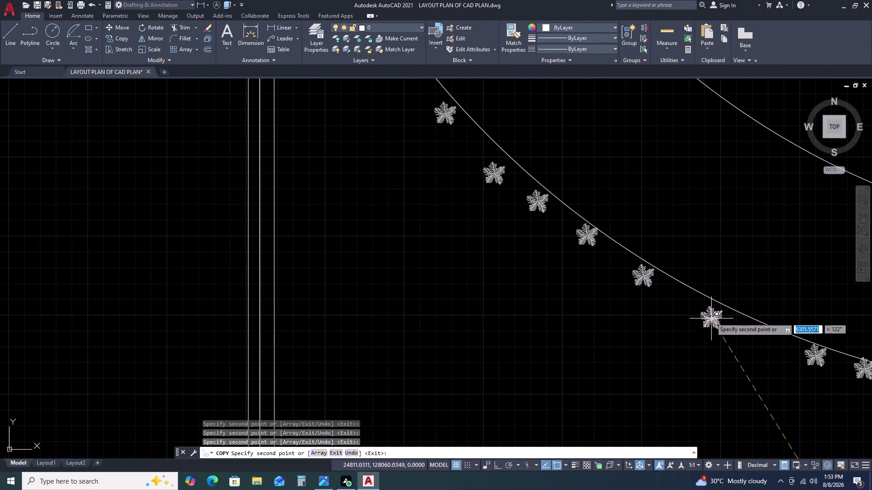
click(710, 315)
click(760, 336)
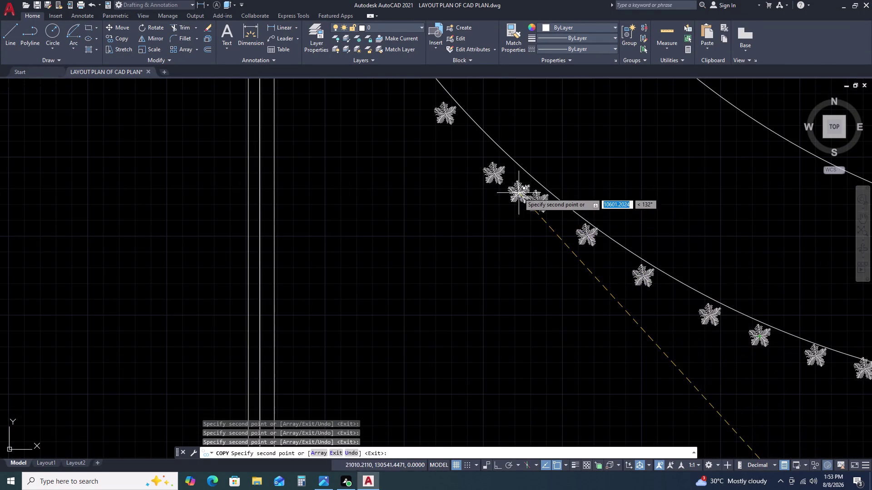
scroll(down, 3)
scroll(down, 3)
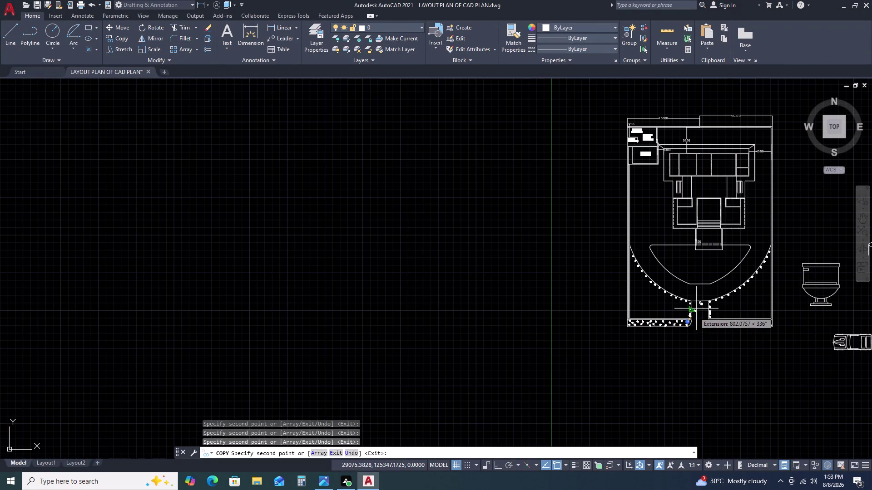
scroll(up, 3)
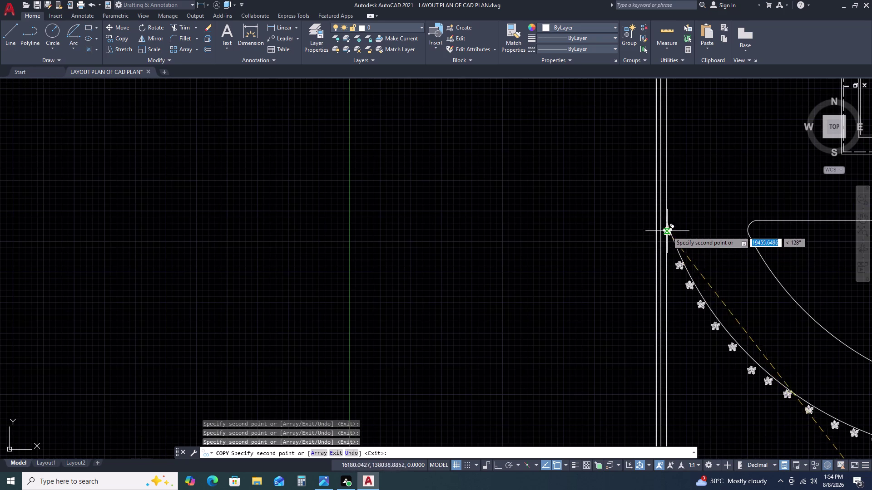
Place shrub copies where the arc meets the left boundary and just above it.
scroll(up, 3)
scroll(up, 3)
double_click(621, 204)
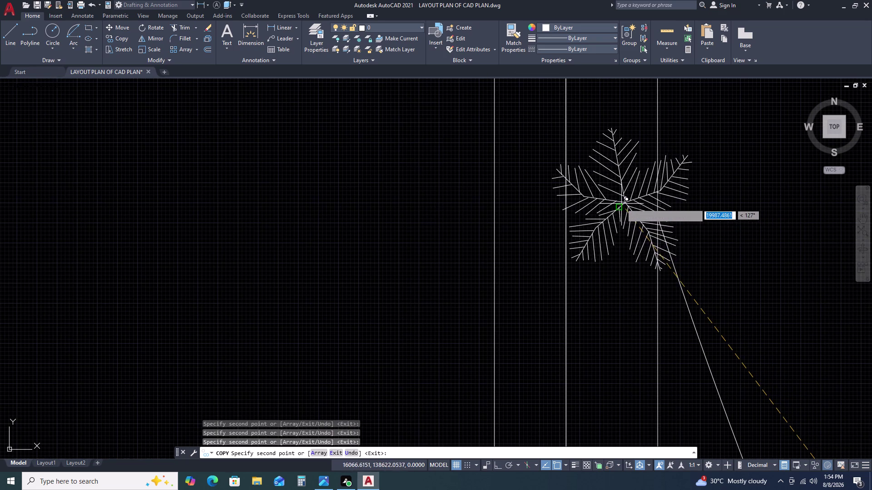
scroll(down, 3)
scroll(up, 3)
click(613, 156)
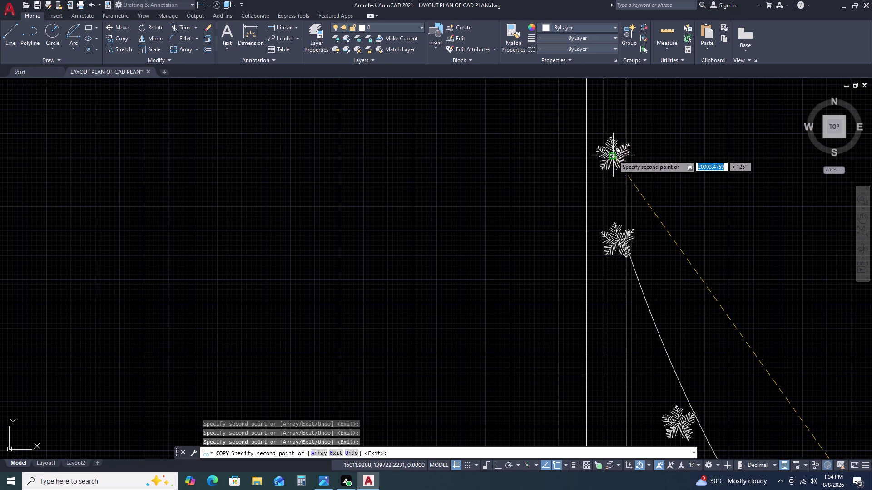
scroll(down, 3)
scroll(up, 3)
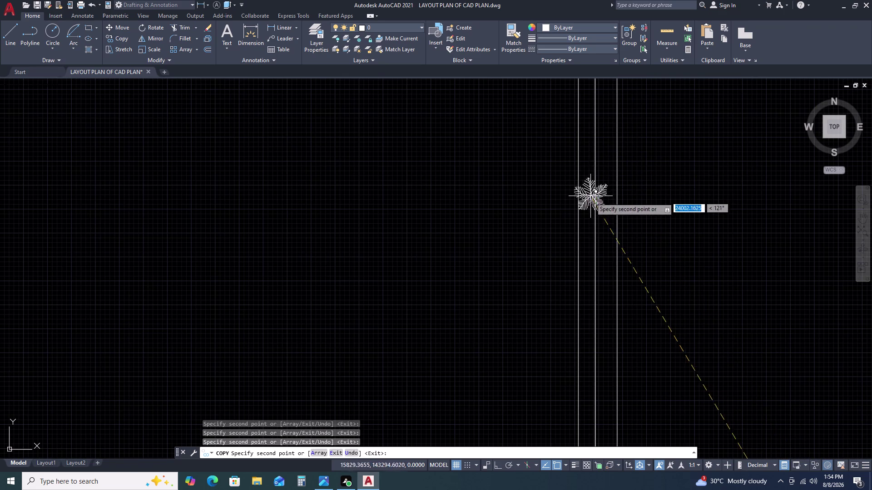
scroll(down, 3)
scroll(down, 3)
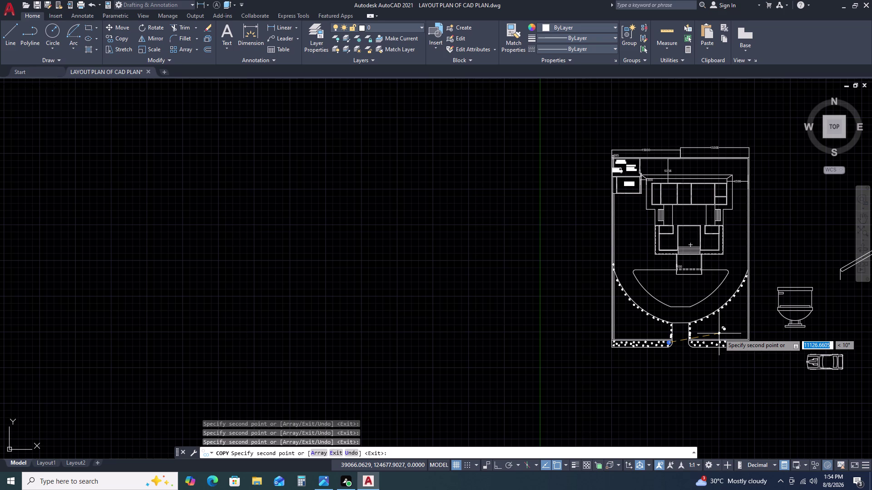
scroll(up, 3)
scroll(up, 3)
middle_drag(669, 318, 643, 236)
scroll(down, 3)
scroll(up, 3)
scroll(up, 3)
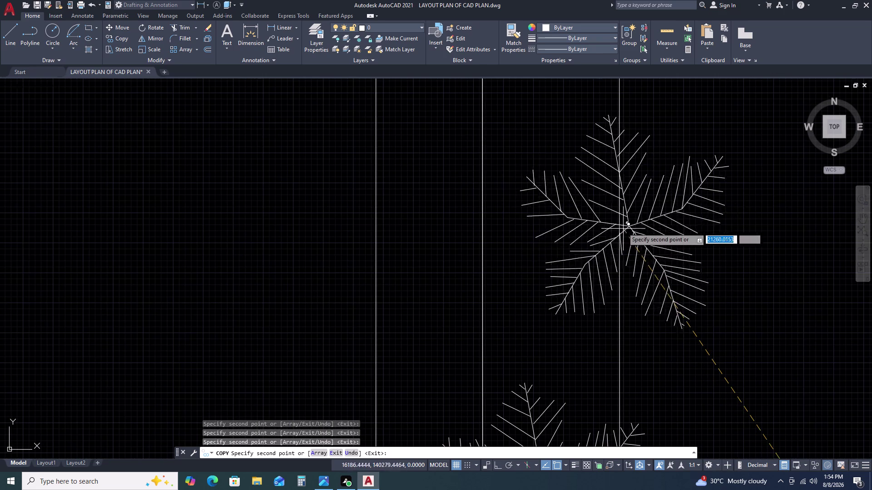
Continue placing shrub copies higher up the left boundary line.
click(560, 139)
scroll(down, 3)
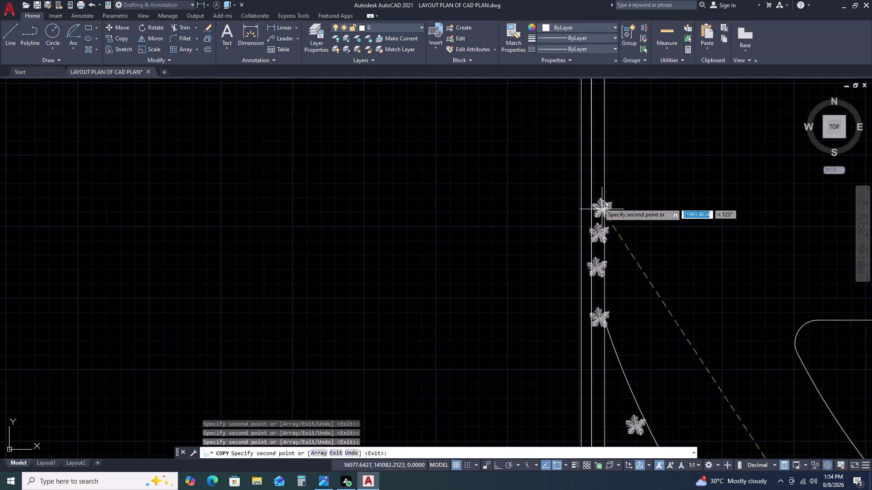
scroll(up, 3)
click(609, 162)
scroll(down, 3)
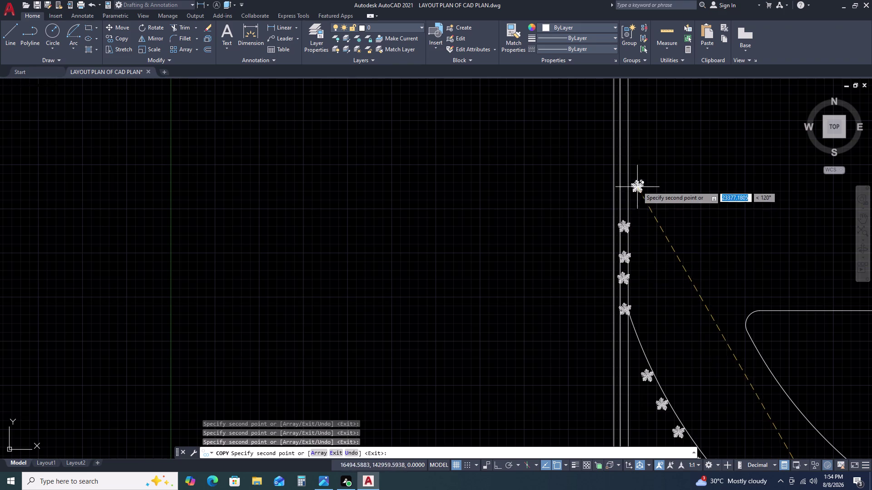
scroll(up, 3)
click(598, 267)
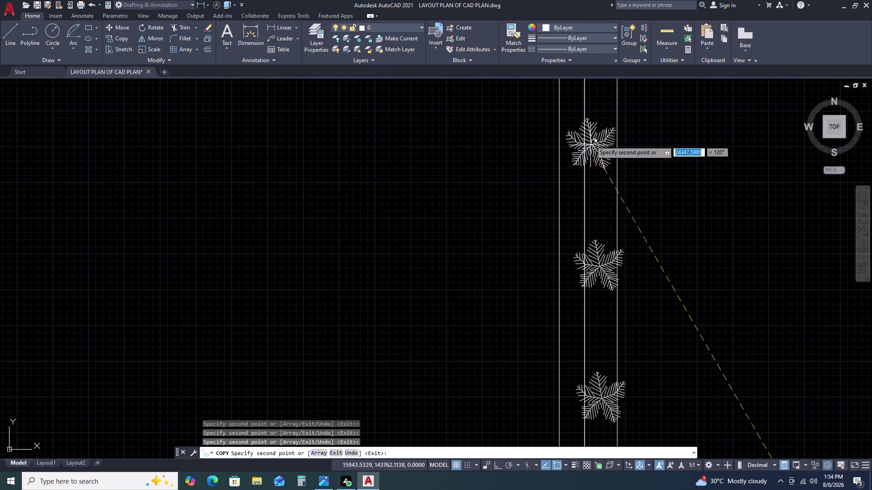
click(601, 119)
scroll(down, 3)
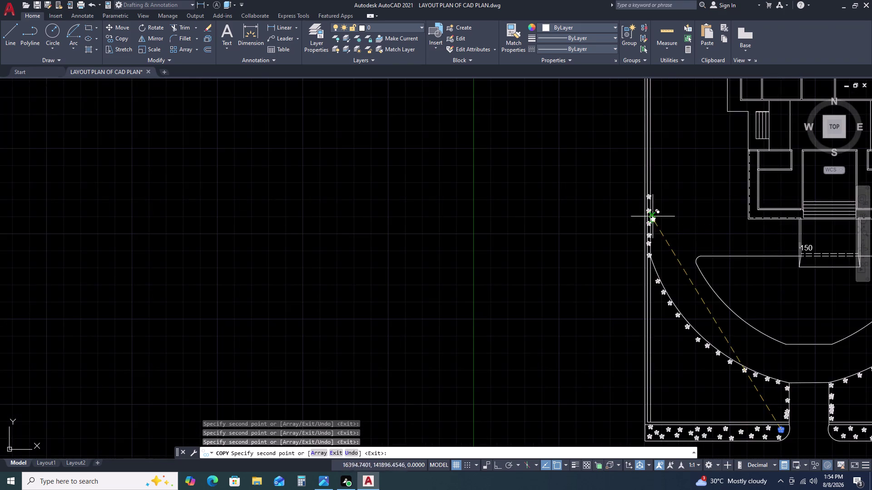
scroll(up, 3)
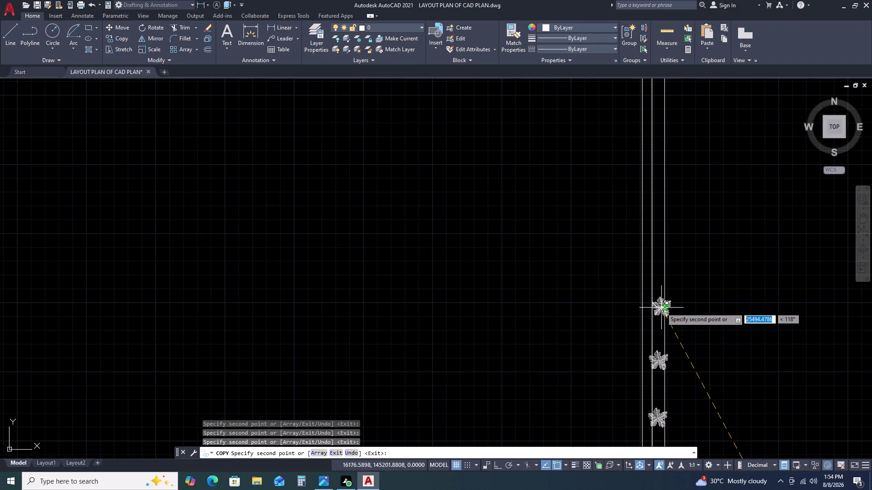
click(661, 308)
click(657, 223)
double_click(658, 152)
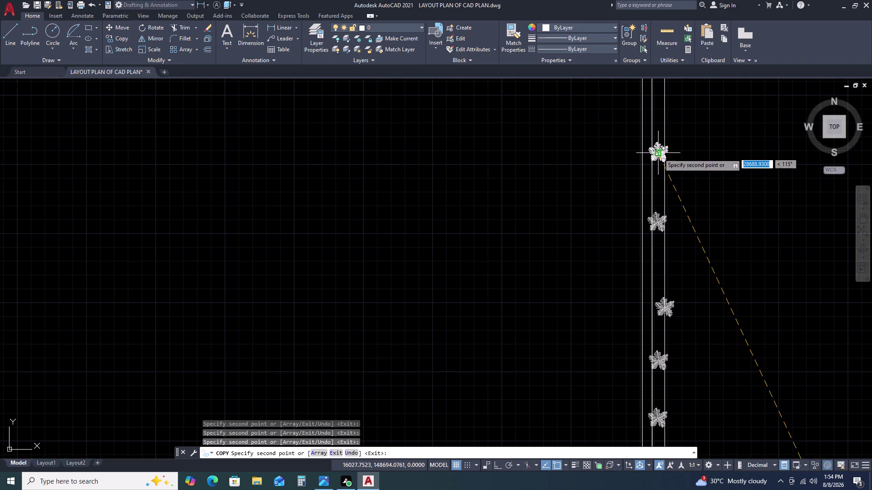
Add the last shrub copies to the top of the boundary, then pan back to the plan.
scroll(down, 3)
scroll(up, 3)
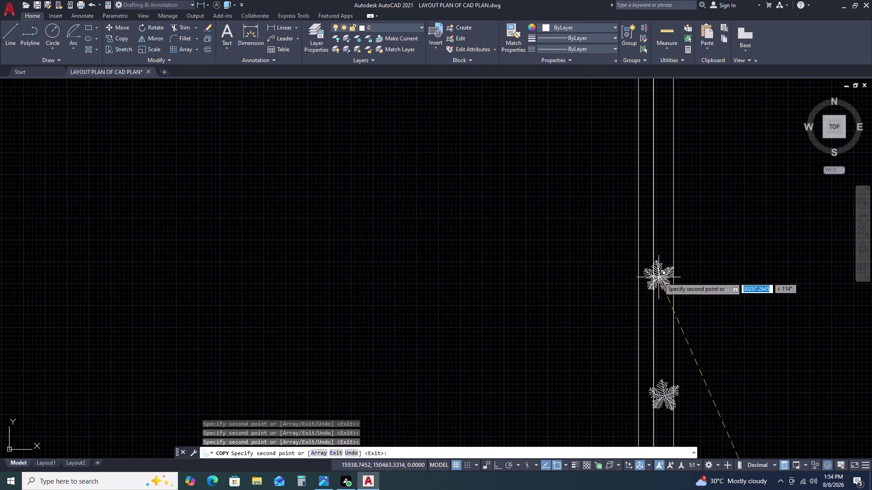
click(663, 284)
click(667, 167)
scroll(down, 3)
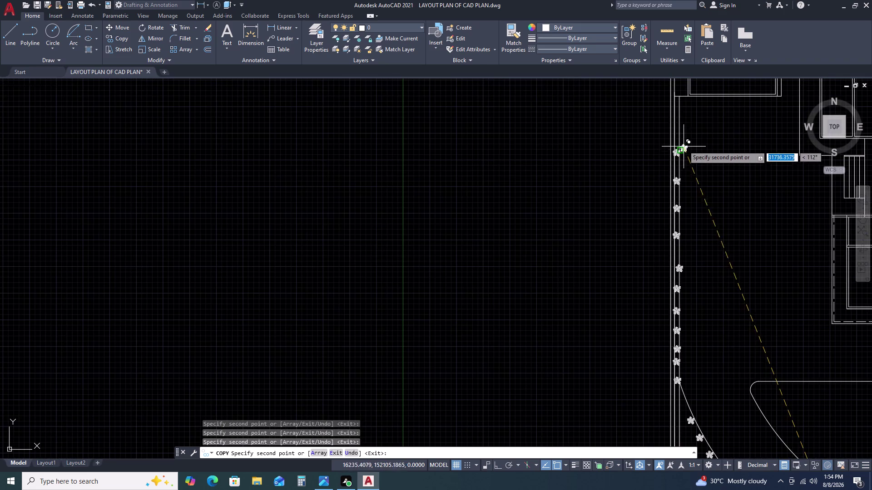
scroll(up, 3)
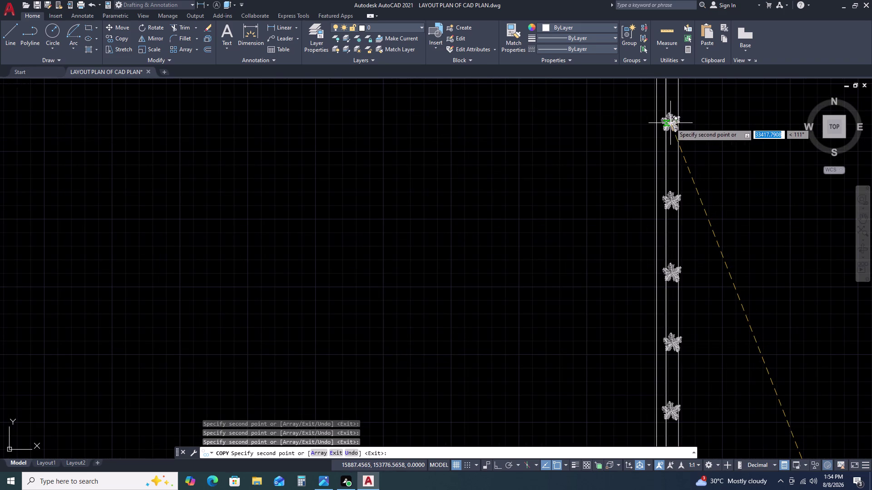
click(670, 124)
scroll(down, 3)
middle_drag(758, 300, 666, 286)
middle_drag(618, 280, 612, 279)
middle_click(578, 274)
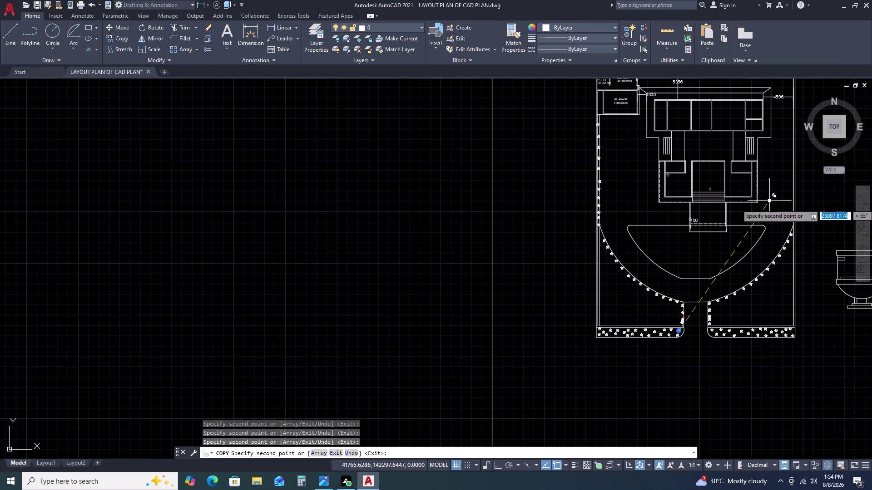
scroll(up, 3)
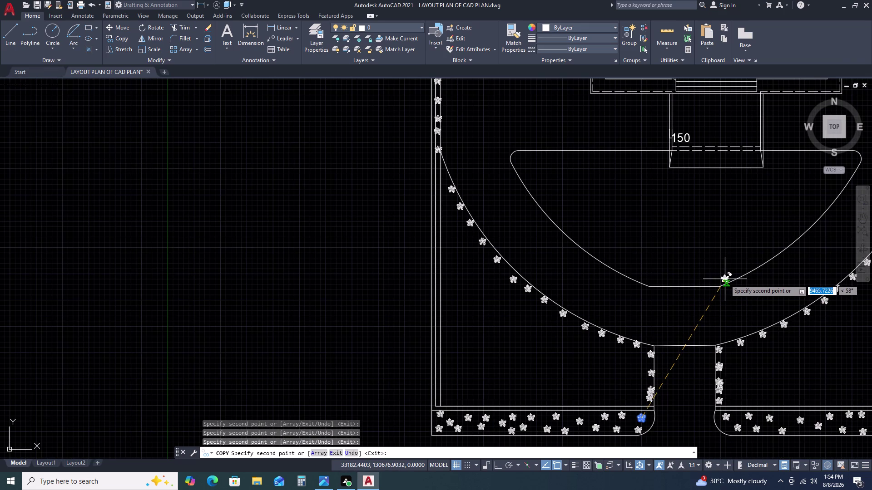
Place shrub copies on the inner curved edge and on both sides of the entrance.
click(725, 280)
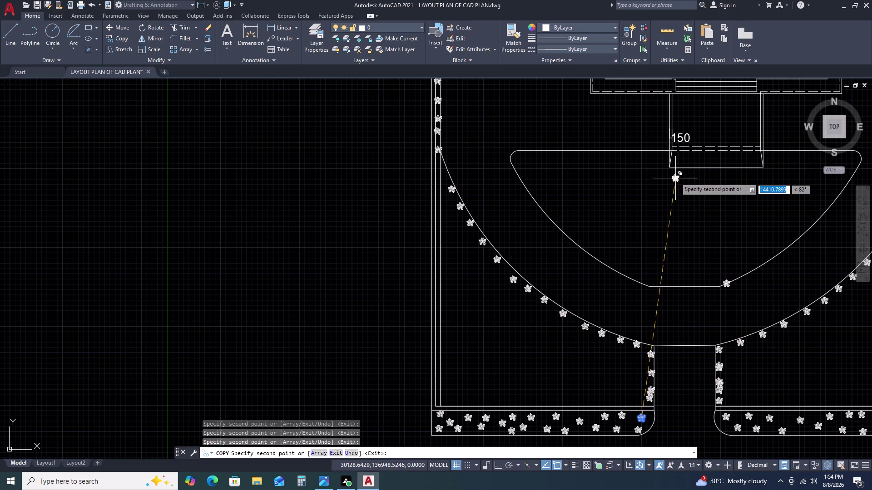
double_click(677, 174)
click(697, 172)
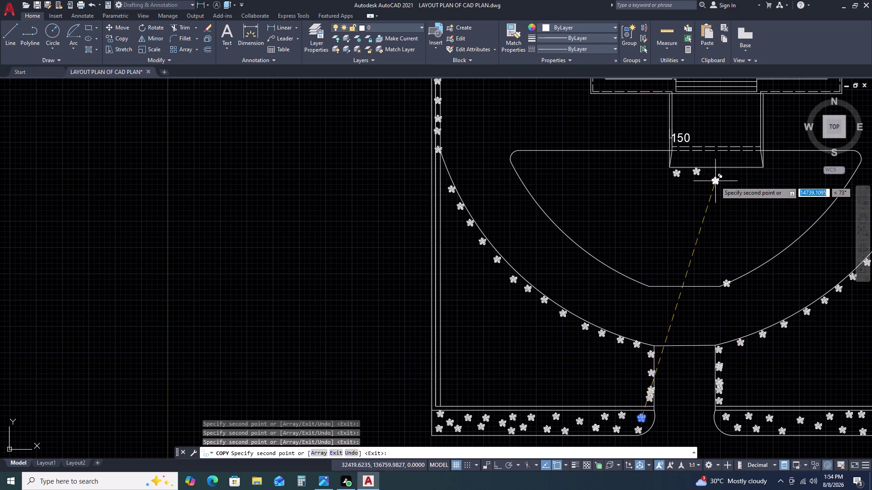
click(724, 174)
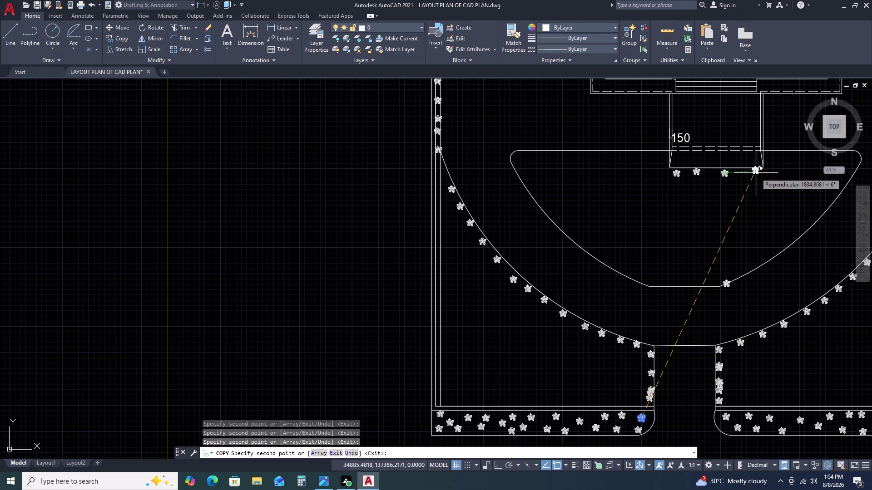
double_click(756, 176)
Add a leftward row of shrub copies below the building edge and two past its corner.
scroll(up, 3)
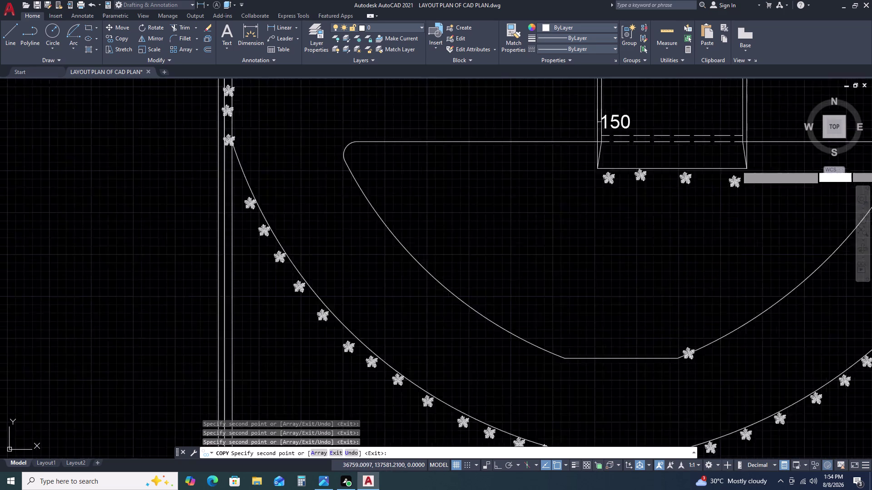
scroll(up, 3)
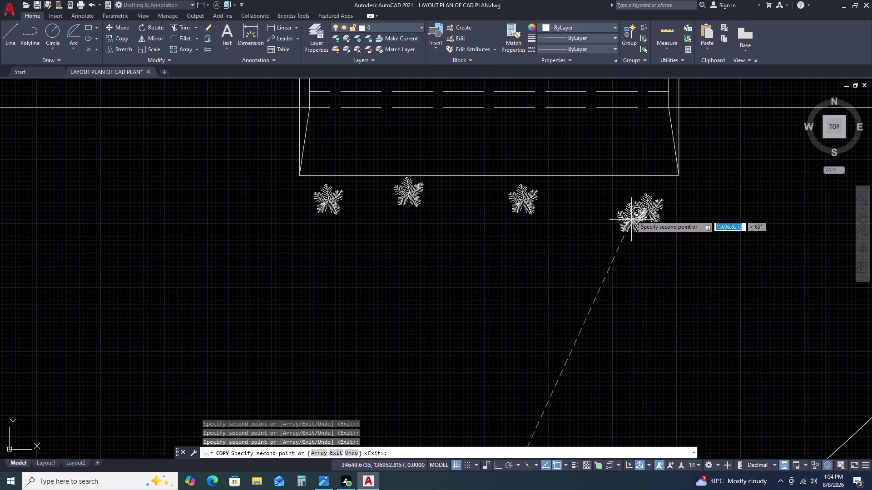
double_click(633, 191)
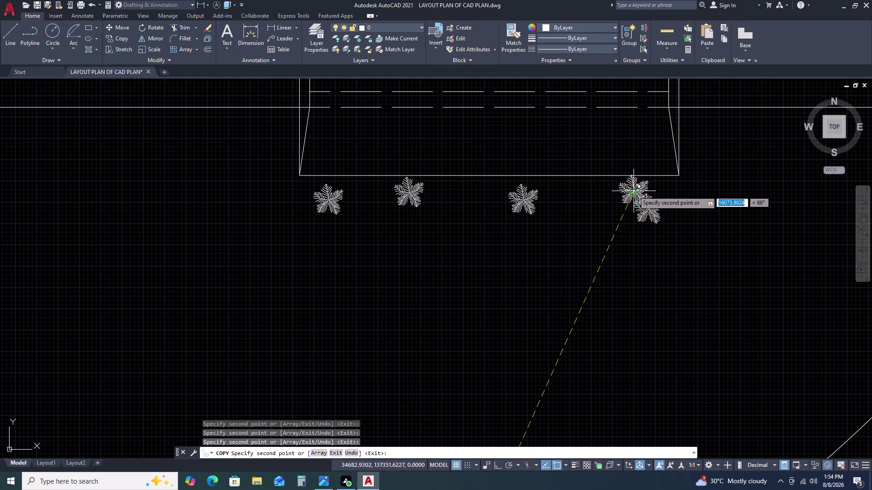
click(592, 193)
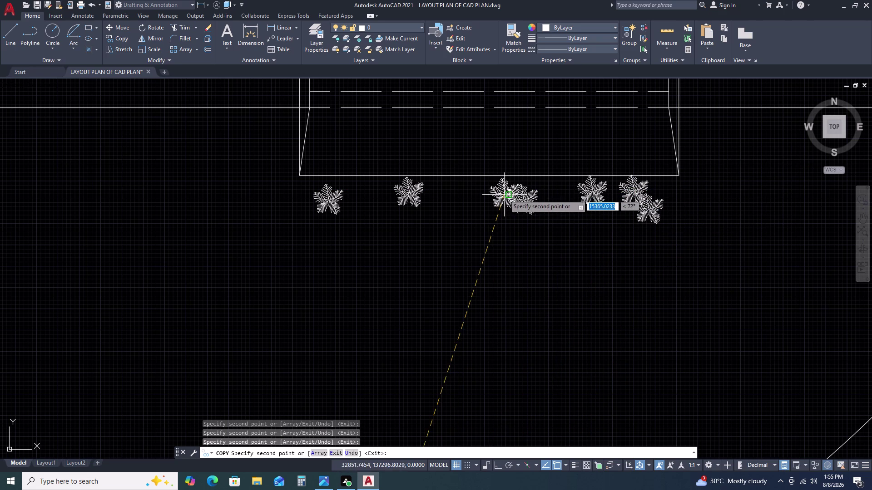
click(499, 191)
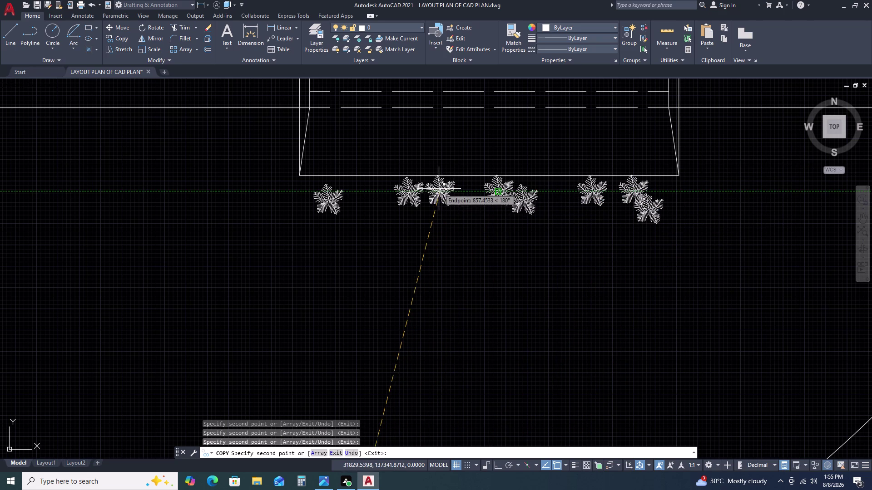
click(439, 189)
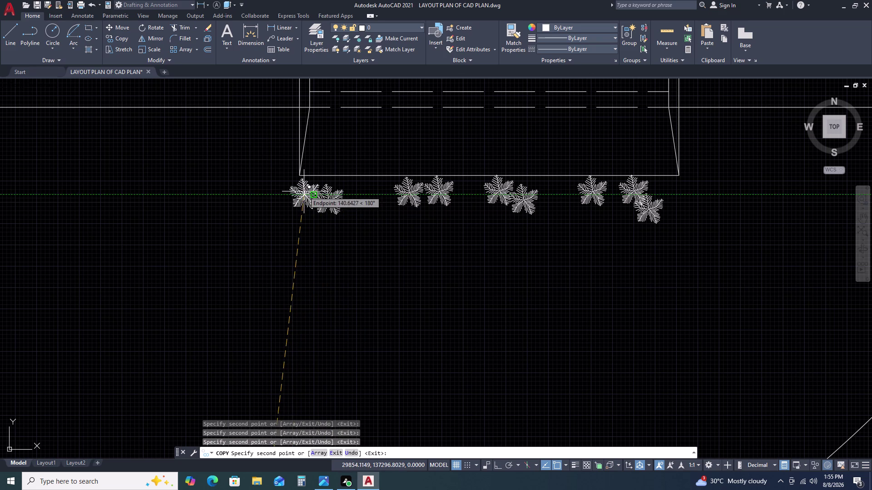
double_click(300, 191)
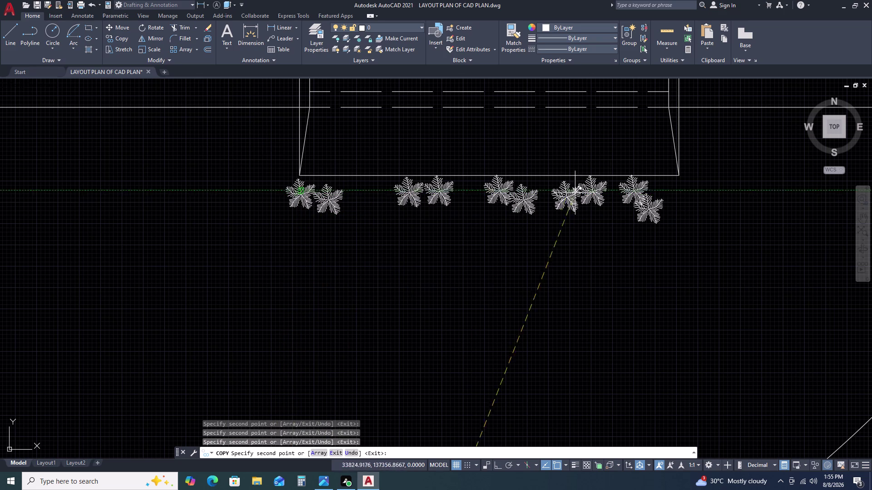
click(693, 171)
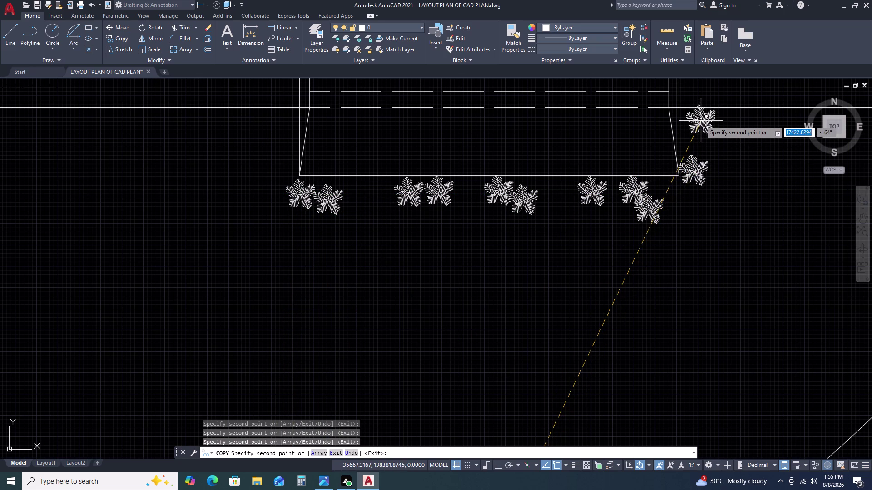
click(697, 124)
double_click(732, 127)
Run shrub copies along the bed's top edge to the rounded corner and down the right curve.
scroll(down, 3)
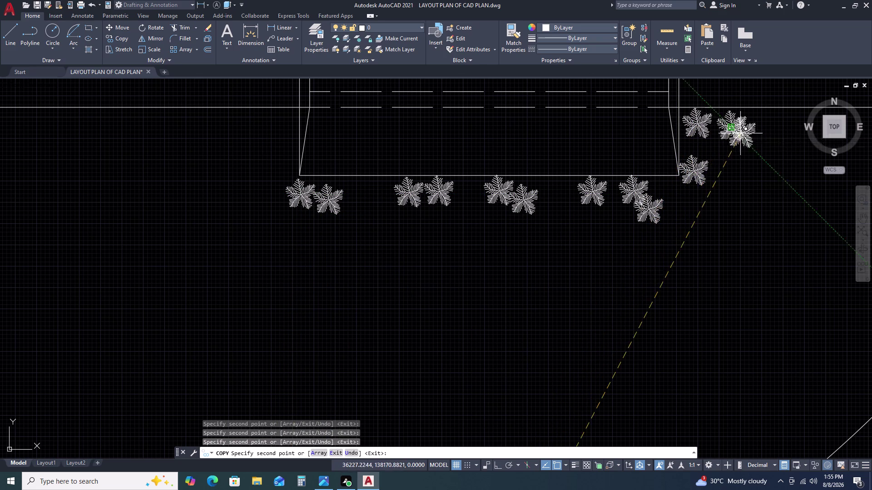
scroll(down, 3)
middle_drag(766, 150, 662, 171)
middle_drag(645, 173, 635, 175)
scroll(down, 3)
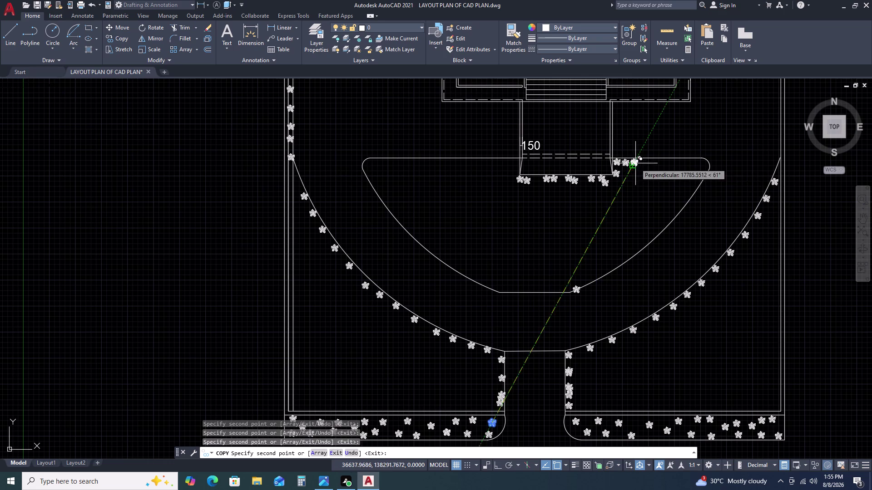
scroll(up, 3)
click(637, 163)
click(683, 160)
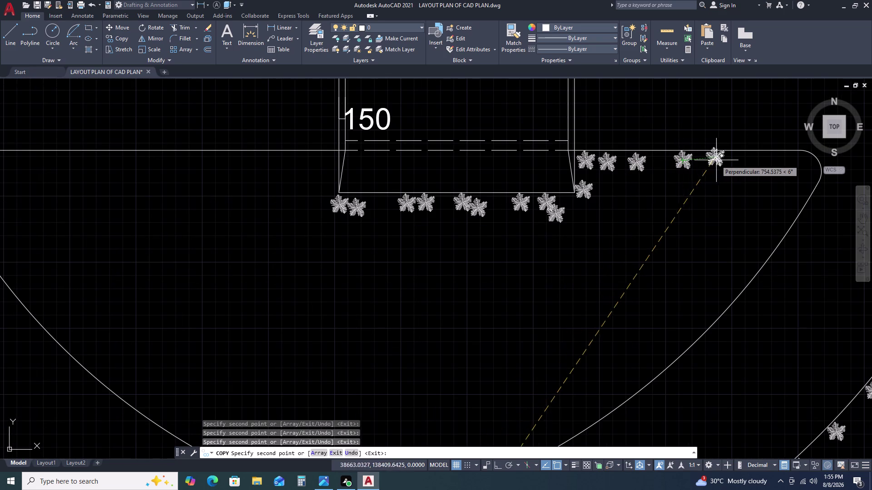
click(726, 160)
click(778, 161)
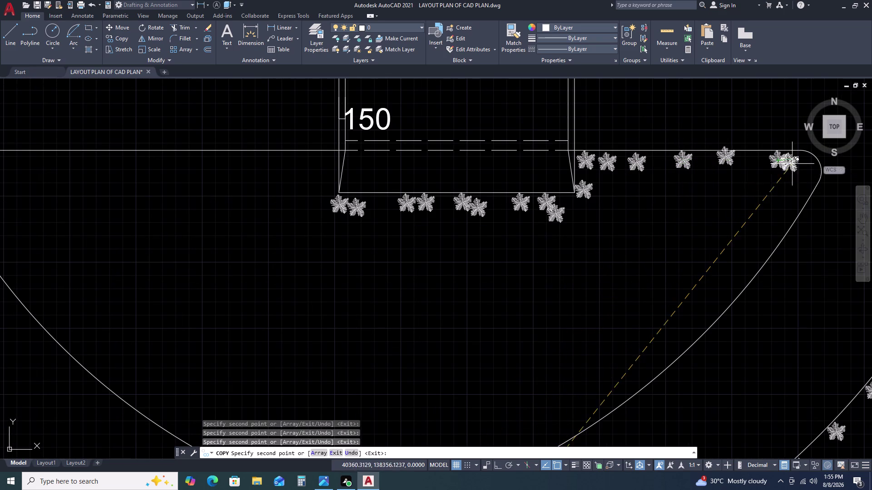
click(806, 170)
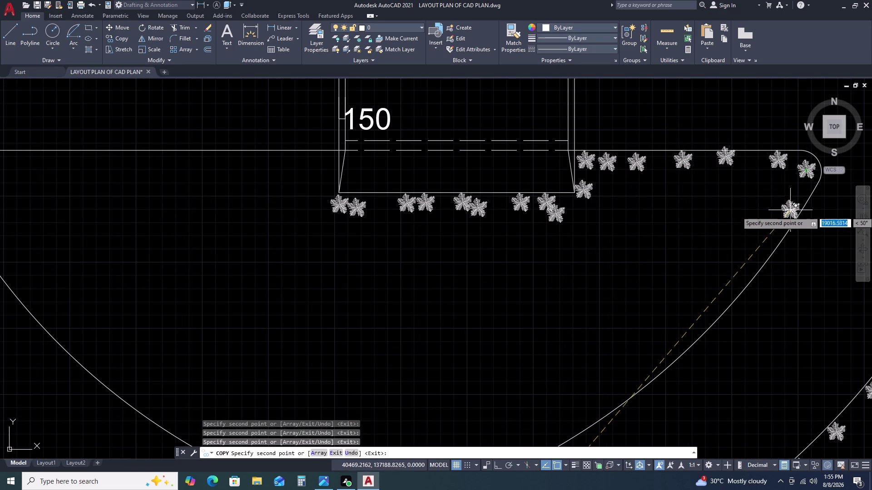
click(782, 218)
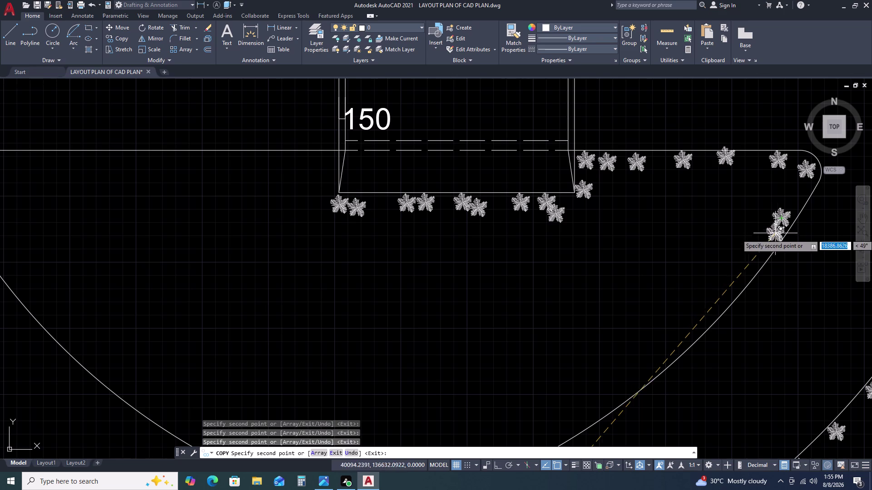
click(753, 262)
Fill in more shrub copies along the bed's right curve.
scroll(down, 3)
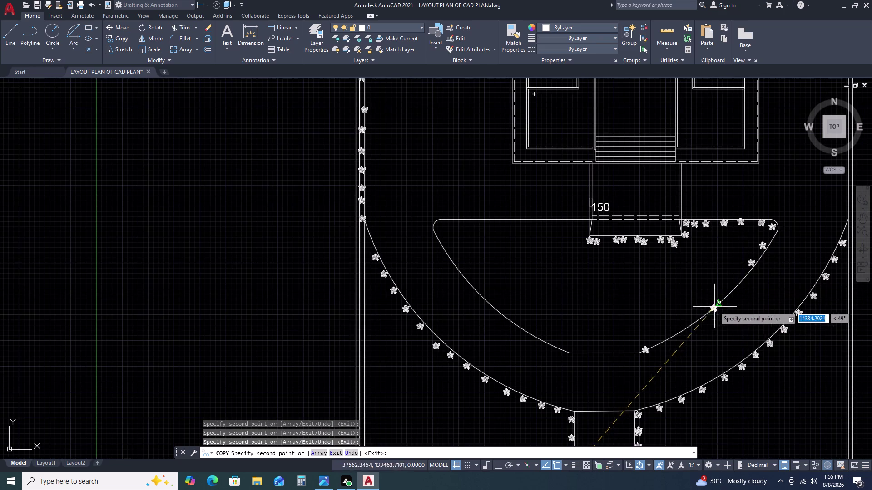
scroll(up, 3)
double_click(799, 211)
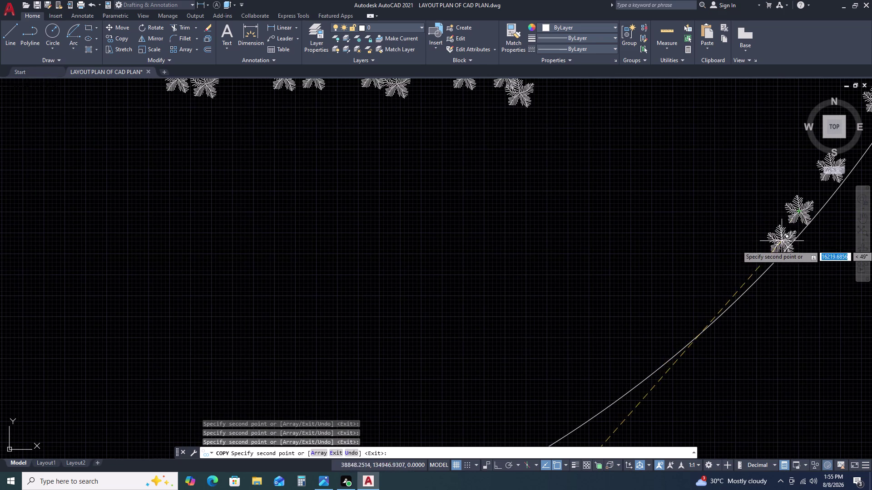
click(752, 266)
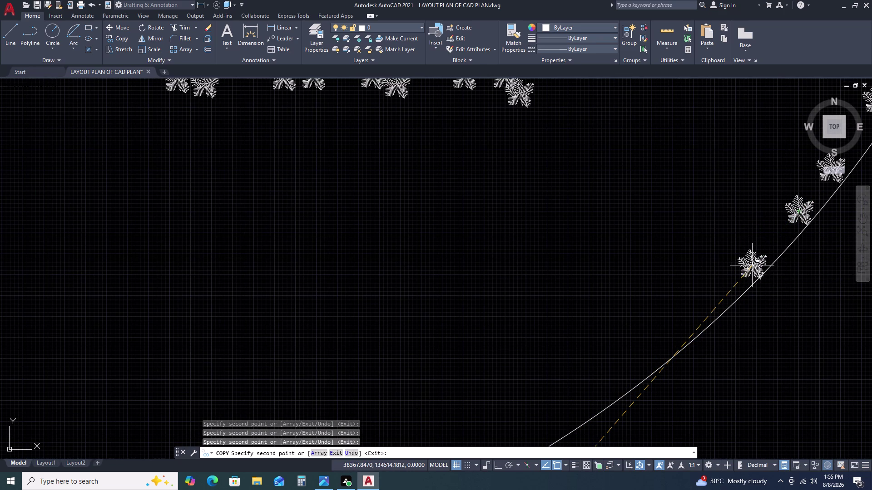
scroll(down, 3)
scroll(up, 3)
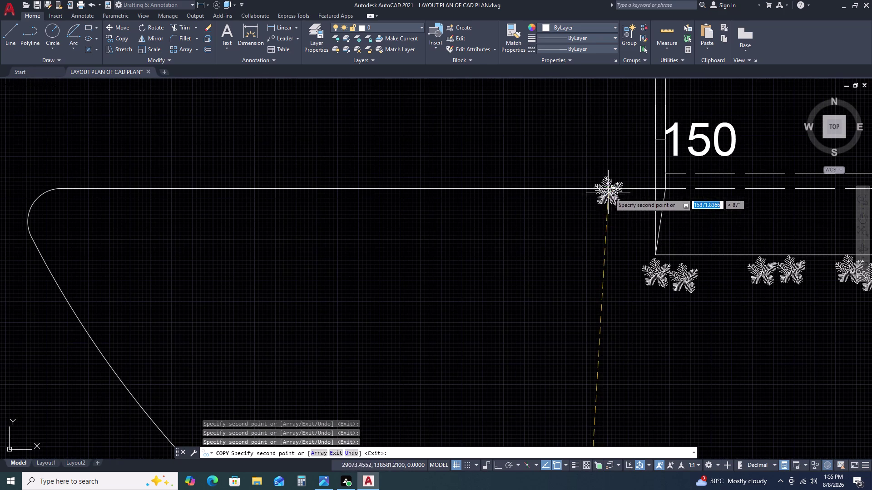
Extend the shrub row from left of the entrance to the left rounded corner.
click(637, 220)
click(591, 206)
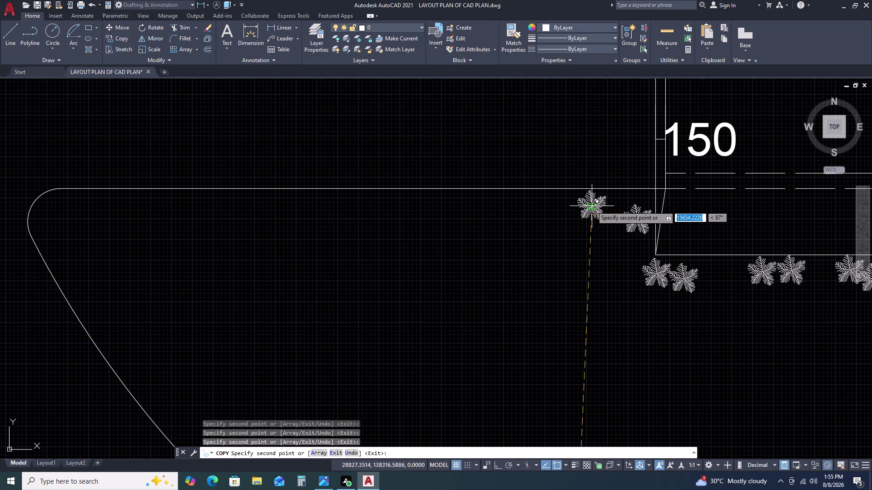
click(541, 206)
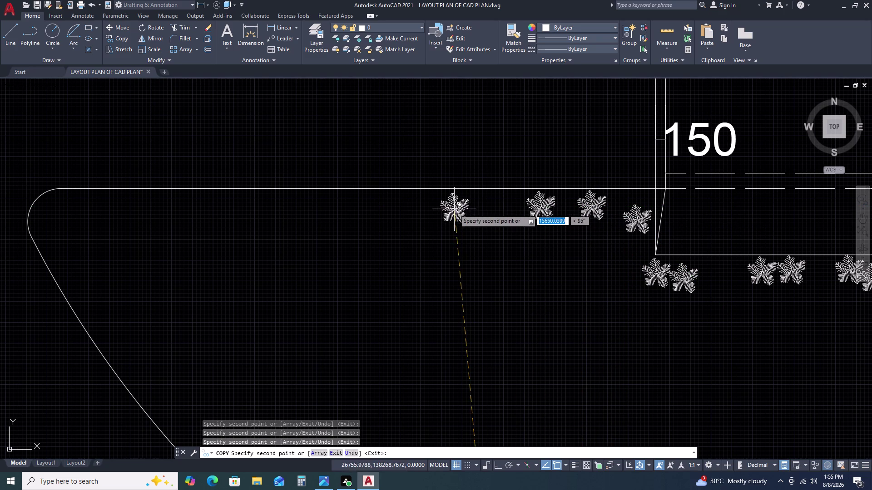
click(499, 210)
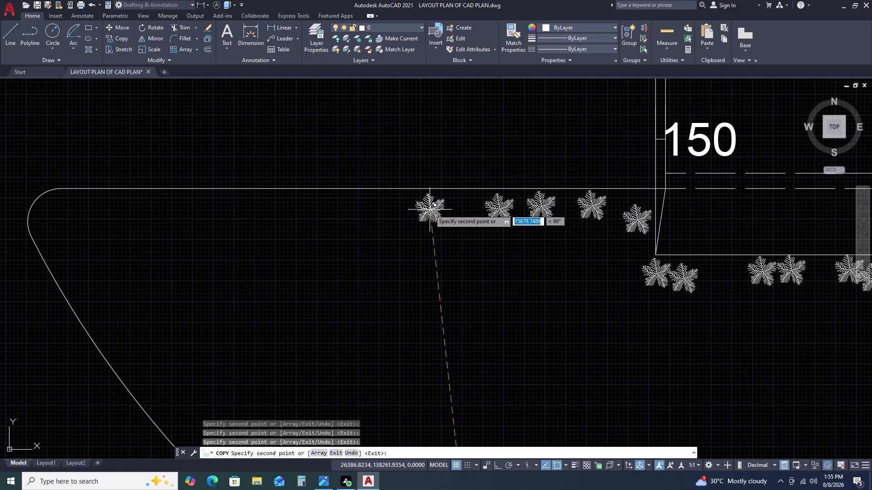
click(430, 210)
click(370, 205)
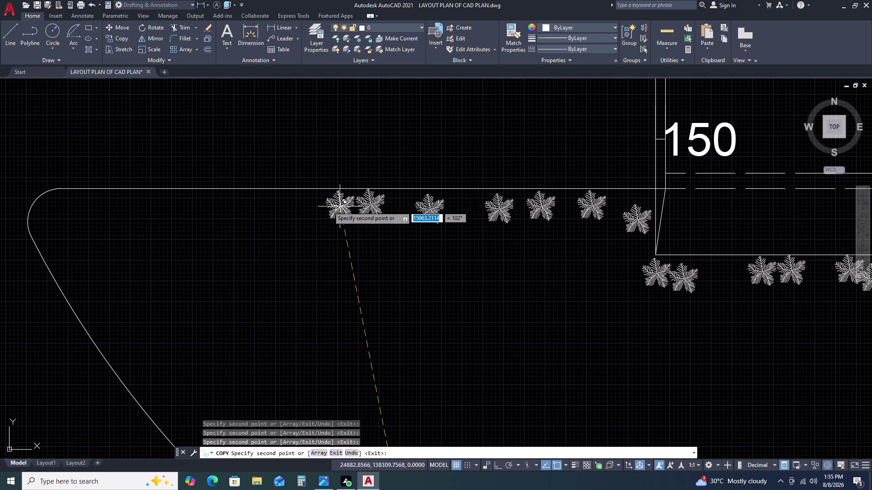
click(305, 203)
click(244, 205)
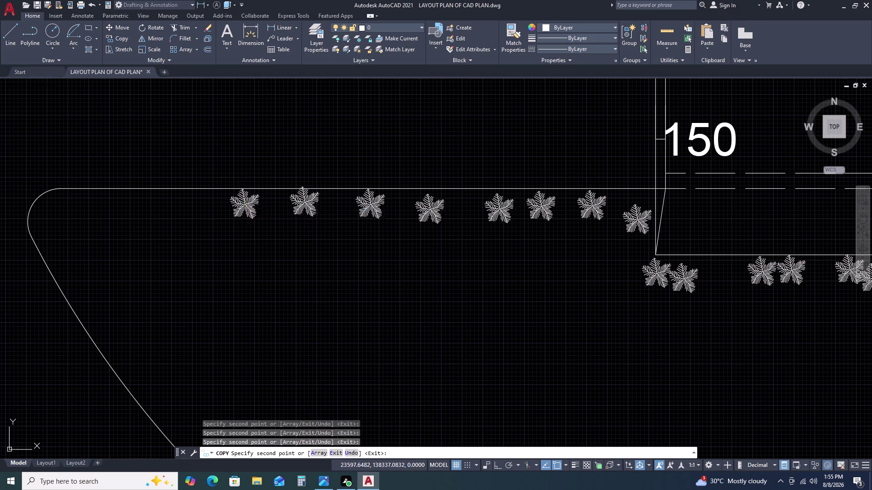
click(195, 202)
click(146, 203)
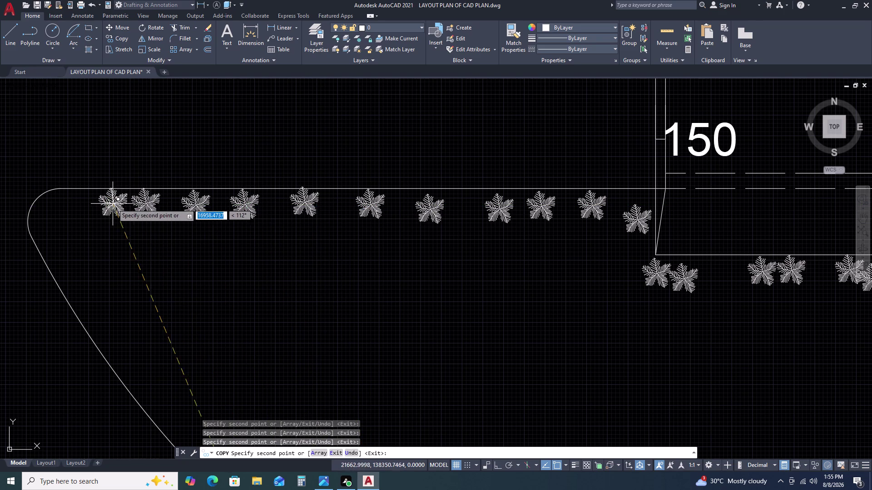
click(91, 207)
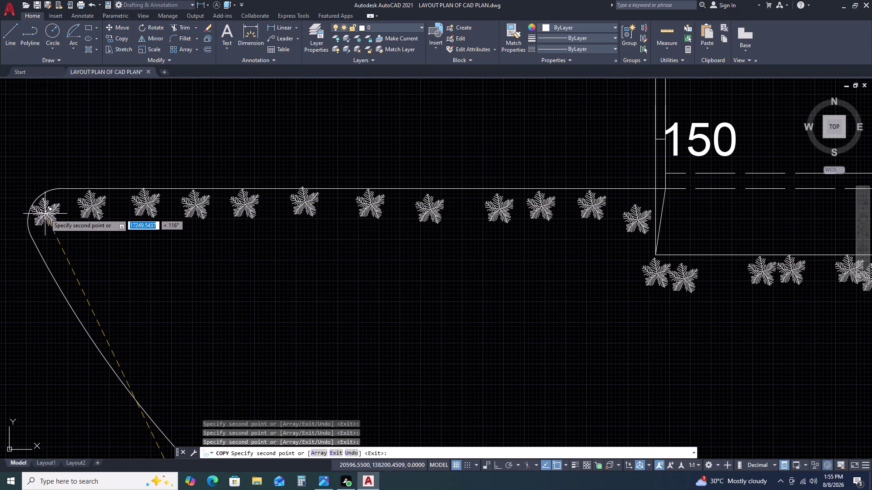
click(45, 214)
Place six shrub copies climbing the lower right curve.
scroll(down, 3)
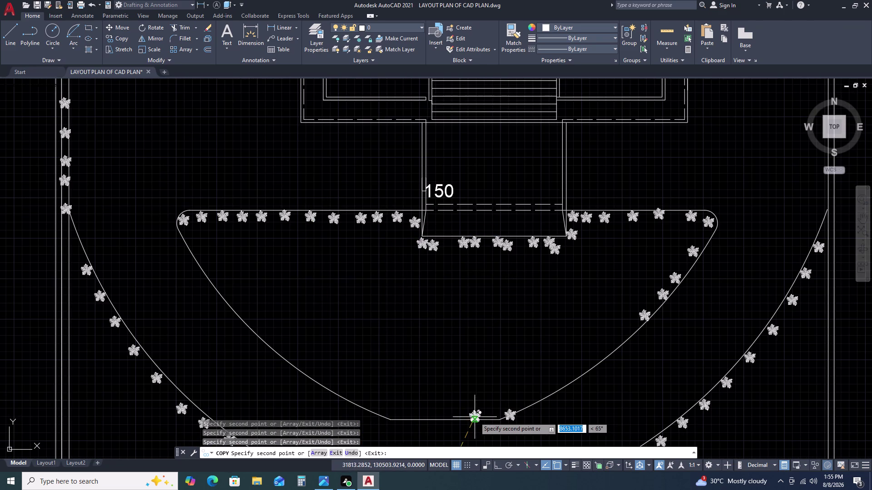
click(480, 415)
click(527, 400)
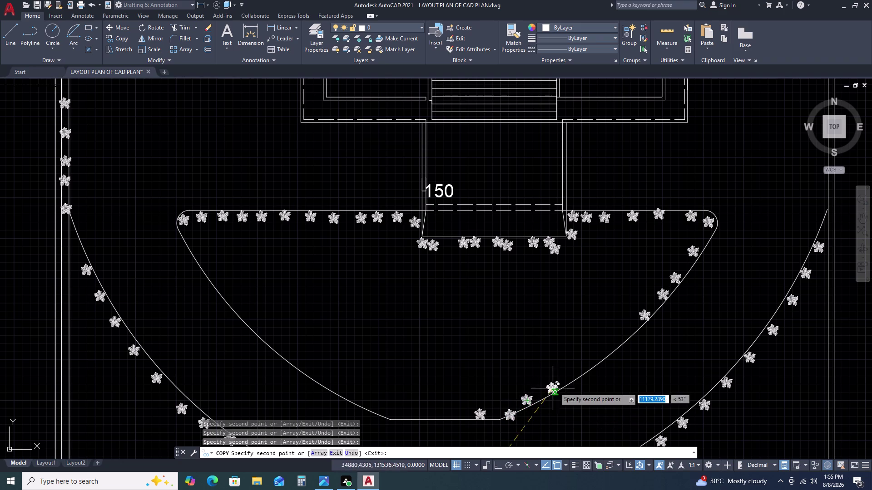
click(551, 388)
click(571, 371)
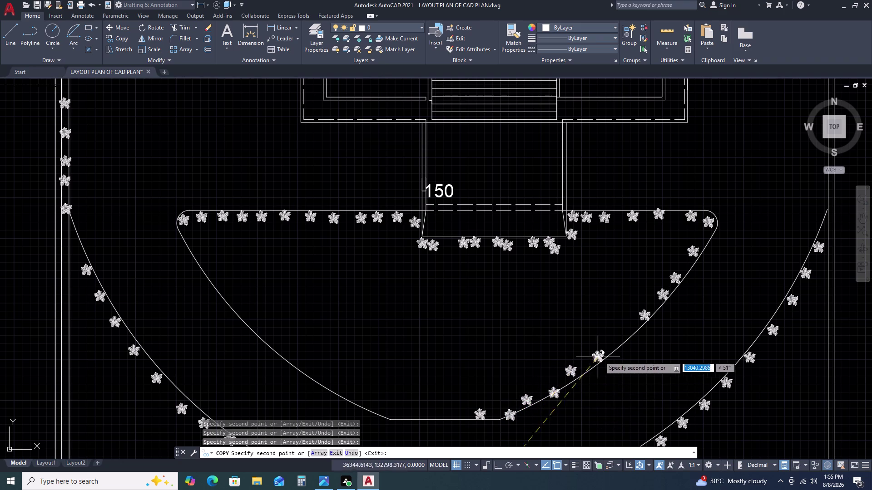
click(589, 350)
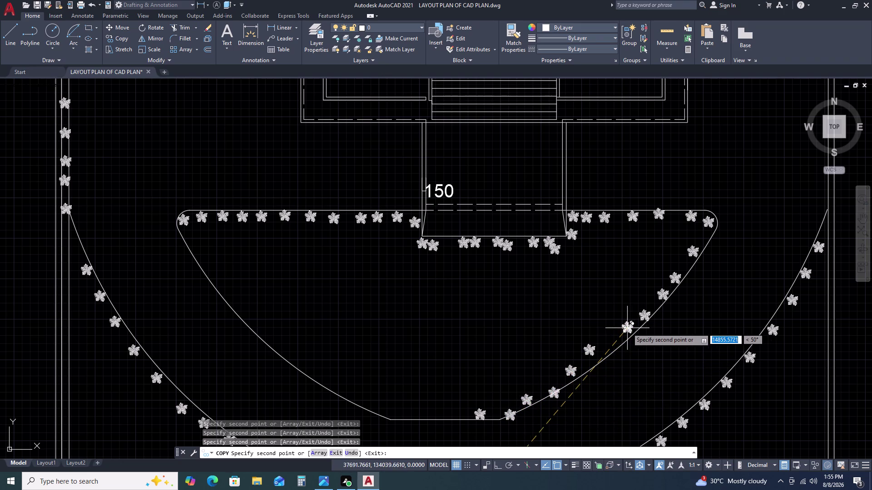
click(628, 328)
Place palm copies down the inner curved garden bed.
scroll(down, 3)
middle_drag(317, 327, 418, 282)
middle_drag(455, 272, 464, 270)
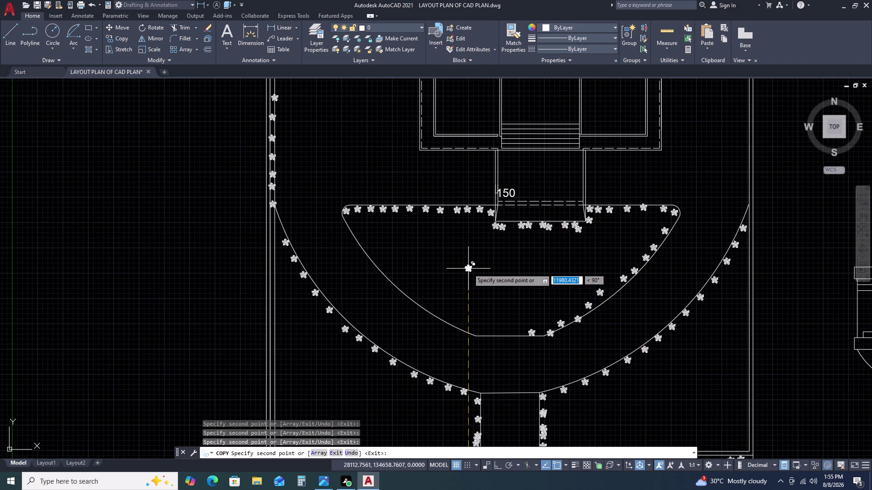
scroll(up, 3)
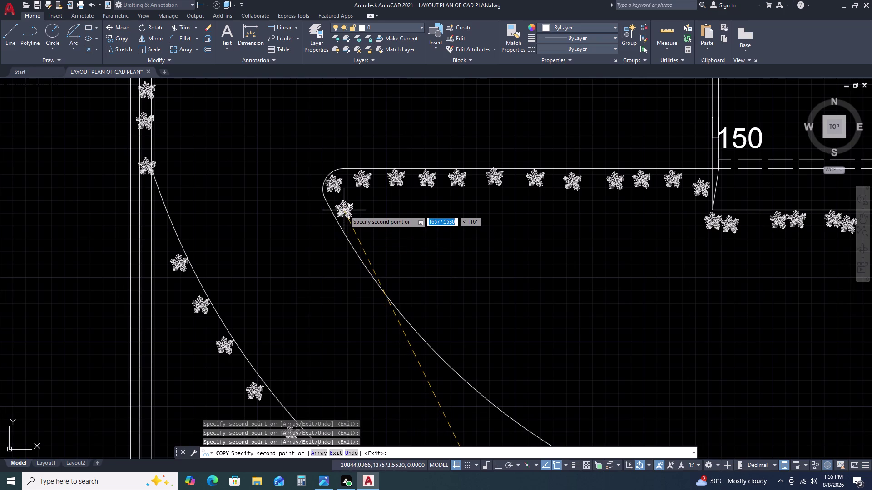
click(344, 210)
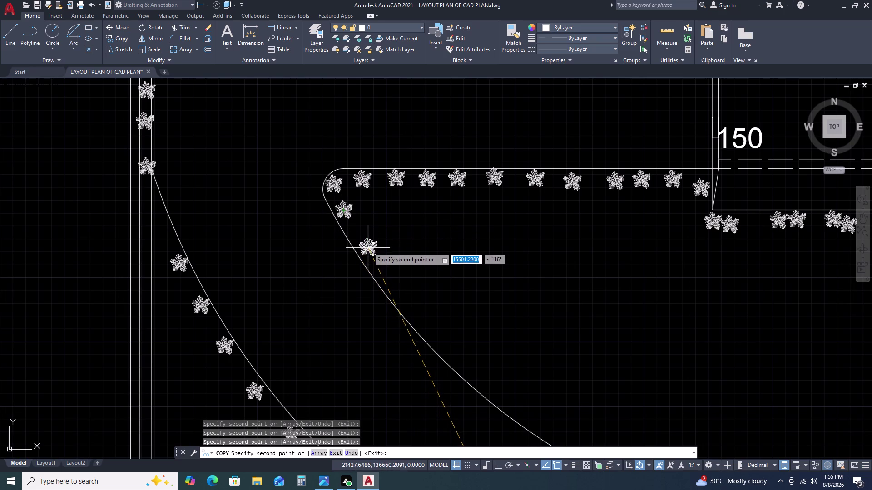
click(368, 248)
click(397, 288)
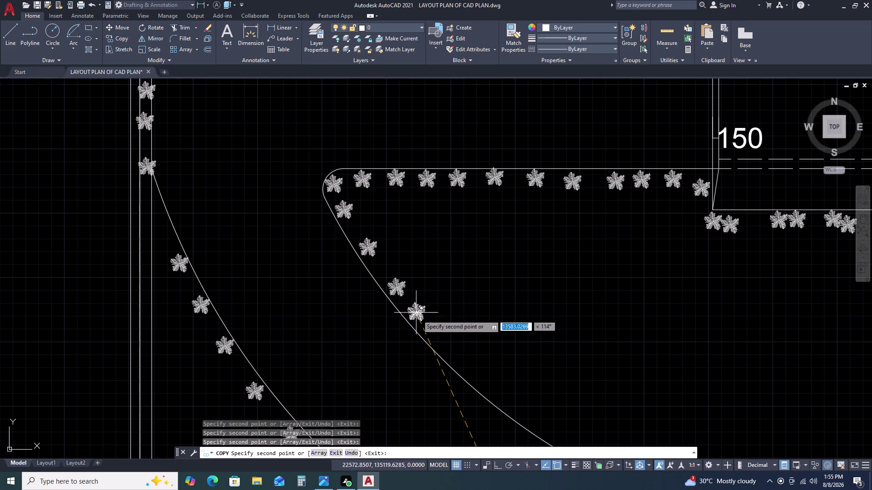
click(423, 324)
scroll(down, 3)
middle_drag(526, 343, 514, 306)
scroll(up, 3)
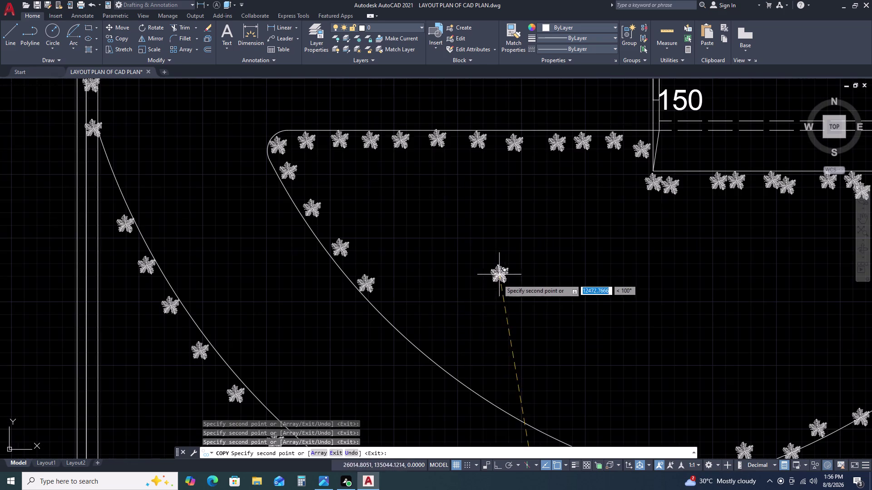
click(401, 316)
Line the inner bed's lower edge with a row of palm copies.
scroll(down, 3)
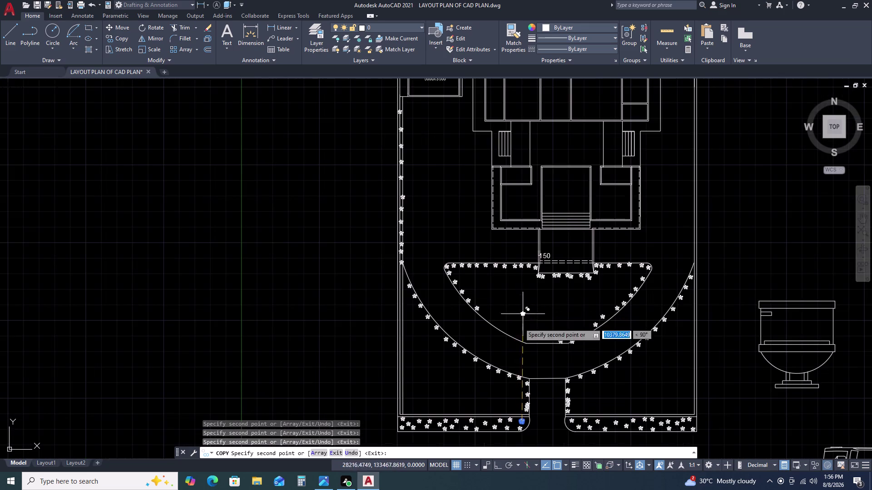
scroll(up, 3)
click(441, 285)
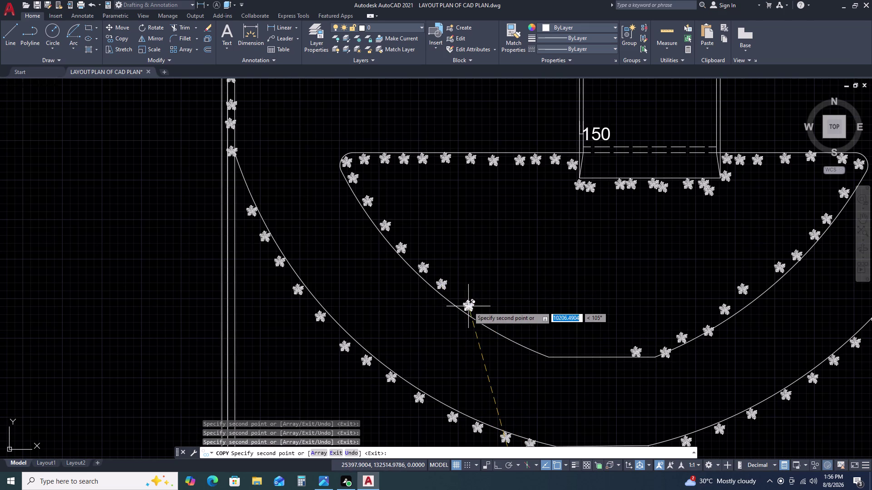
double_click(468, 306)
click(499, 326)
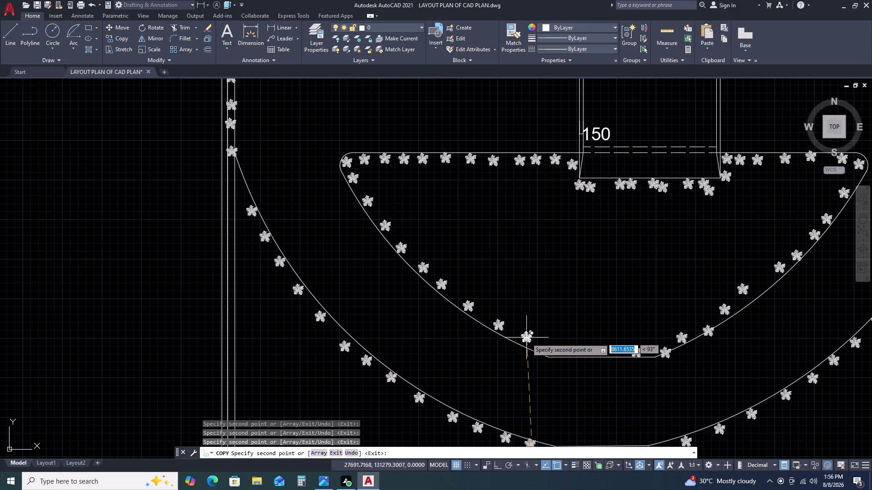
click(527, 339)
click(558, 349)
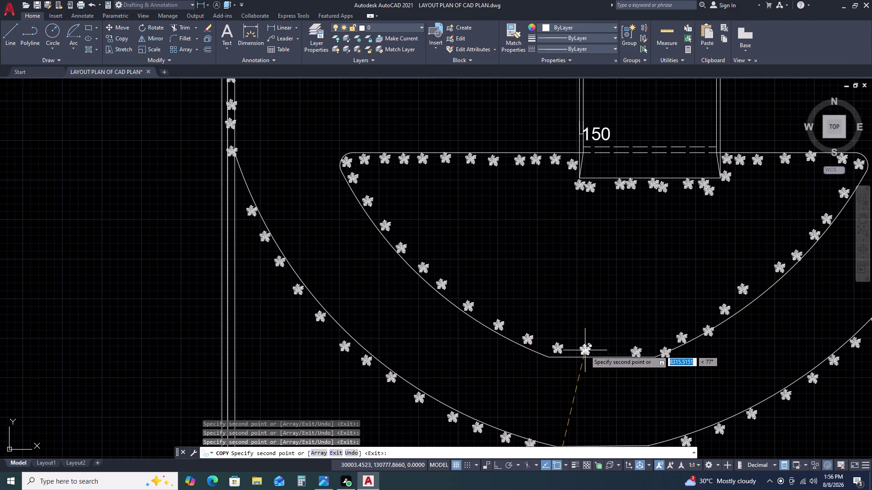
click(585, 351)
click(612, 349)
Add palm copies down the entrance bed edge and near the bed corner.
scroll(down, 3)
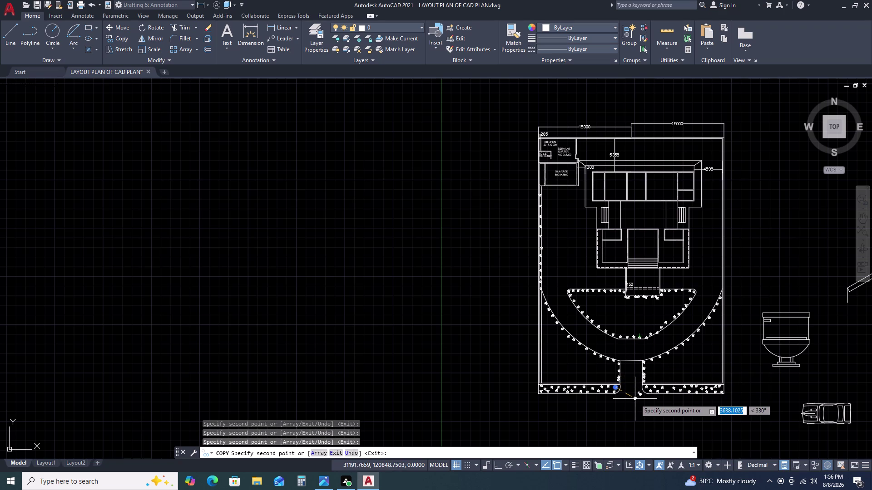
scroll(up, 3)
scroll(up, 3)
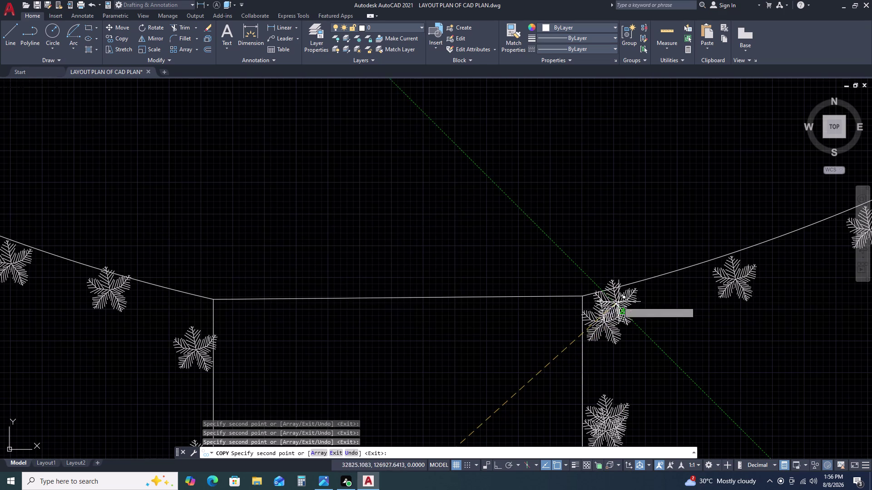
click(625, 303)
click(609, 351)
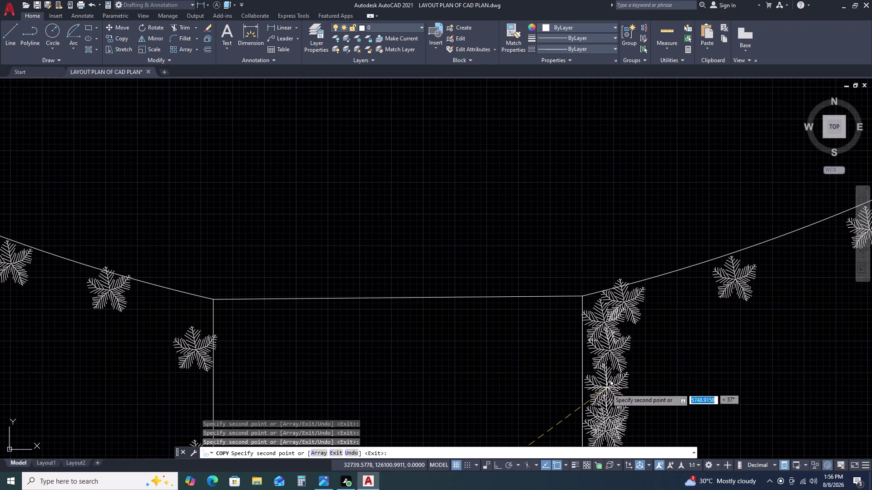
click(606, 389)
scroll(down, 3)
scroll(up, 3)
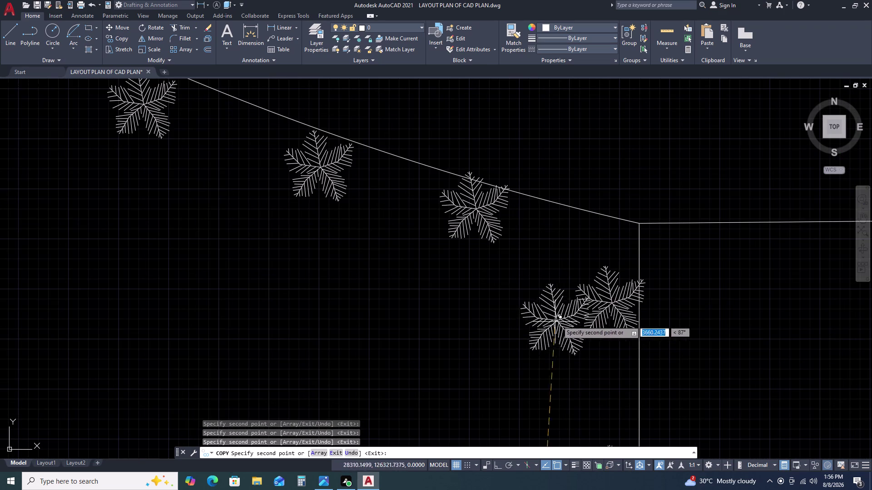
click(607, 255)
double_click(569, 238)
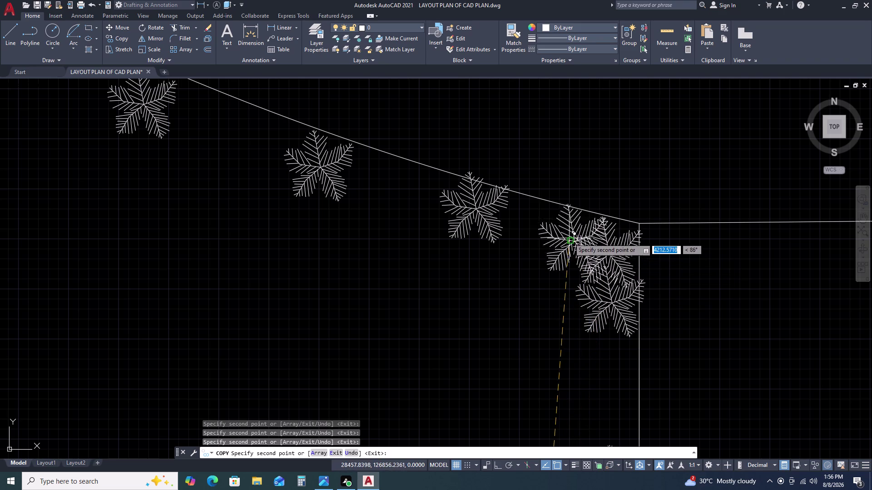
scroll(down, 3)
Finish placing palm copies, then select all similar palm blocks and colour them green.
key(Escape)
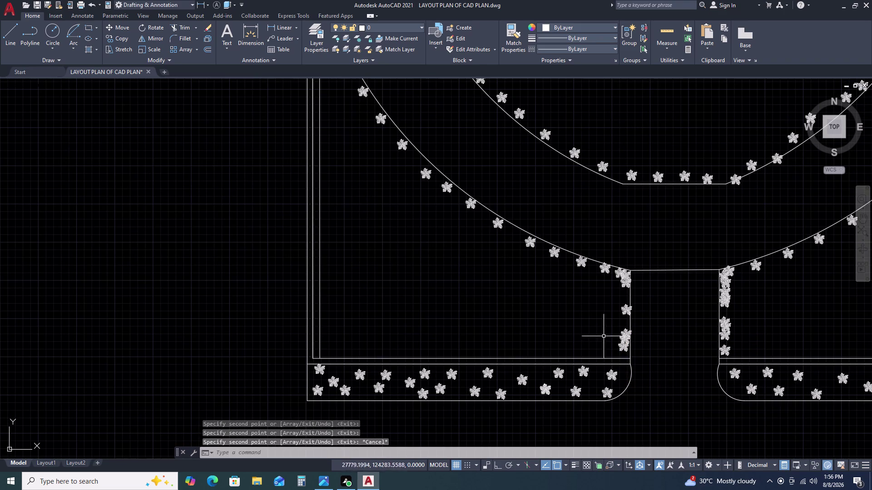
click(621, 342)
right_click(558, 292)
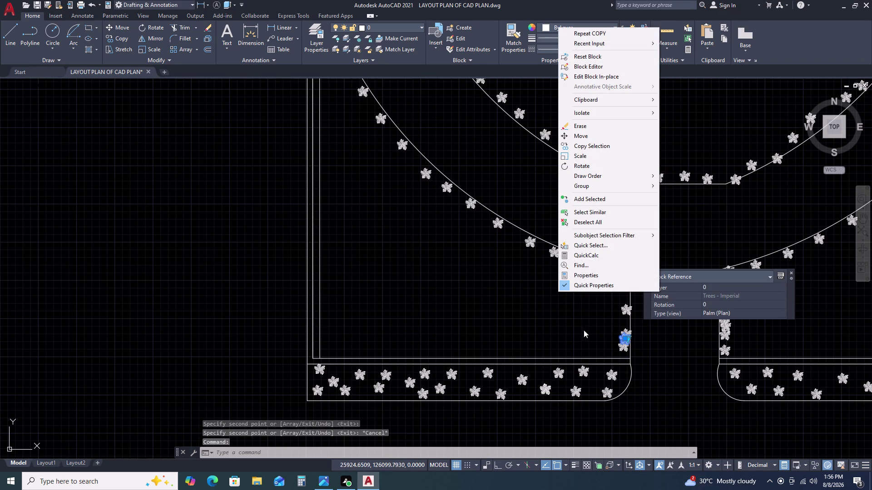
click(607, 212)
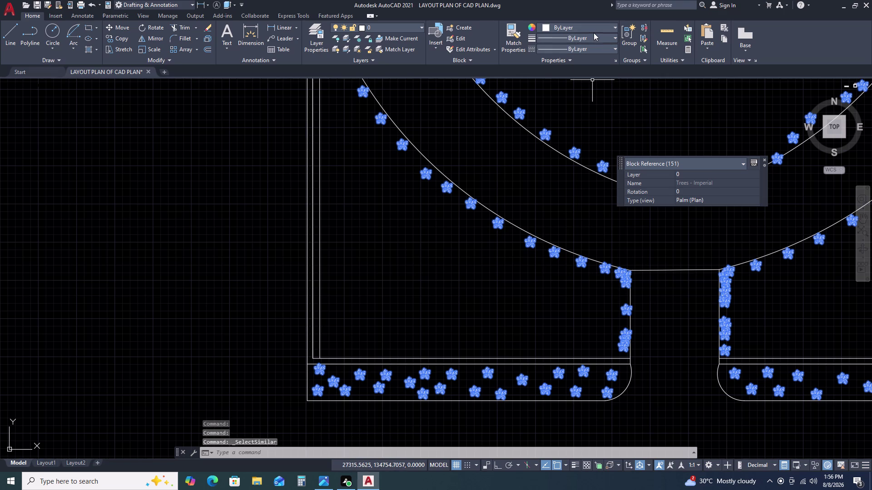
click(598, 37)
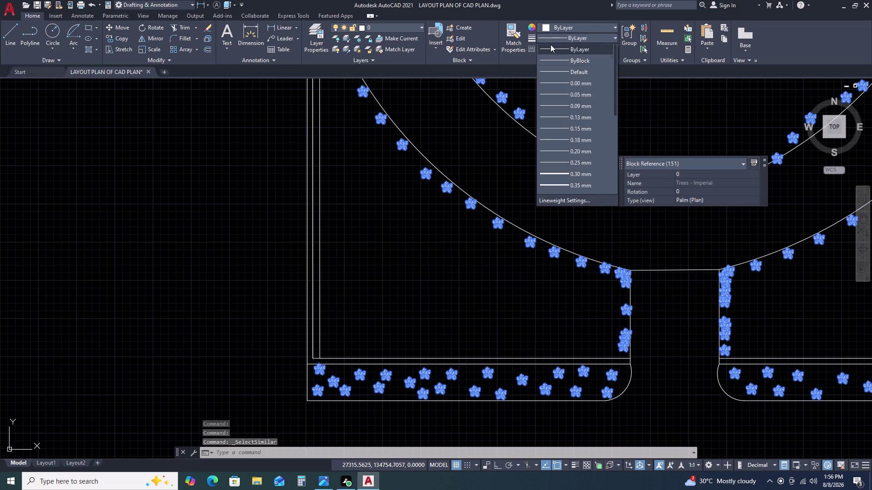
click(585, 28)
click(585, 28)
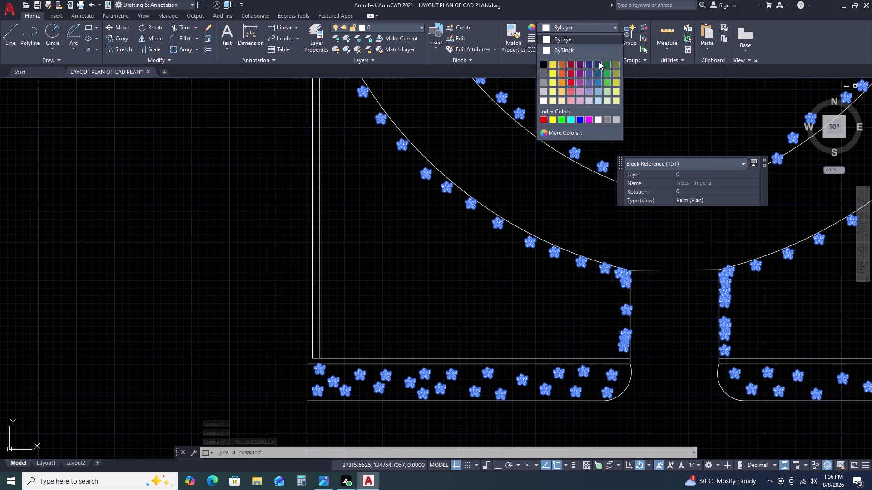
click(607, 72)
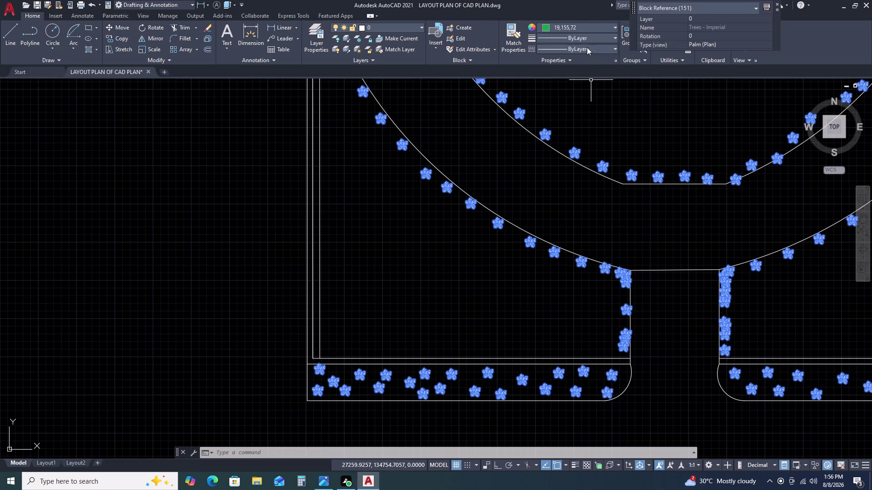
scroll(down, 3)
key(Escape)
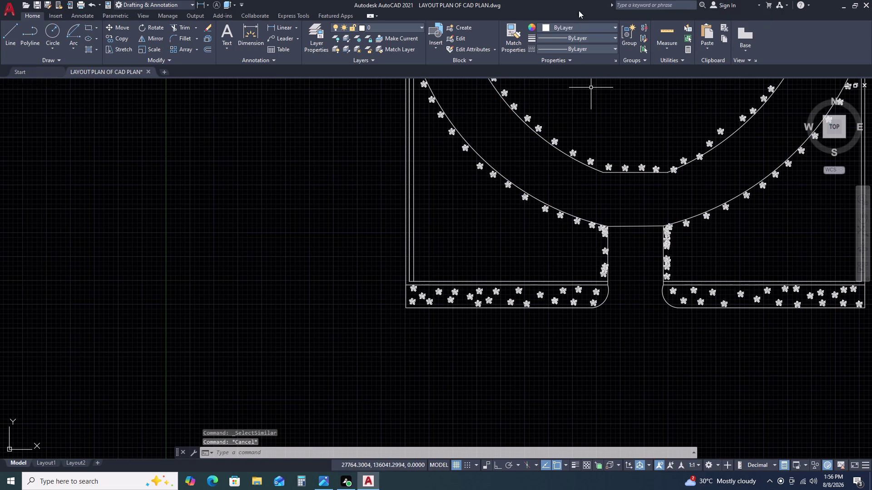
Make green the current colour and reapply green to all similar palm blocks.
right_click(537, 149)
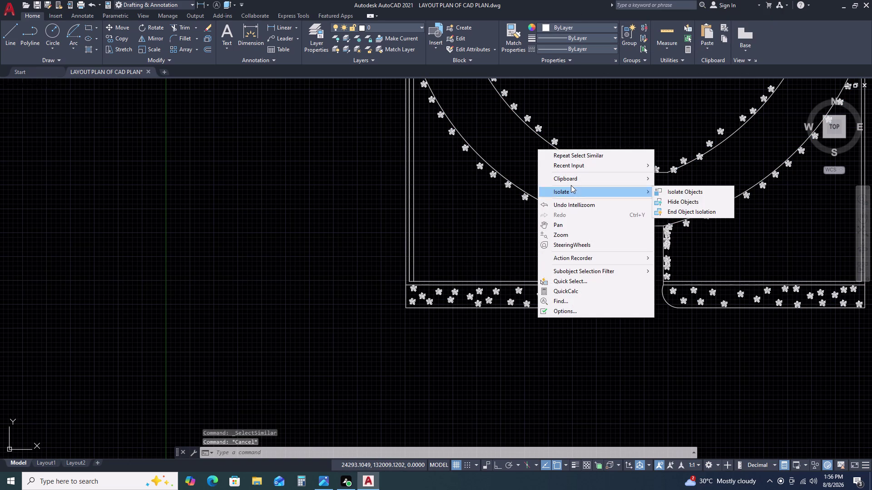
click(598, 26)
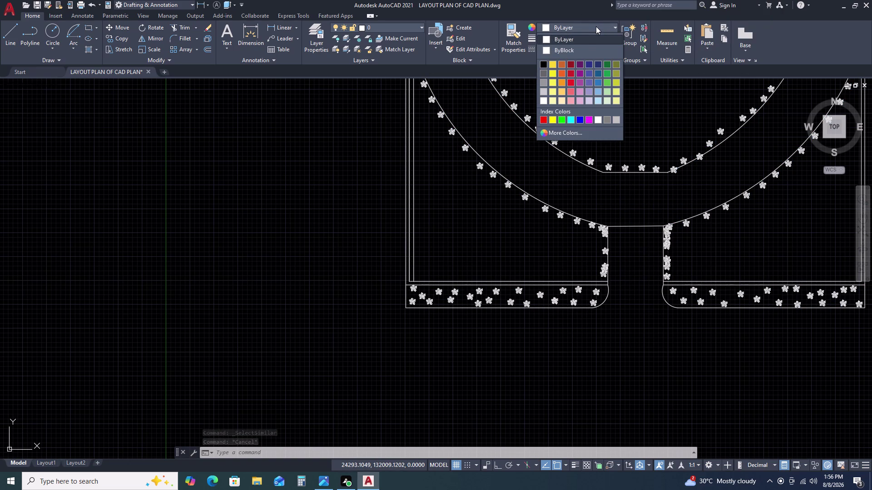
click(604, 74)
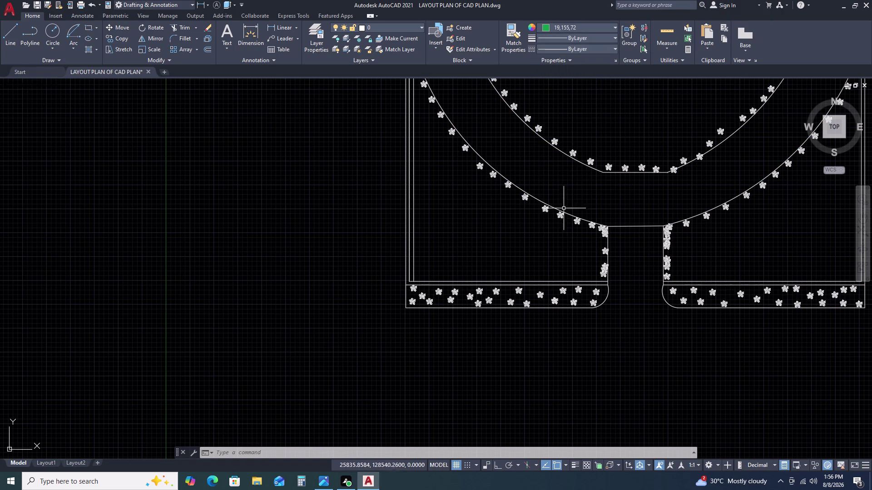
click(577, 223)
right_click(570, 189)
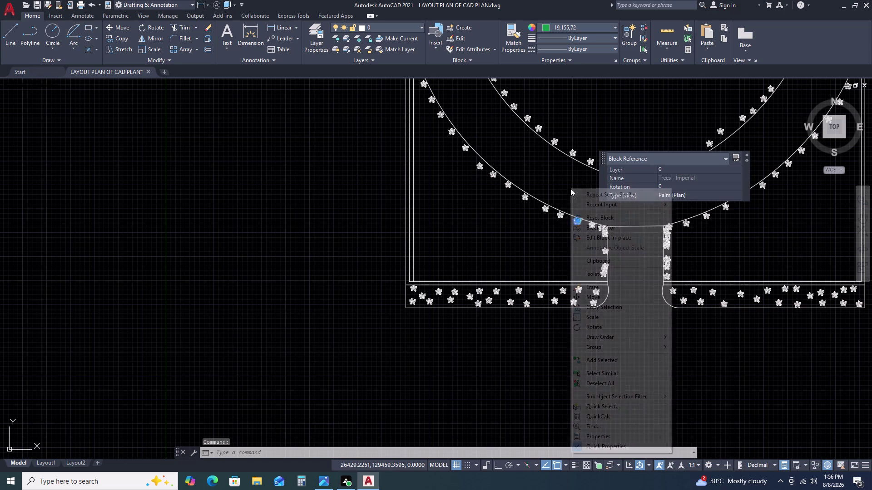
click(608, 375)
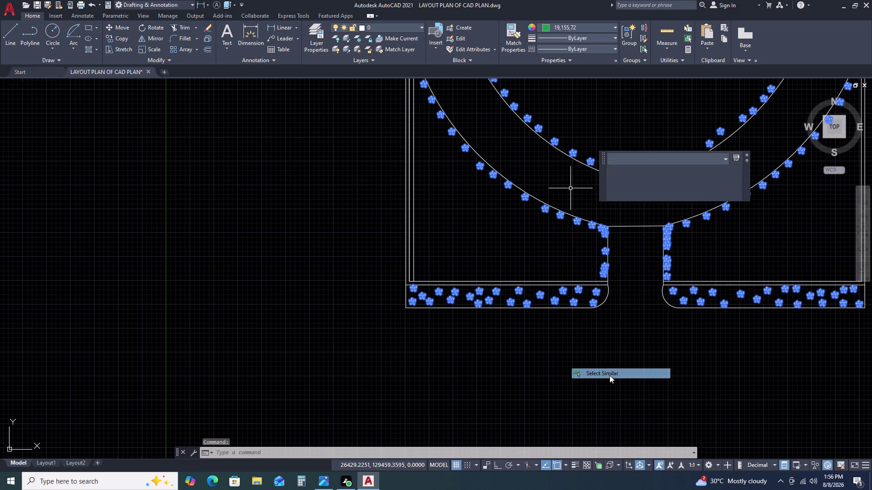
click(590, 25)
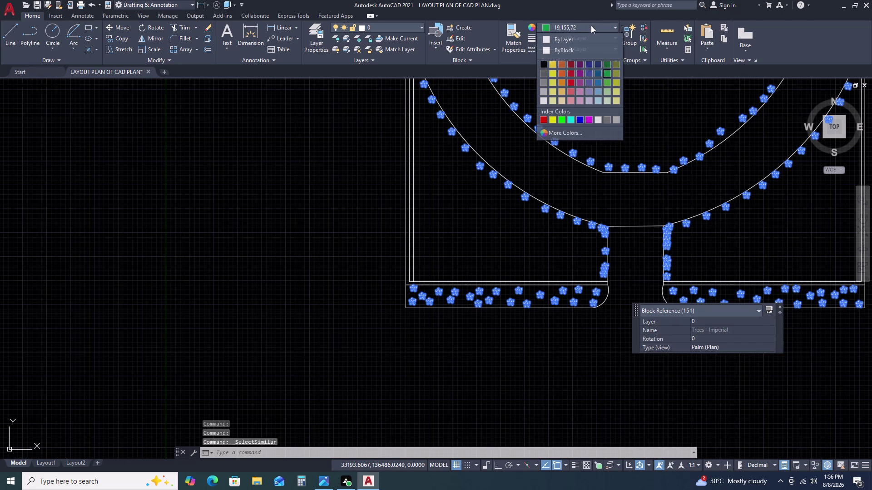
click(608, 73)
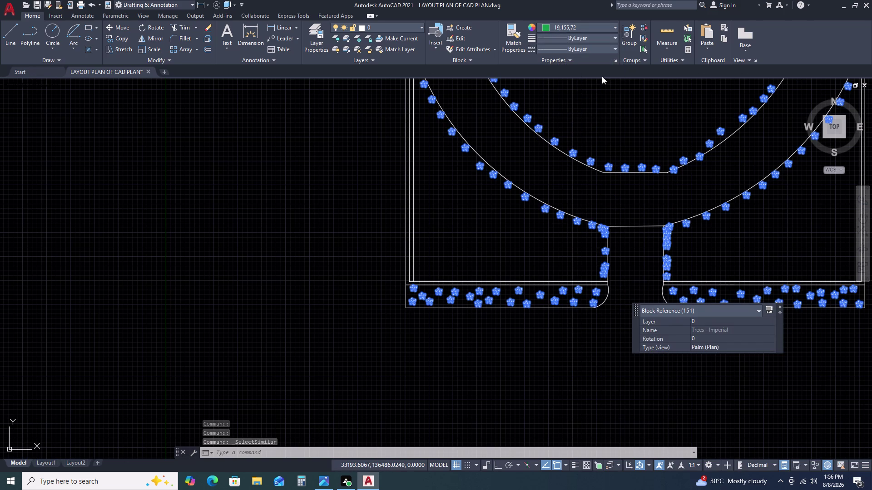
key(Escape)
key(Escape)
Reset one selected palm block's properties and delete it.
scroll(down, 3)
scroll(up, 3)
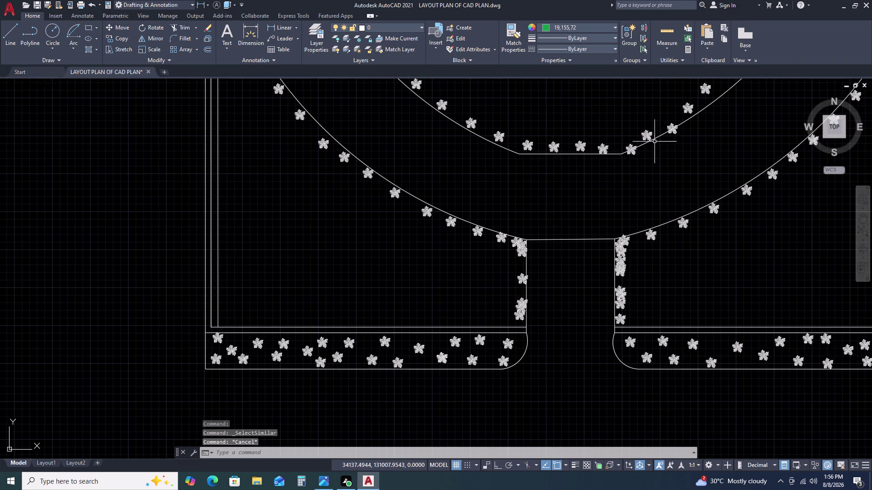
click(646, 132)
right_click(580, 113)
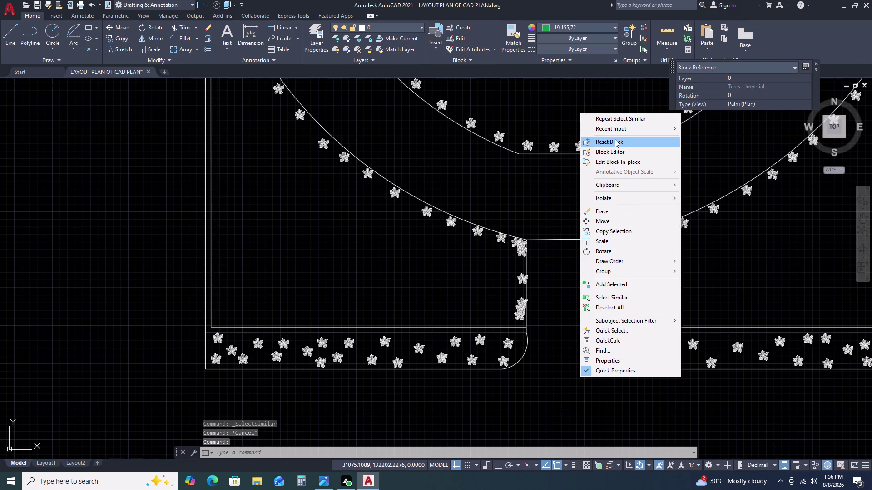
click(575, 23)
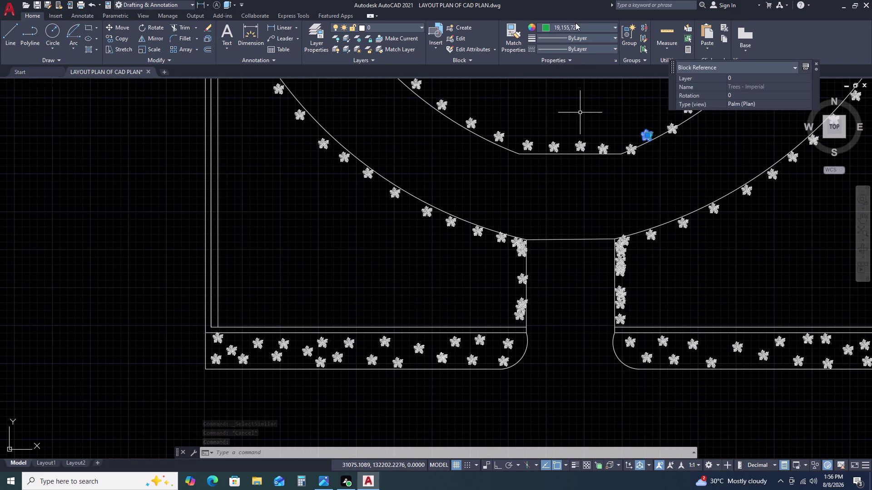
click(607, 73)
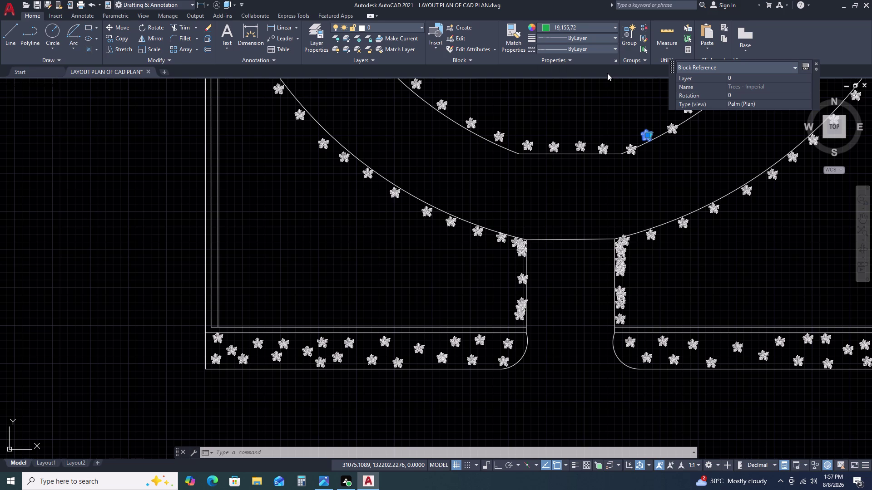
key(Delete)
key(Delete)
key(Delete)
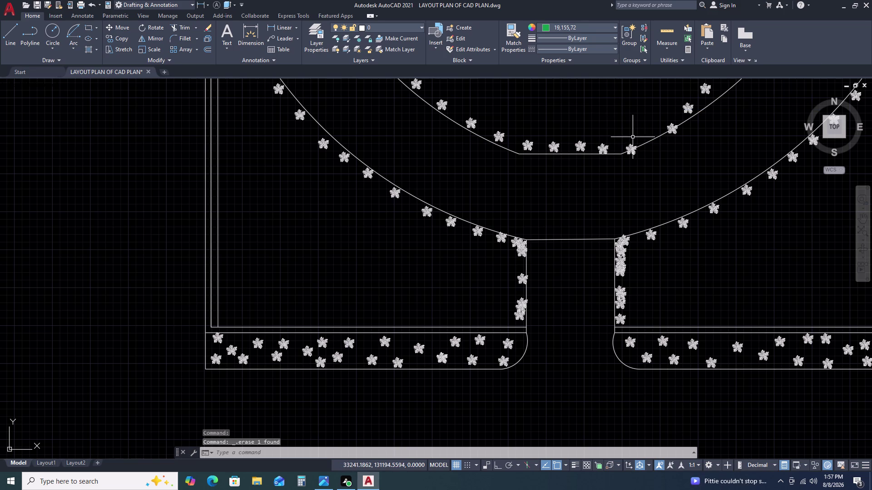
Undo the erase to restore the deleted copy, then open the Layer Properties Manager.
key(ctrl+z)
key(Escape)
click(580, 23)
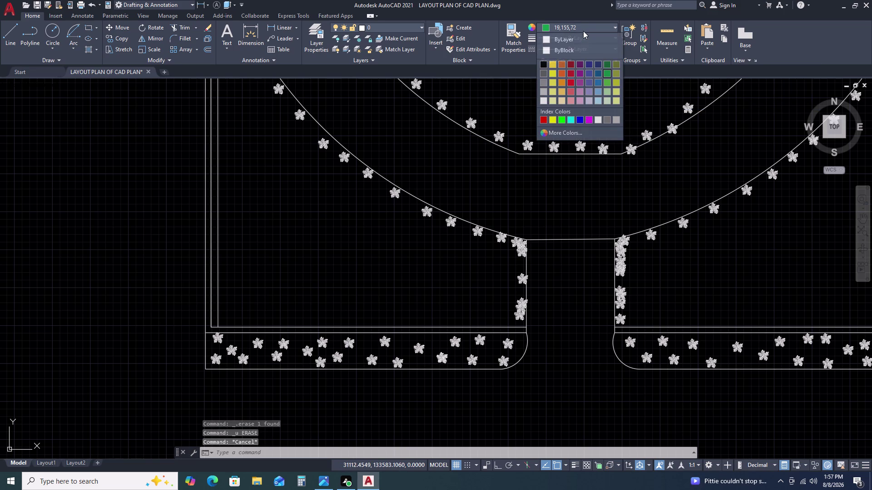
click(547, 39)
scroll(down, 3)
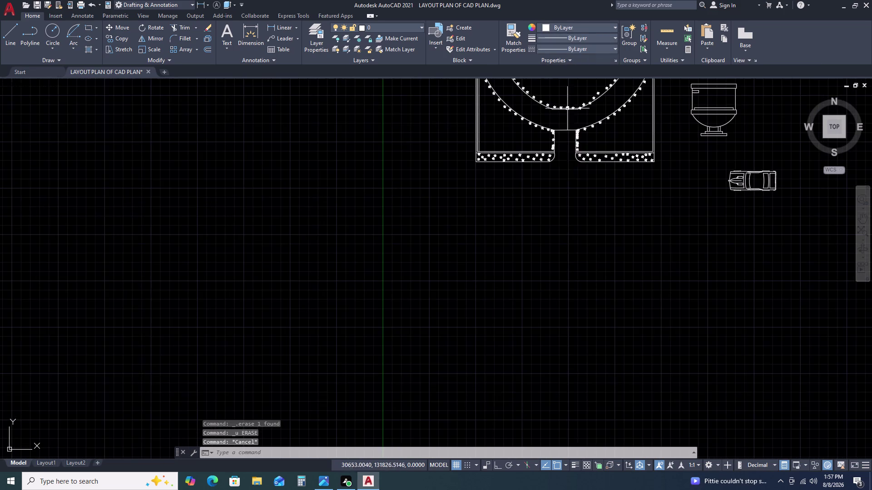
scroll(up, 3)
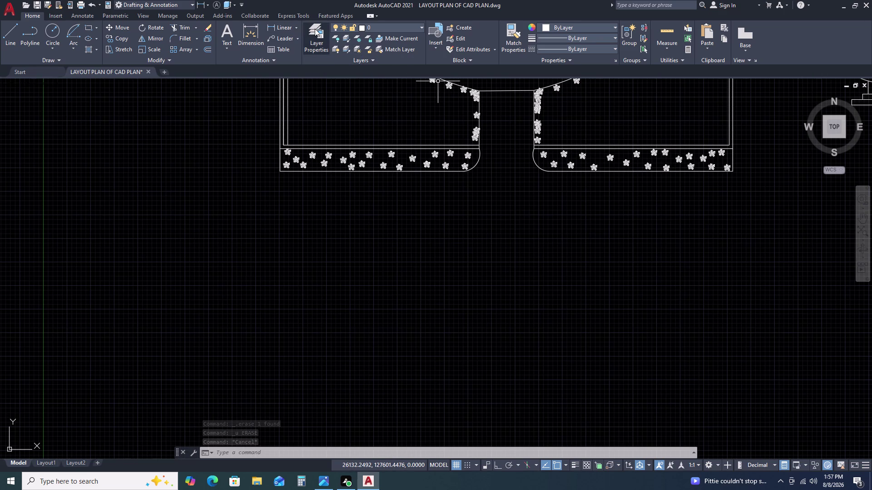
click(315, 28)
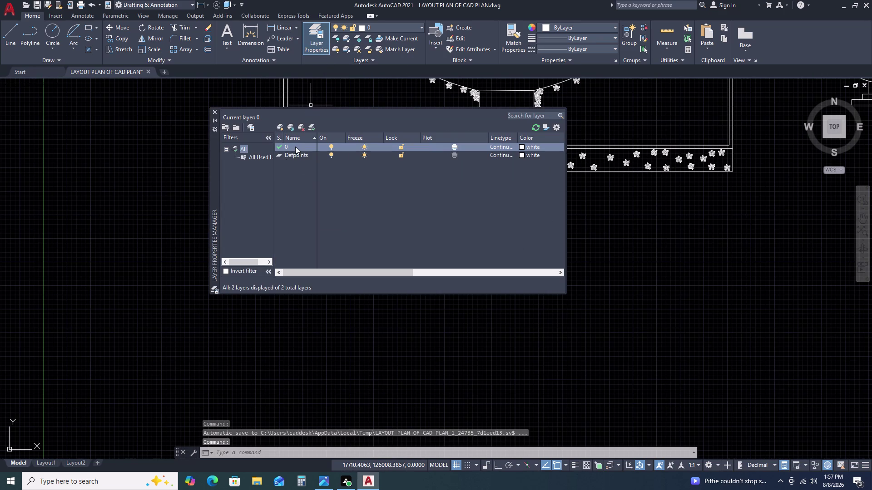
Create layer FLOWERS with colour index 94, set it current, and close the manager.
click(280, 124)
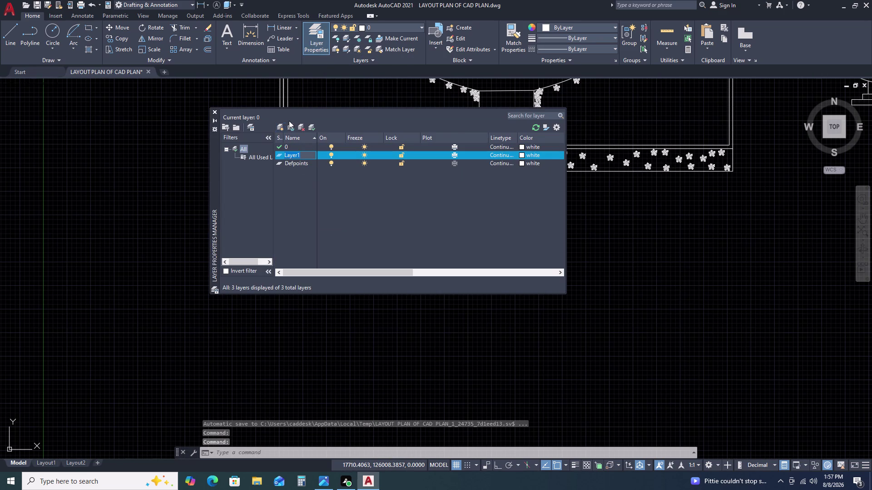
text(FLOWER)
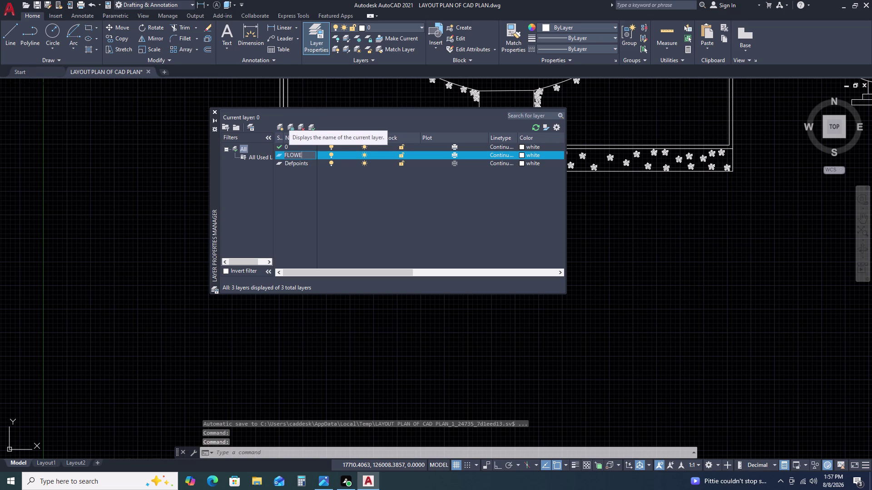
text(S)
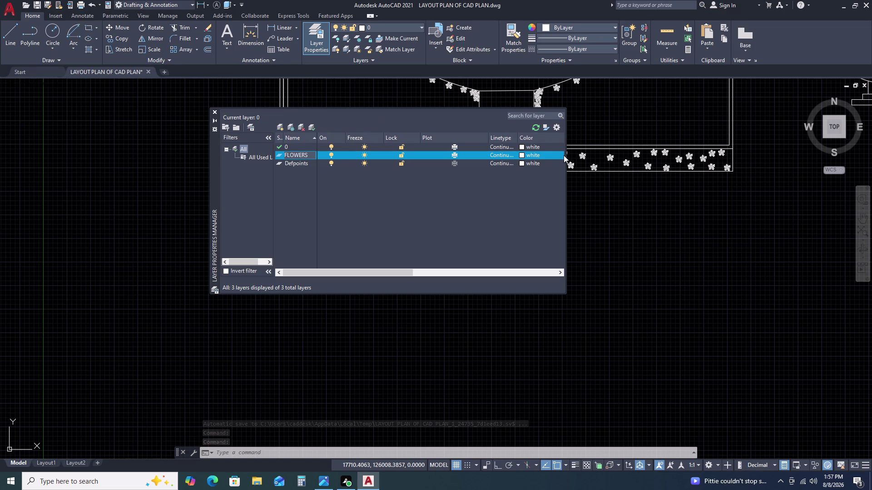
click(520, 153)
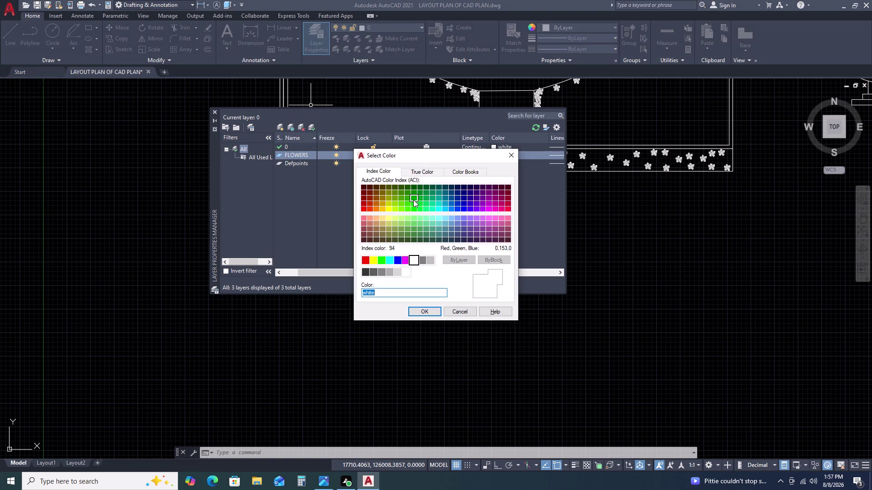
click(414, 200)
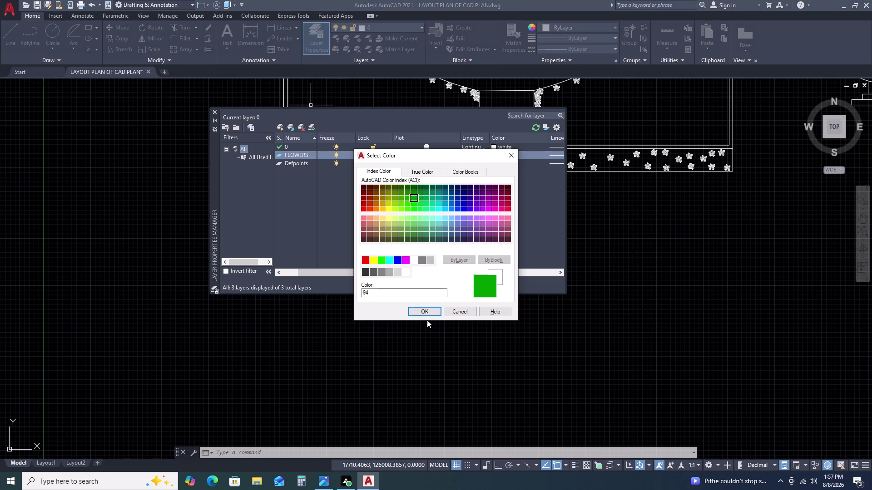
click(427, 311)
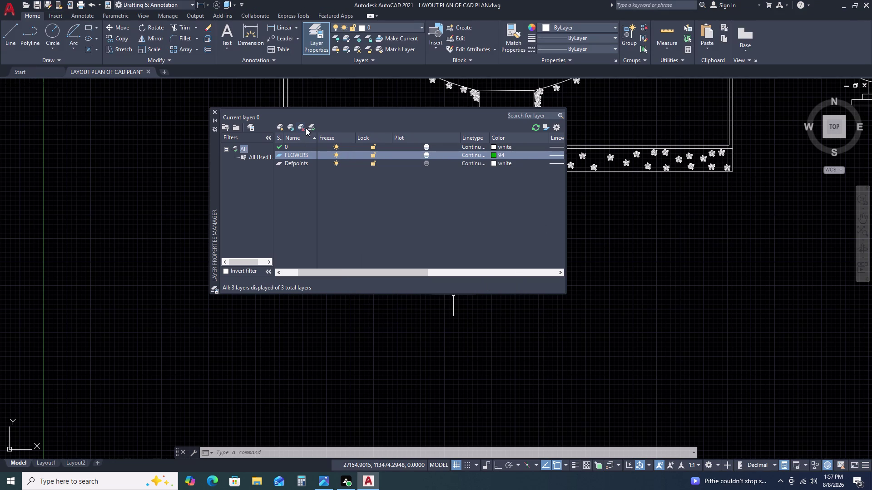
click(311, 125)
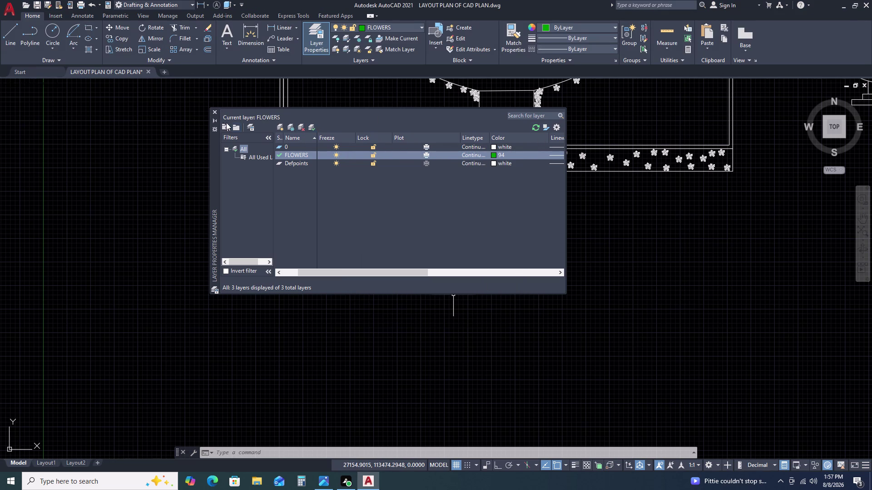
click(213, 109)
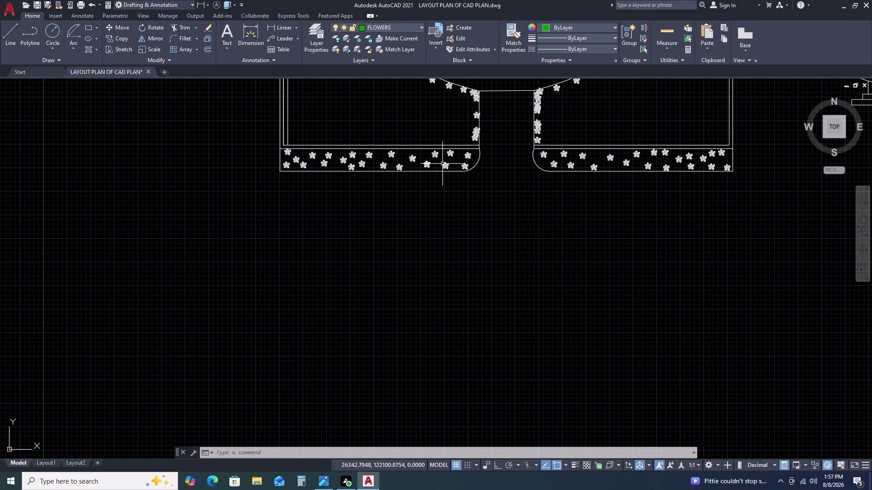
Check a palm flower block's colour and layer settings, then clear the selection.
click(444, 164)
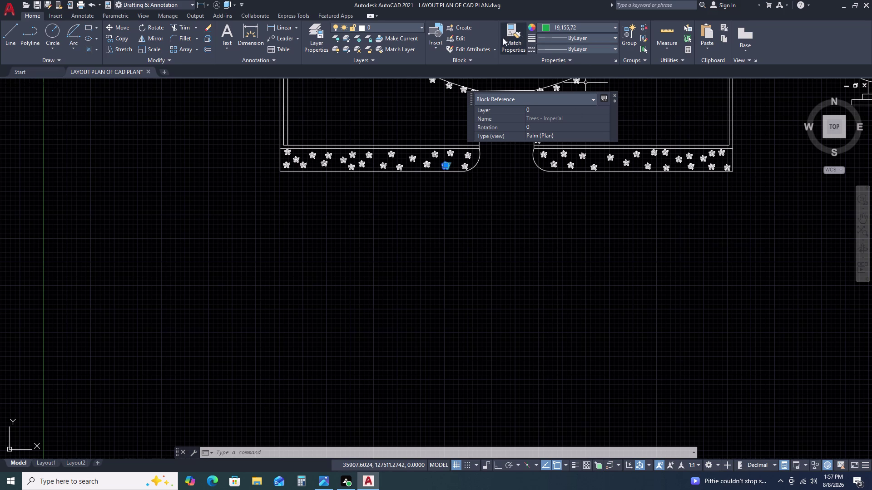
click(584, 29)
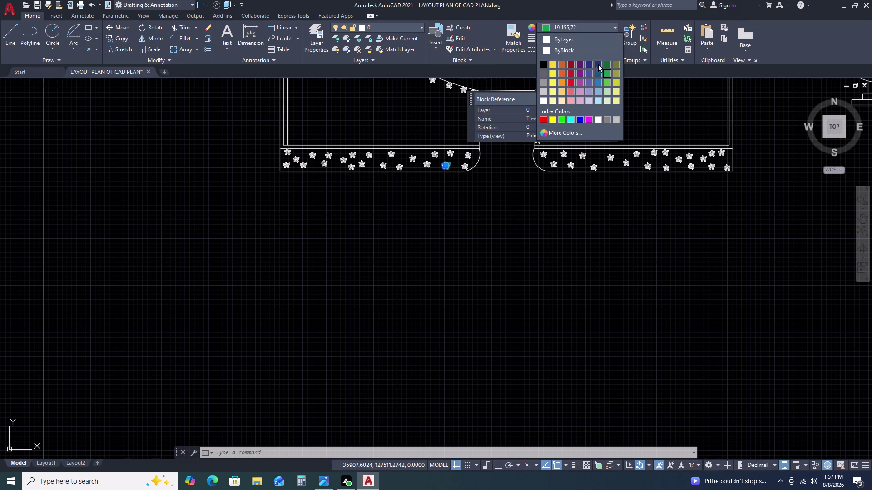
click(551, 44)
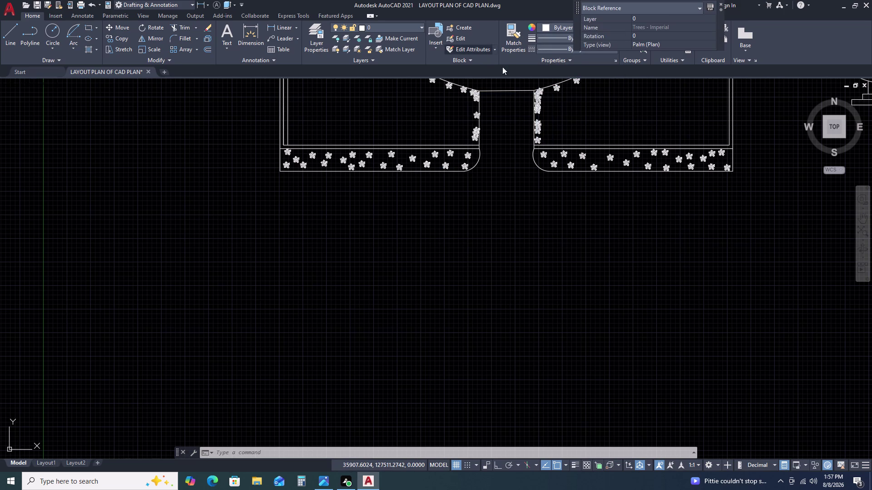
key(Escape)
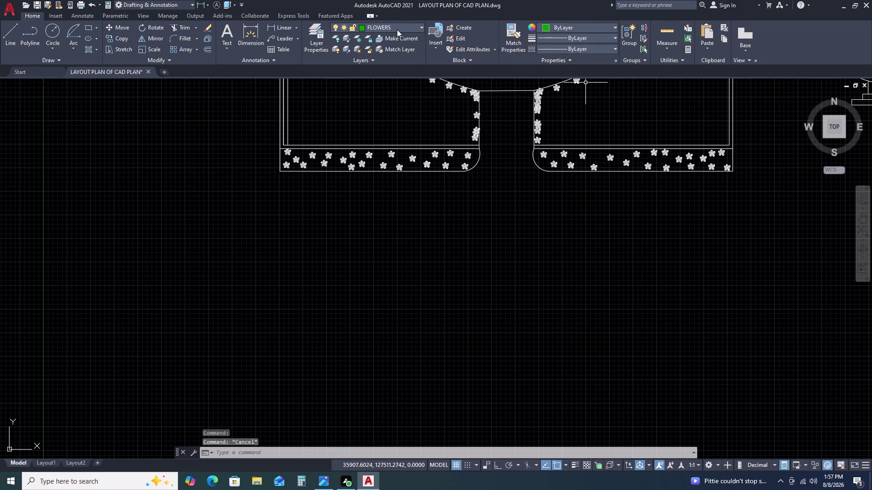
click(397, 30)
click(389, 58)
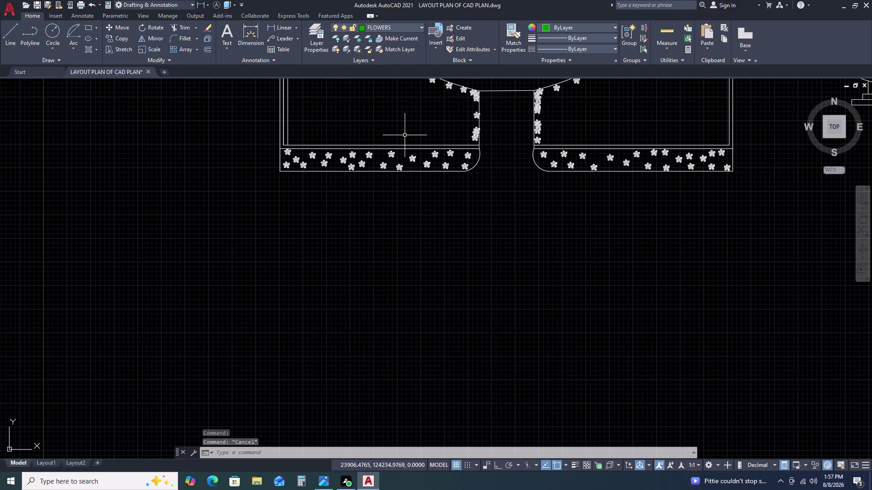
Select all 151 similar palm blocks and move them to the FLOWERS layer.
click(415, 158)
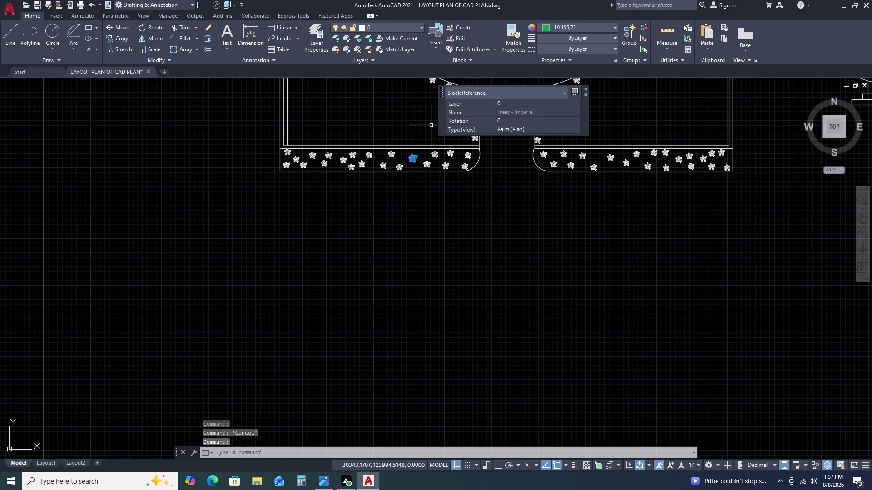
right_click(394, 129)
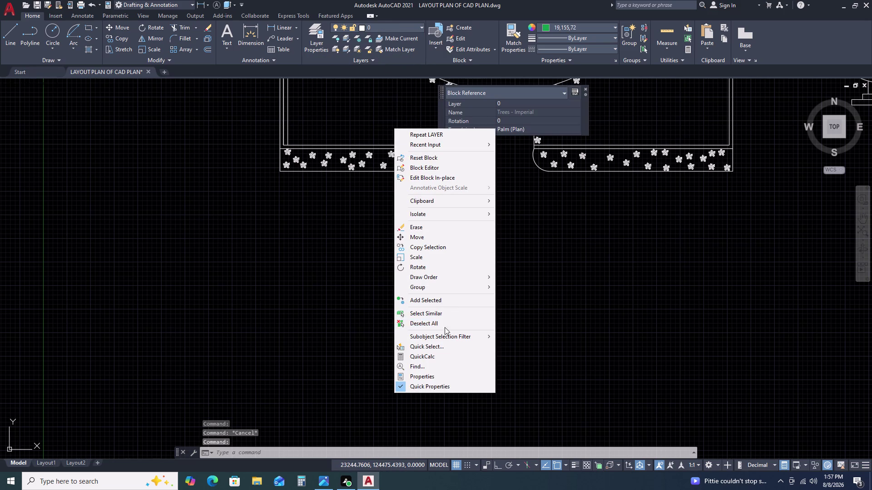
click(435, 315)
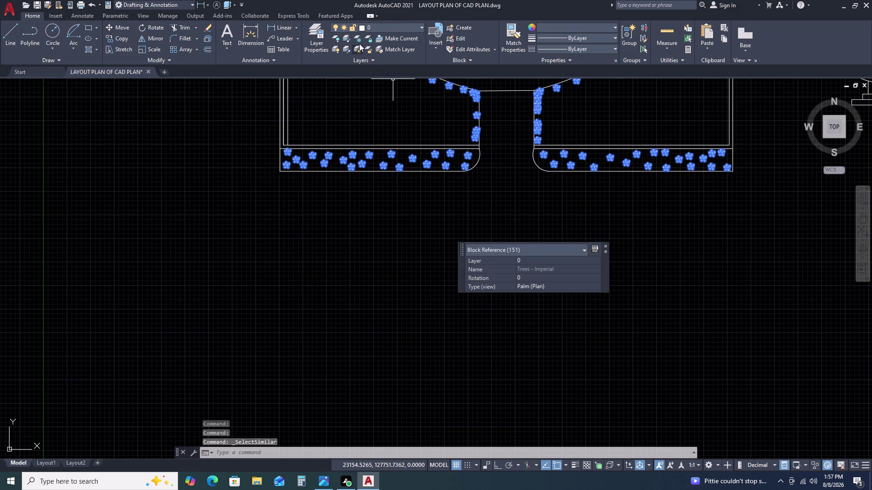
click(380, 27)
click(389, 60)
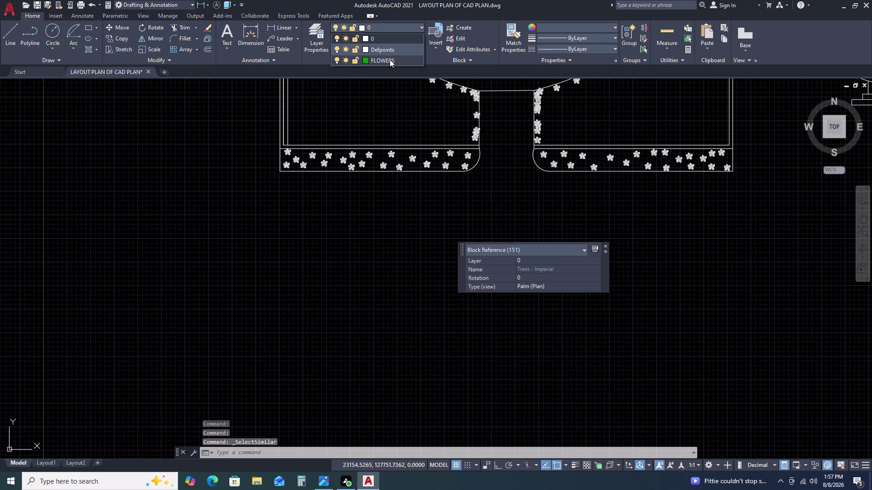
key(Escape)
scroll(down, 3)
scroll(up, 3)
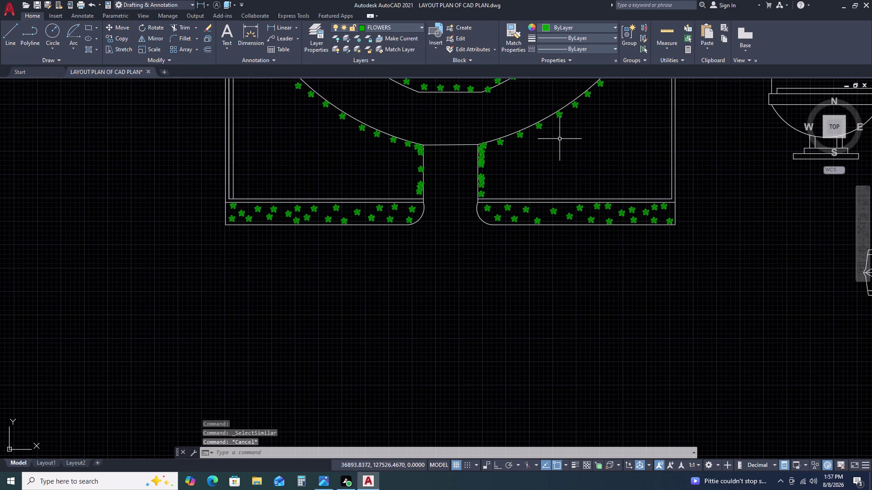
Navigate to the left garden bed and inspect its left boundary line.
scroll(up, 3)
scroll(up, 3)
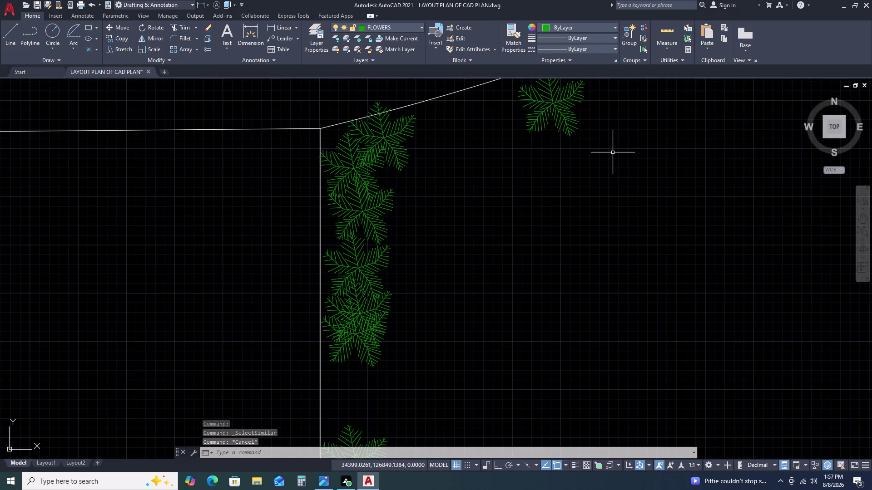
scroll(down, 3)
scroll(down, 3)
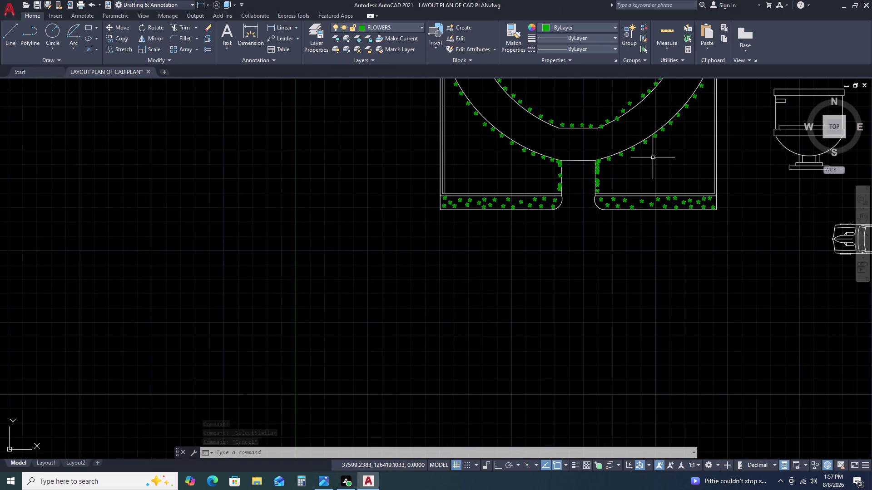
middle_drag(652, 157, 602, 180)
scroll(down, 3)
scroll(up, 3)
scroll(down, 3)
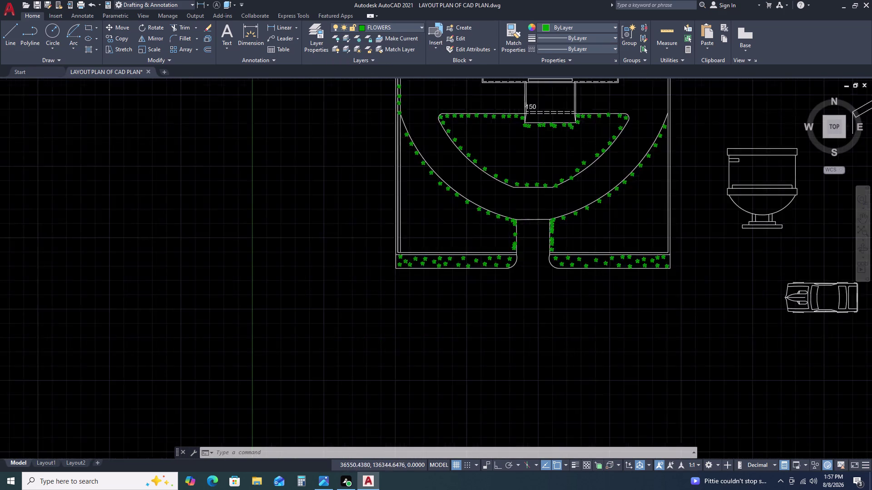
middle_drag(471, 122, 487, 174)
middle_click(487, 174)
scroll(up, 3)
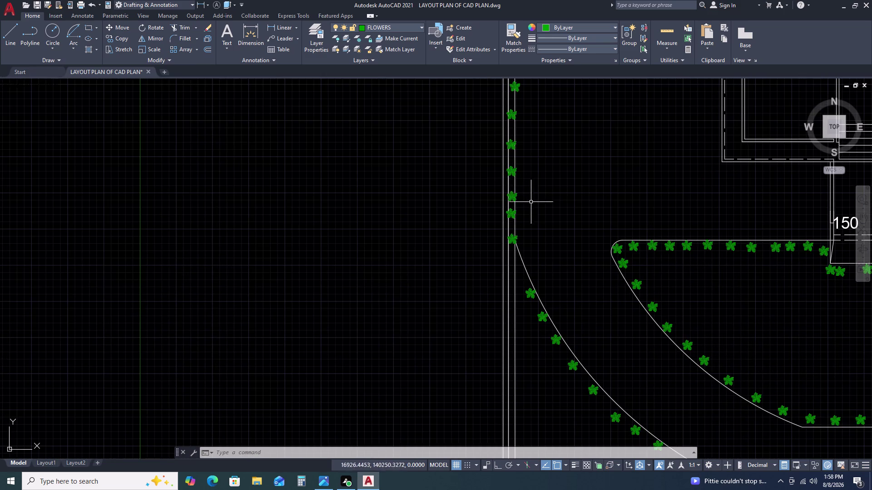
scroll(up, 3)
middle_drag(495, 206, 538, 129)
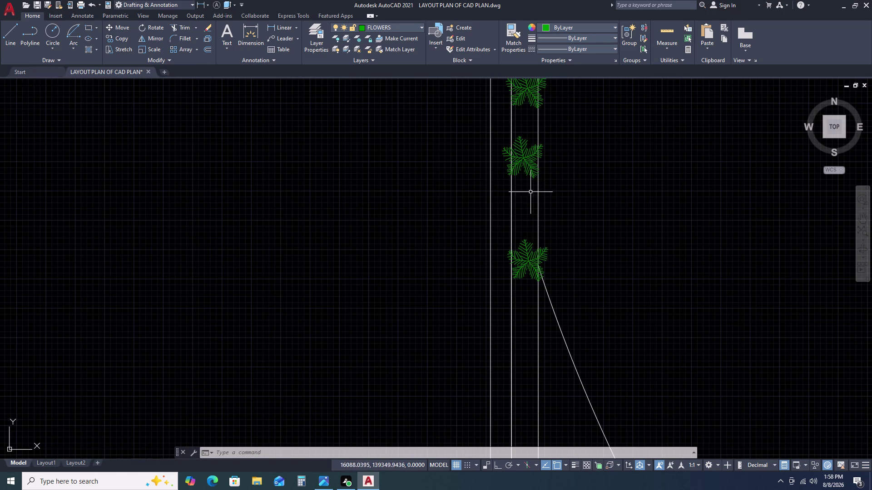
scroll(down, 3)
scroll(up, 3)
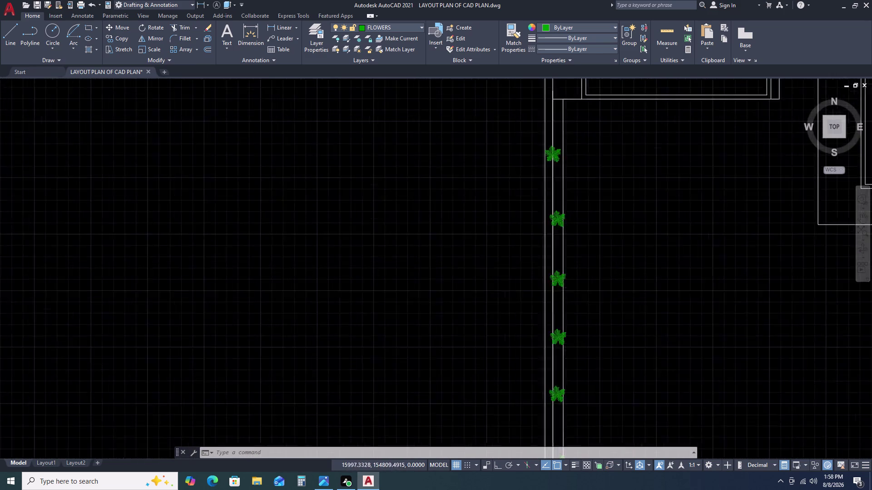
scroll(up, 3)
click(572, 134)
double_click(566, 133)
scroll(down, 3)
scroll(down, 3)
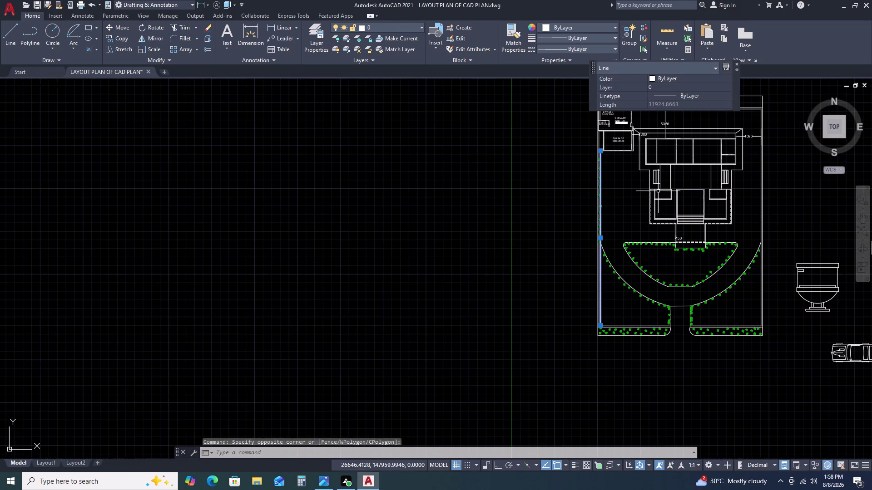
key(Escape)
scroll(up, 3)
middle_drag(610, 284, 617, 228)
middle_click(620, 215)
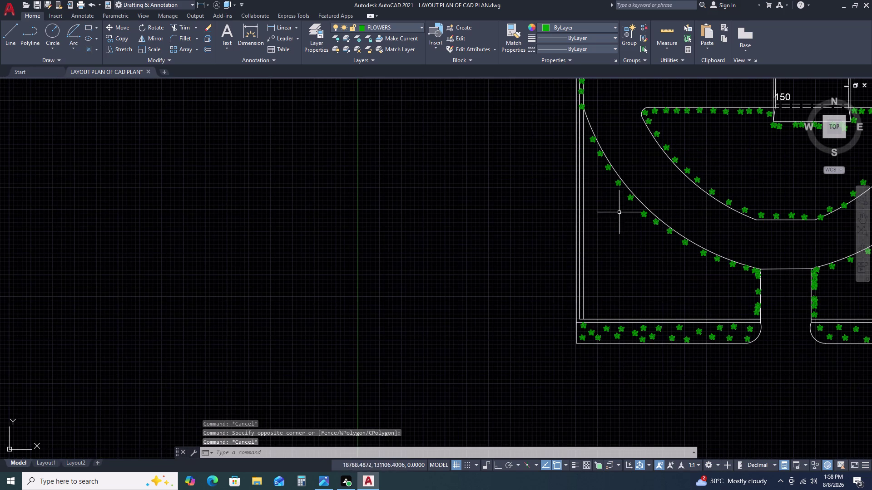
Try TRIM near the palms on the left bed, then cancel it.
text(T)
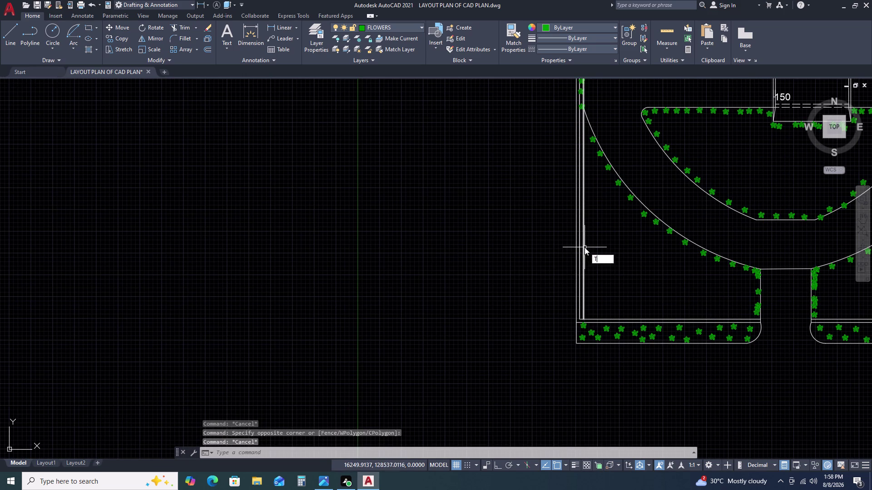
text(R)
key(space)
click(584, 245)
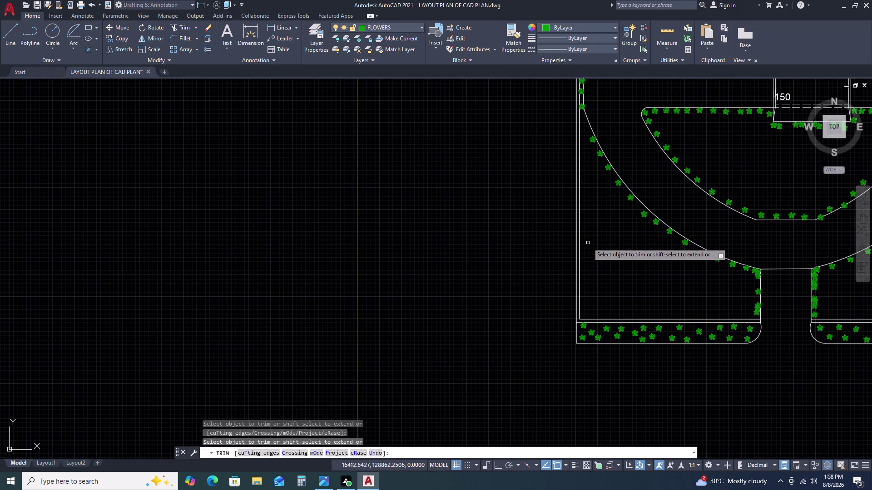
scroll(down, 3)
key(Escape)
scroll(up, 3)
scroll(up, 3)
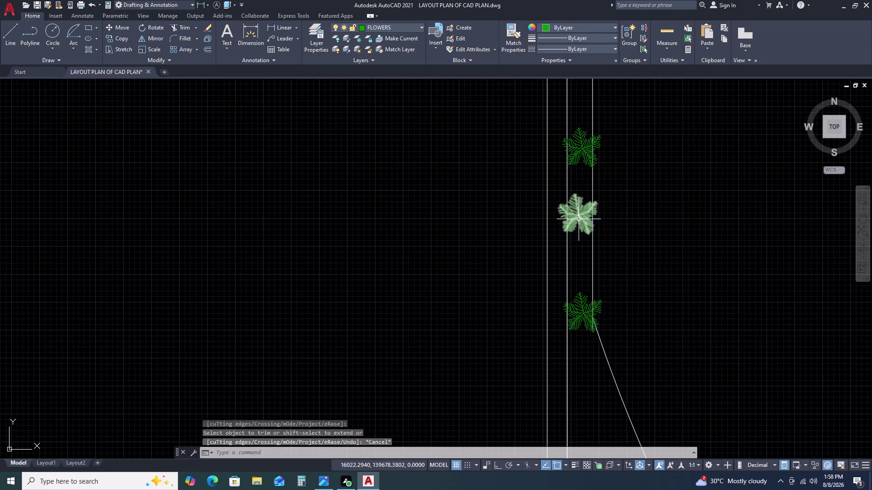
click(569, 242)
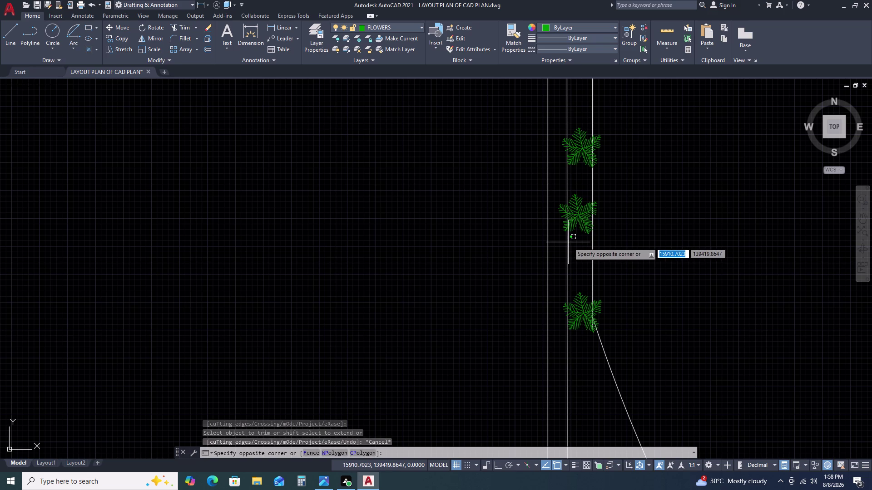
click(568, 242)
key(Escape)
scroll(down, 3)
scroll(down, 3)
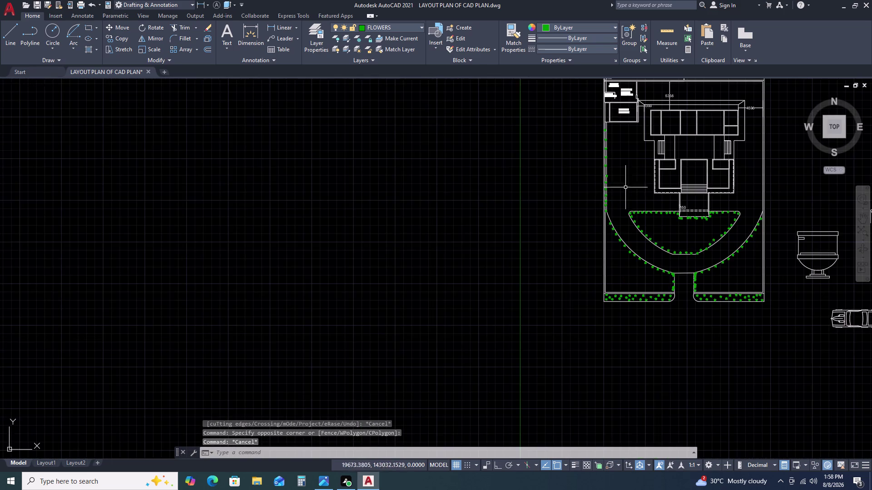
middle_click(641, 177)
middle_drag(612, 186, 594, 191)
scroll(up, 3)
scroll(up, 3)
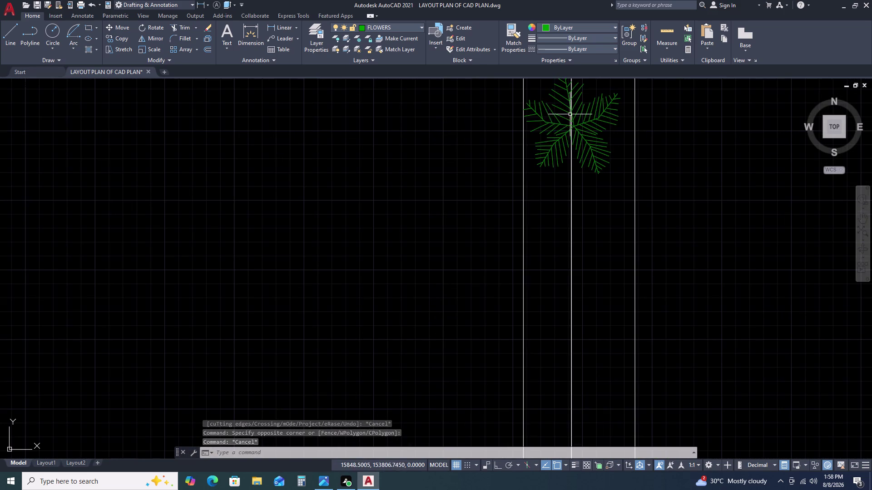
Move a palm block into line along the left garden strip.
click(584, 108)
text(M)
key(space)
click(600, 163)
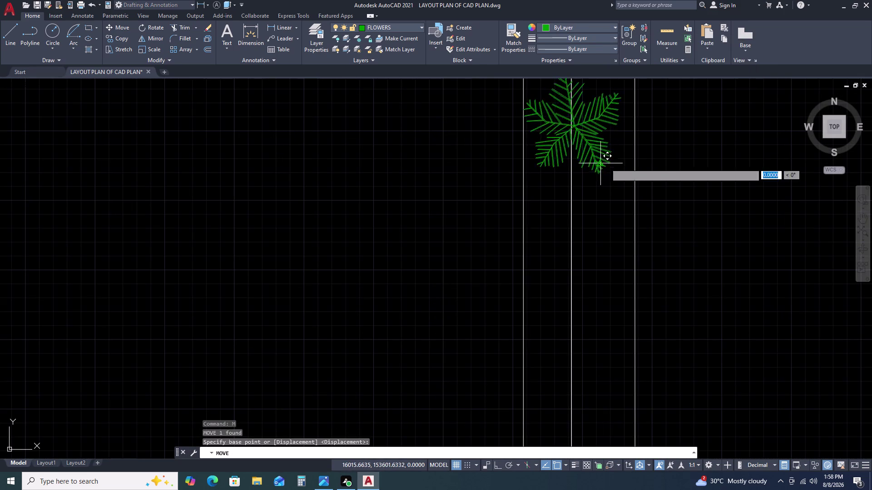
click(624, 164)
scroll(down, 3)
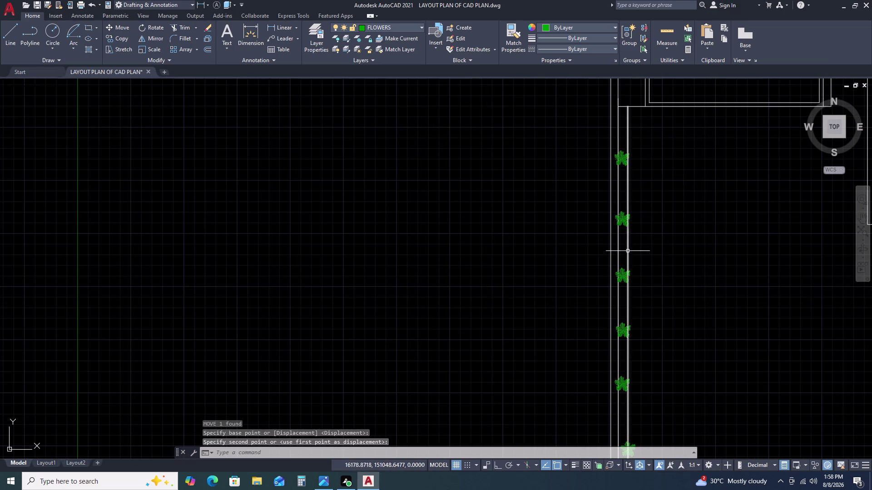
middle_drag(622, 240, 611, 160)
scroll(down, 3)
middle_drag(662, 240, 623, 174)
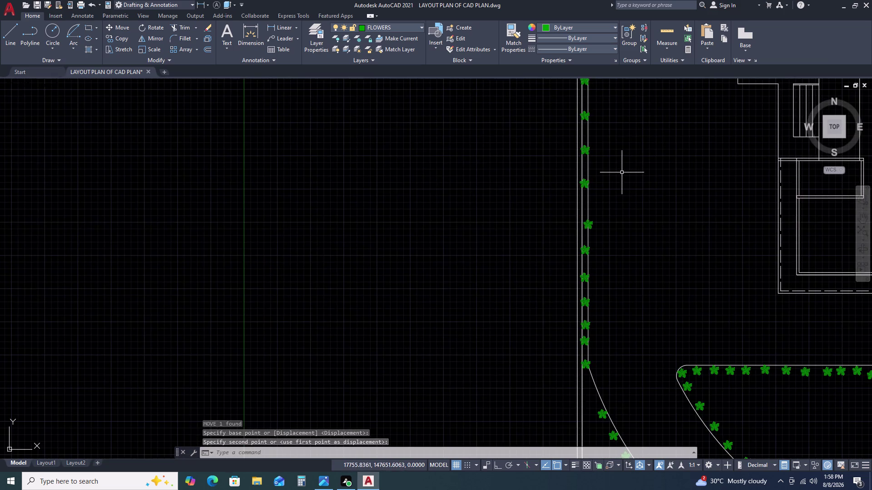
scroll(down, 3)
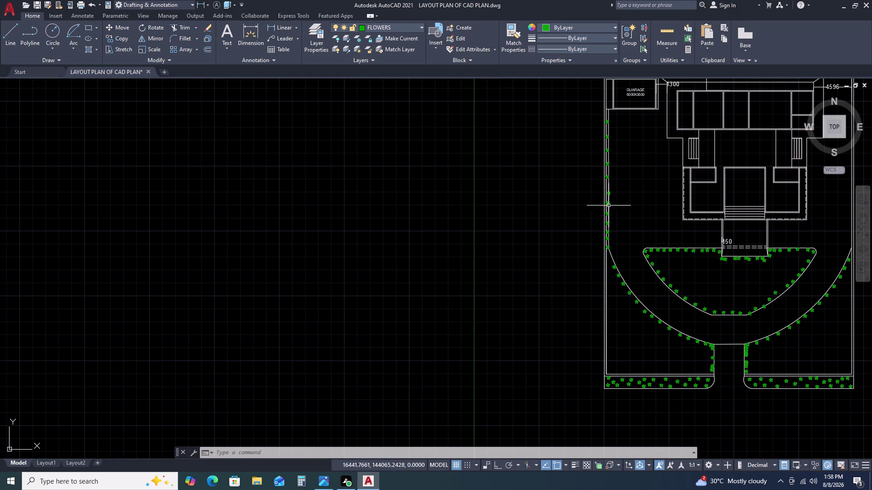
scroll(up, 3)
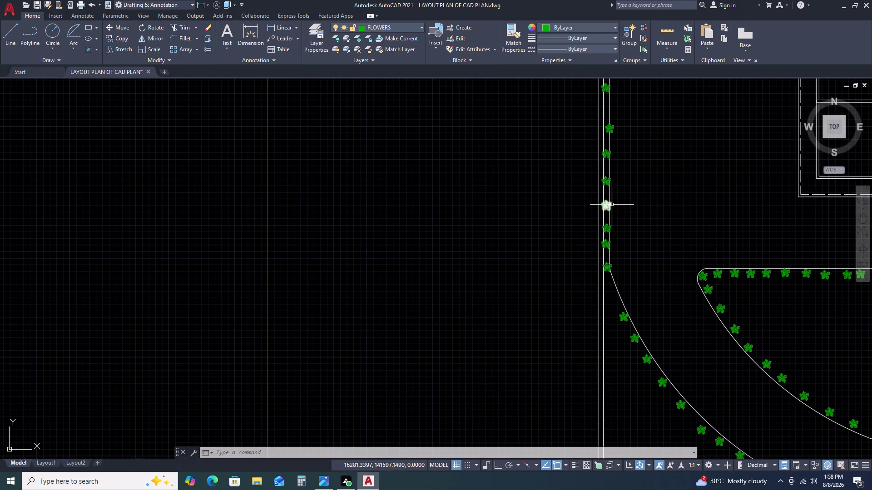
Reposition the strip's edge line from the strip corner.
click(610, 195)
scroll(down, 3)
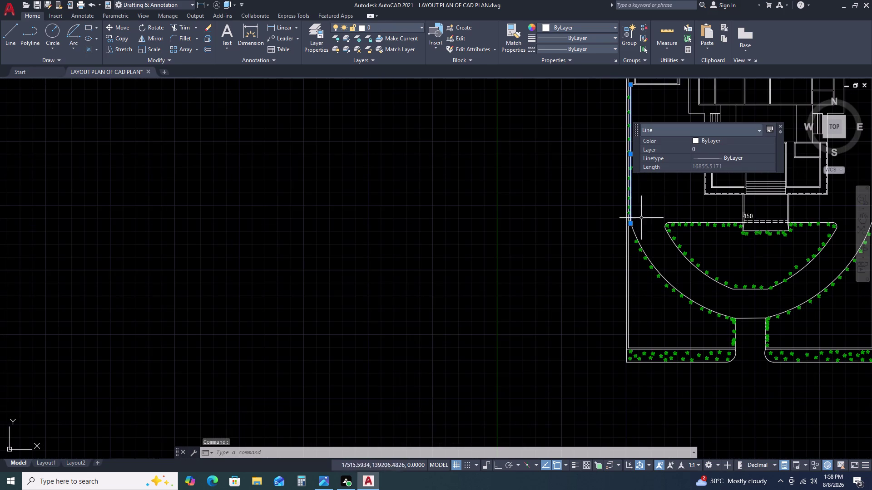
scroll(down, 3)
scroll(up, 3)
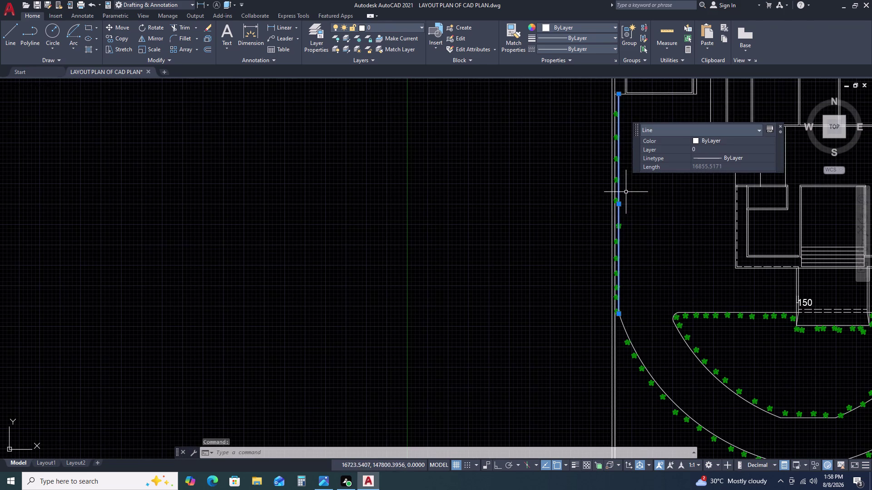
text(M)
key(space)
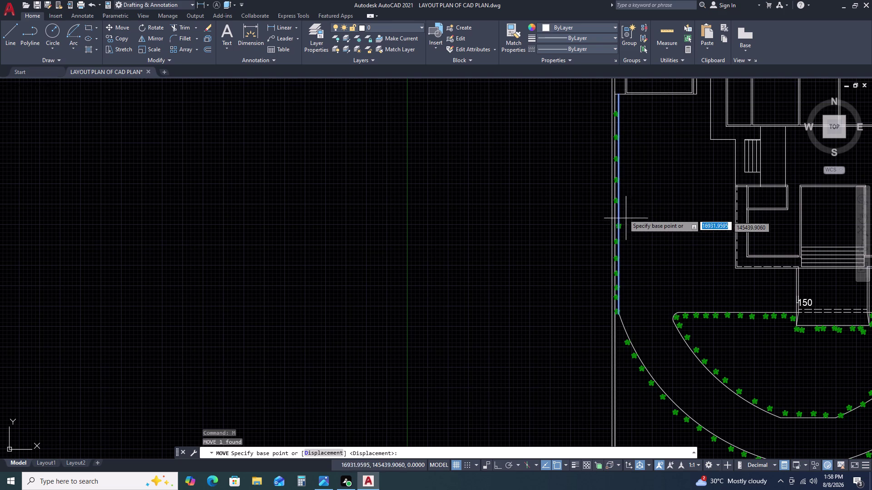
scroll(up, 3)
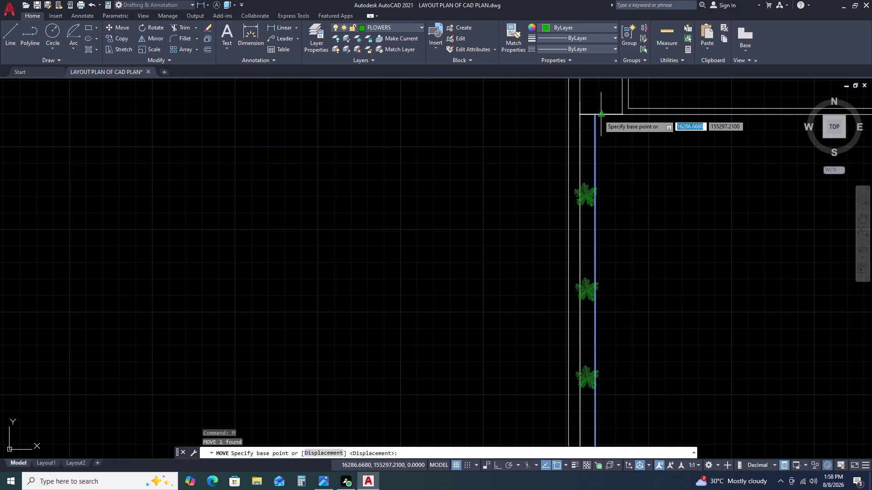
click(594, 116)
click(602, 116)
scroll(down, 3)
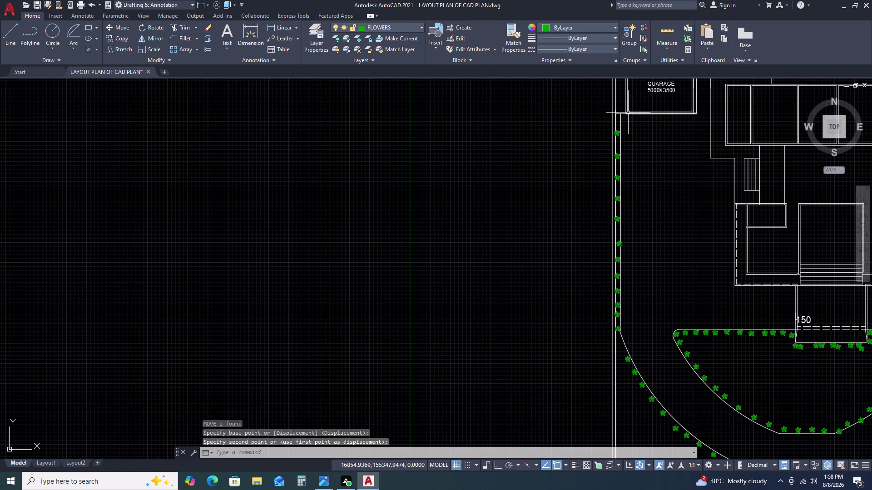
key(Escape)
Attempt to trim the line crossing the palm at the curved bed edge.
middle_drag(631, 250, 643, 183)
middle_drag(645, 168, 645, 160)
scroll(up, 3)
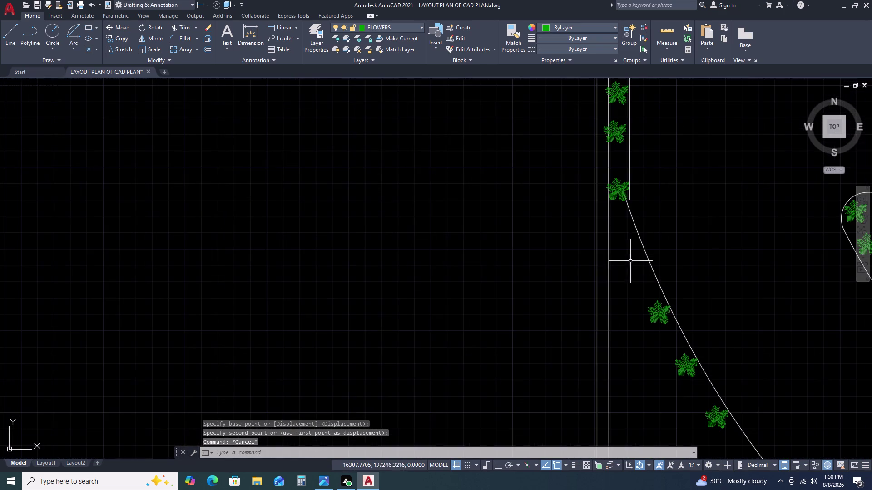
scroll(up, 3)
click(626, 193)
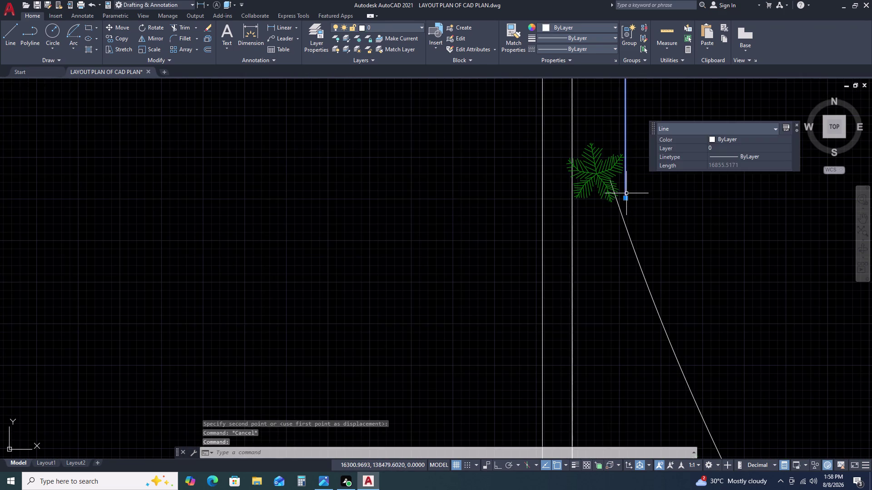
click(624, 199)
double_click(624, 225)
key(Escape)
scroll(down, 3)
scroll(up, 3)
key(t)
text(R)
key(space)
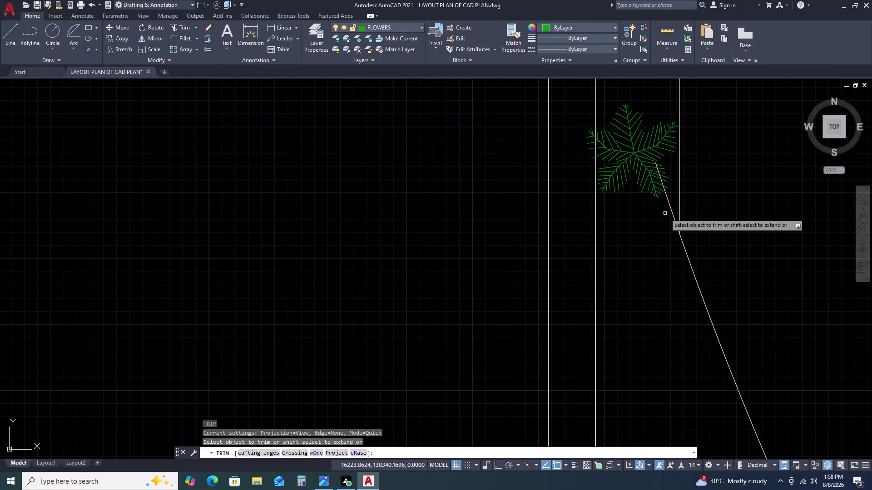
double_click(671, 206)
scroll(up, 3)
key(Escape)
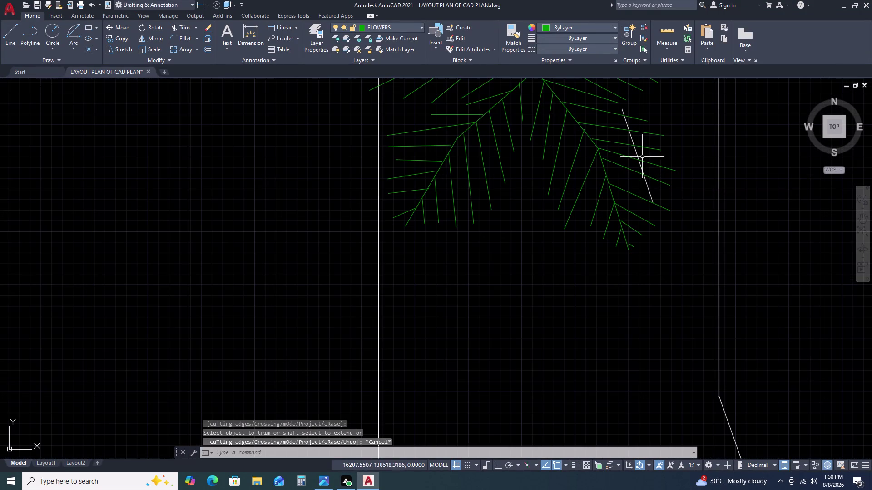
Erase the small stray arc piece beside the palm at the top of the curved bed.
double_click(623, 112)
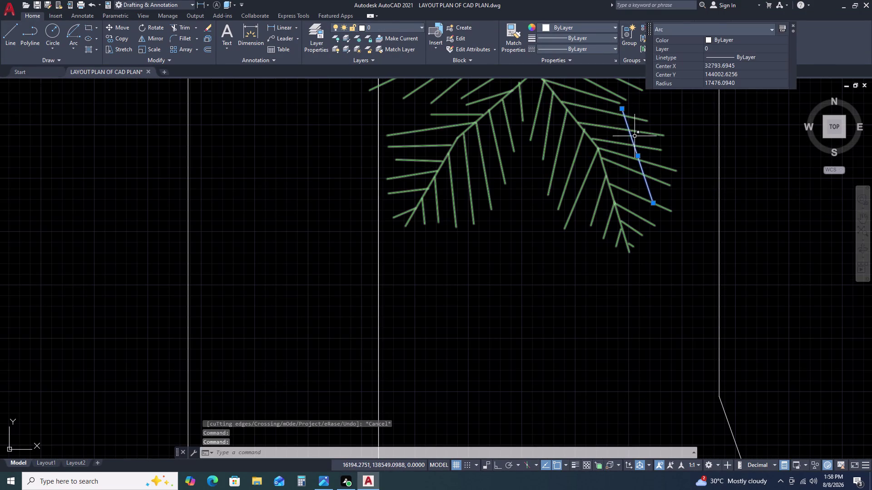
key(Delete)
scroll(down, 3)
scroll(down, 3)
scroll(down, 3)
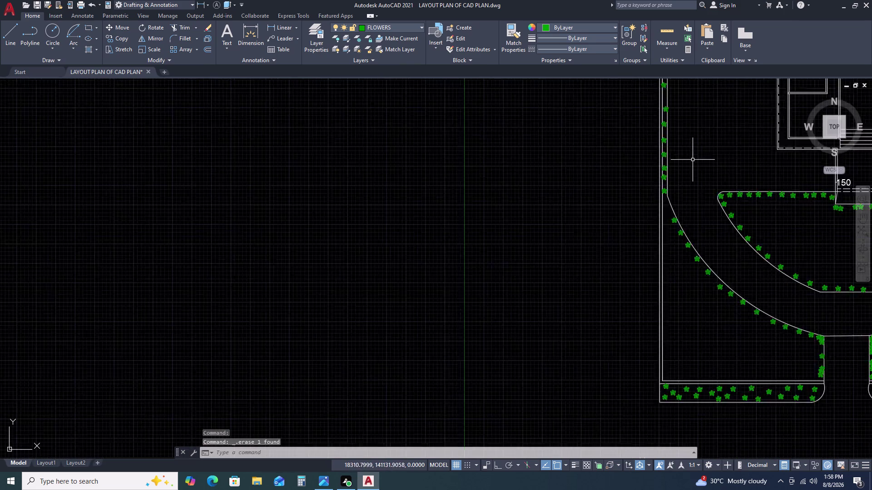
scroll(down, 3)
middle_click(698, 117)
middle_drag(692, 167, 688, 199)
scroll(up, 3)
middle_drag(689, 99, 680, 112)
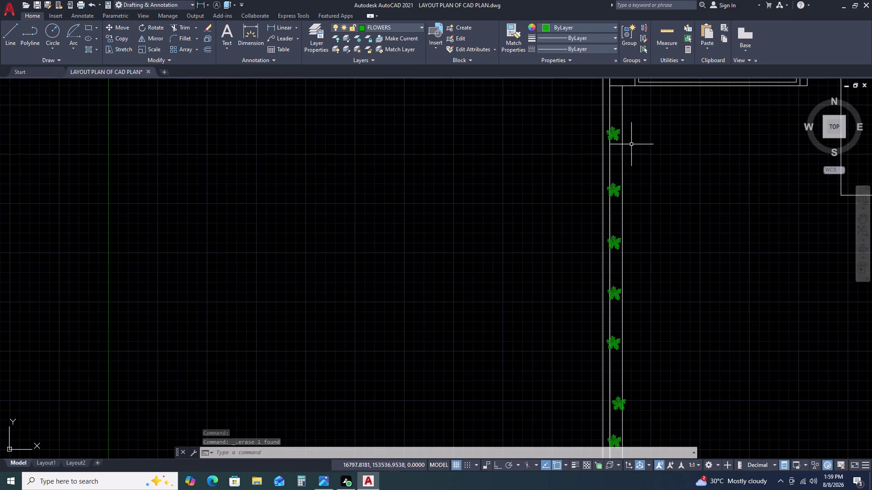
scroll(up, 3)
double_click(618, 152)
Copy a palm block to a nearby spot on the narrow garden strip.
click(599, 191)
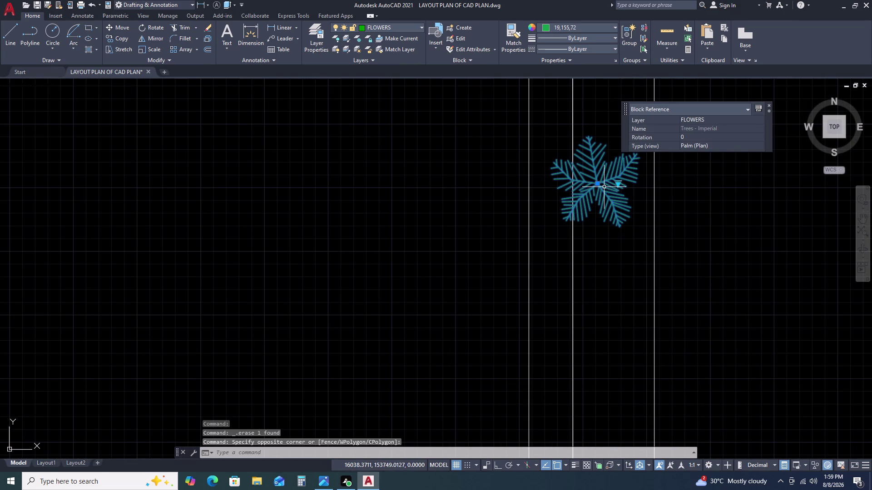
key(c)
text(O)
key(space)
click(606, 187)
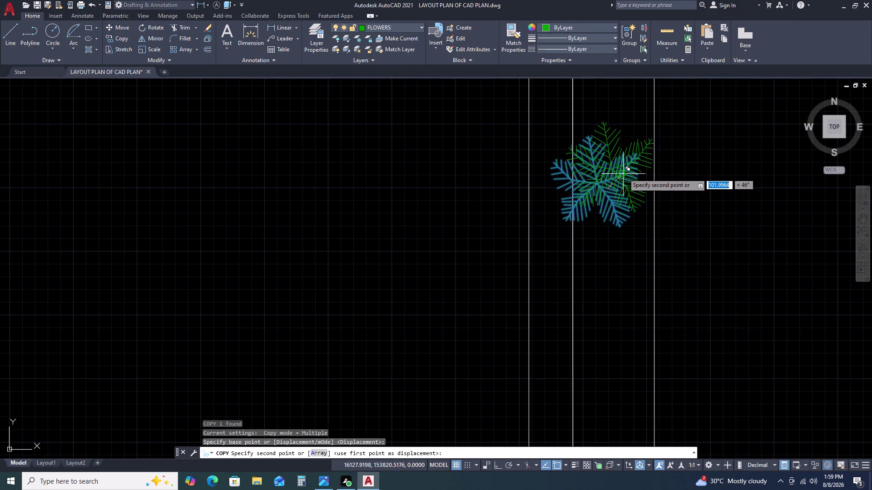
click(623, 174)
key(Escape)
Move two palm blocks together into place along the strip.
scroll(down, 3)
click(629, 176)
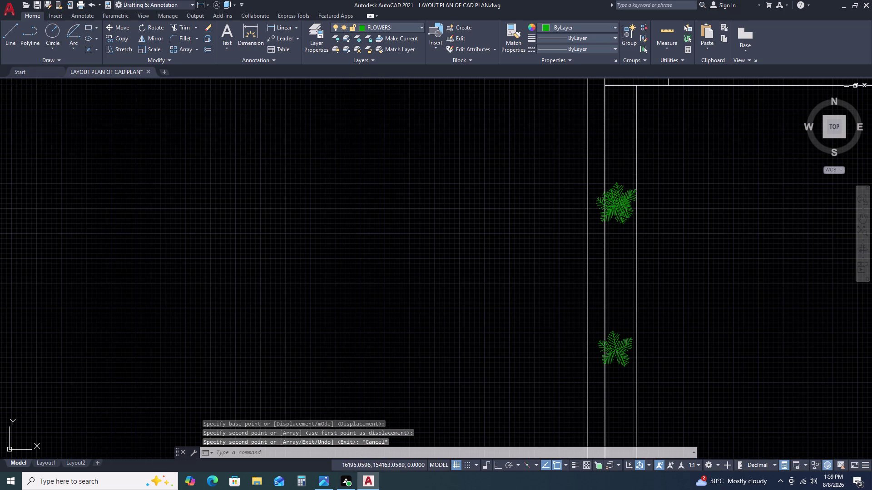
click(612, 220)
key(m)
key(space)
scroll(up, 3)
double_click(614, 160)
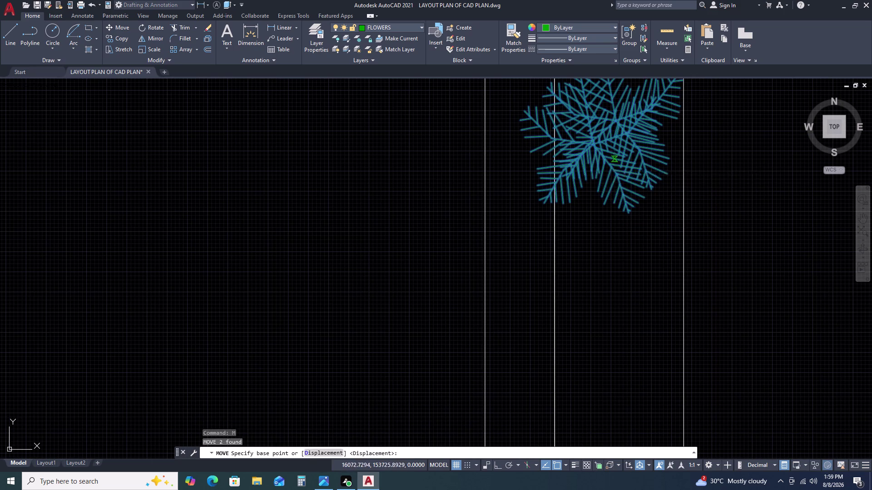
click(629, 167)
scroll(down, 3)
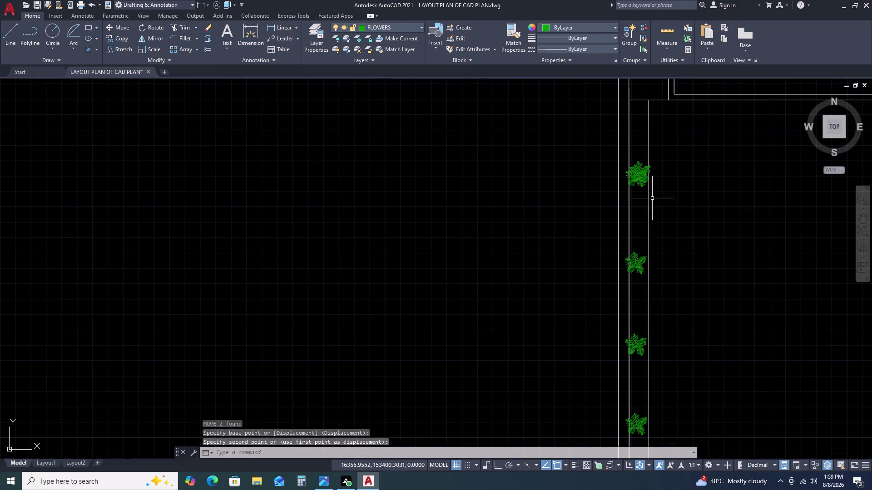
middle_drag(642, 261, 628, 215)
middle_drag(623, 198, 622, 193)
click(624, 208)
scroll(up, 3)
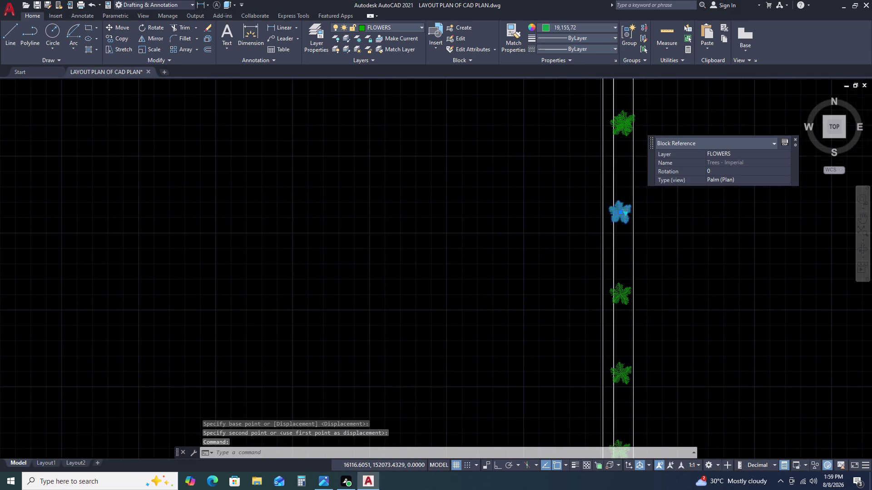
middle_drag(625, 233, 608, 186)
Move a palm block to a new spot on the strip.
text(M)
key(space)
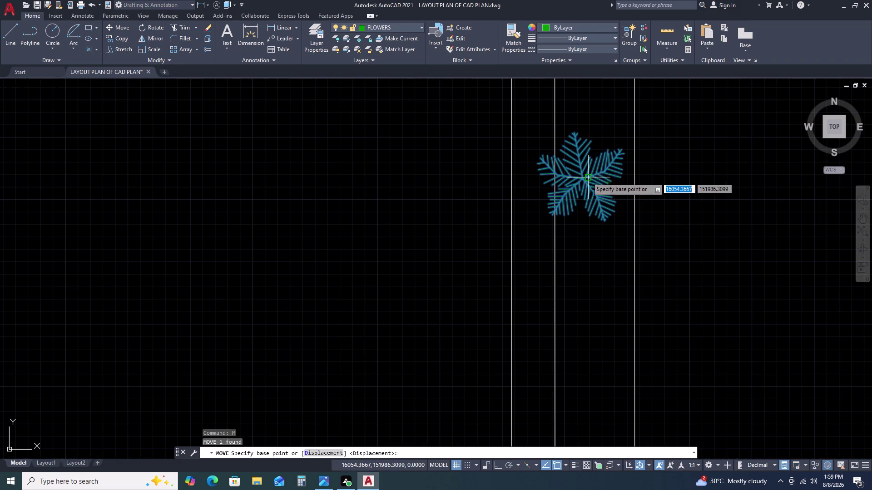
click(585, 177)
click(597, 155)
scroll(down, 3)
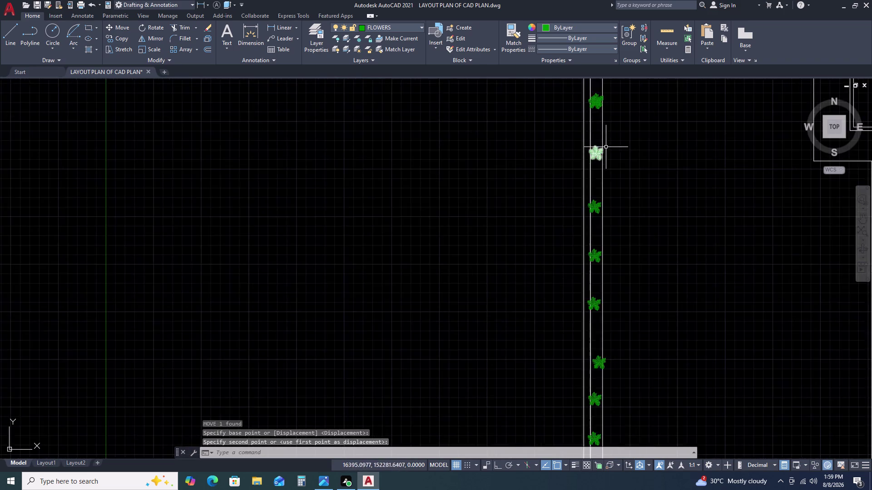
scroll(down, 3)
scroll(up, 3)
scroll(up, 3)
drag(612, 274, 611, 268)
click(605, 224)
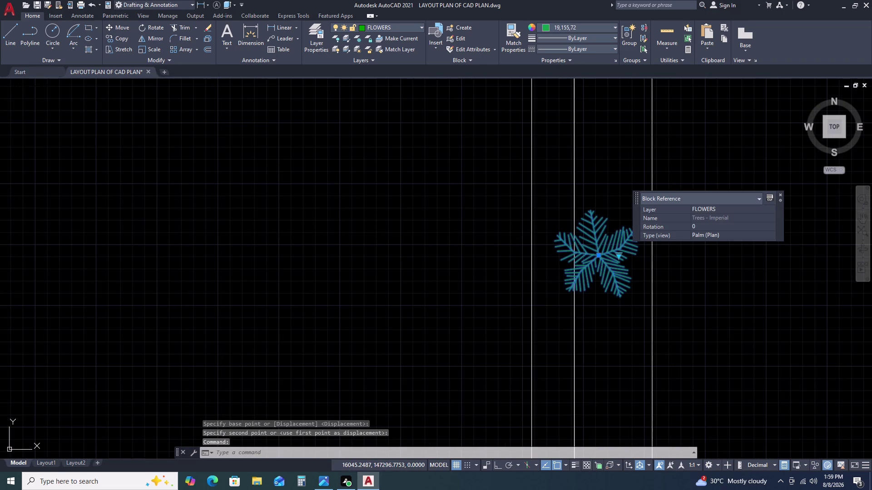
Move another palm block higher along the strip.
text(M)
key(space)
click(619, 251)
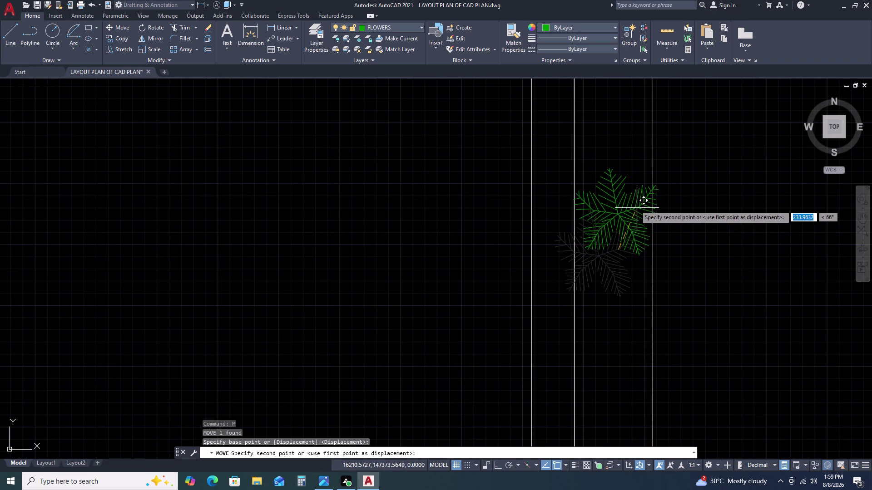
click(633, 201)
scroll(down, 3)
middle_drag(656, 257, 635, 187)
scroll(up, 3)
Move the upper palm block further up the FLOWERS bed.
double_click(626, 180)
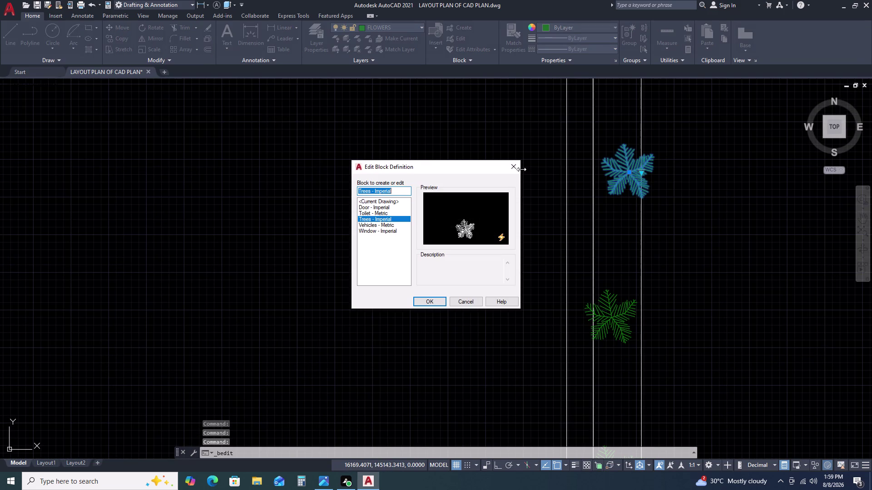
click(516, 165)
key(m)
key(space)
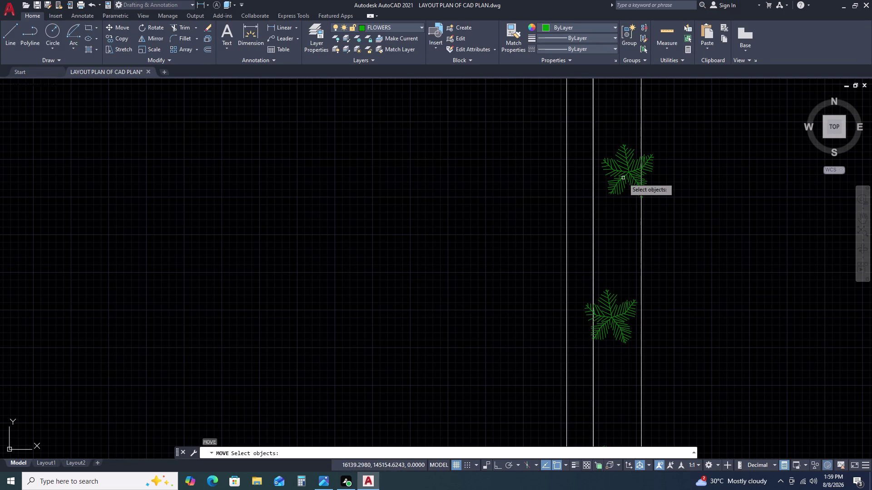
click(623, 178)
key(space)
click(618, 163)
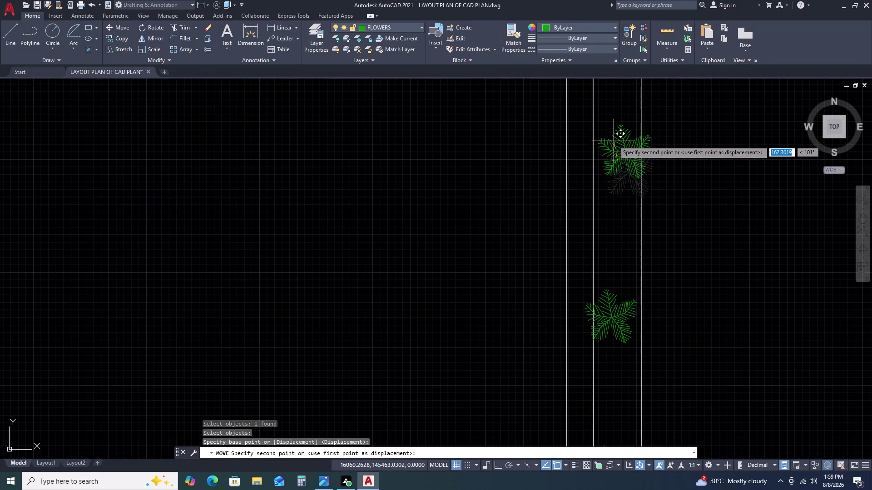
scroll(down, 3)
scroll(up, 3)
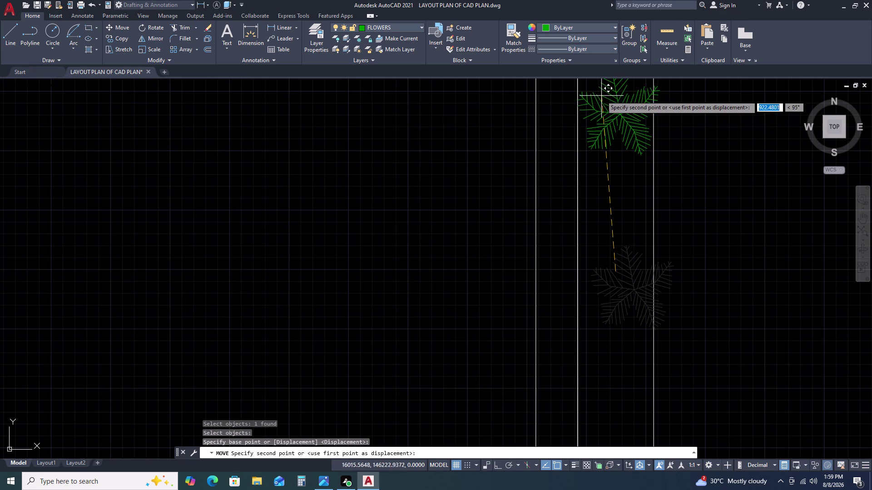
scroll(down, 3)
middle_drag(602, 106, 608, 147)
middle_drag(609, 169, 609, 176)
middle_click(610, 181)
scroll(down, 3)
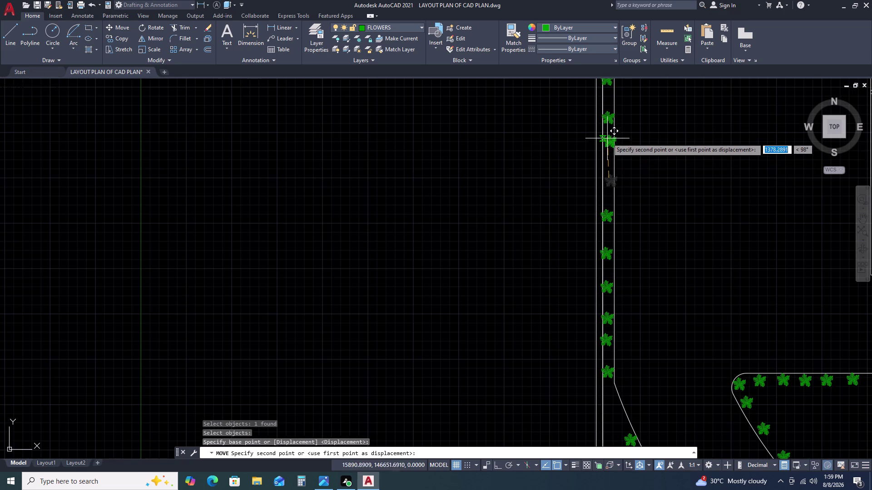
click(607, 133)
scroll(up, 3)
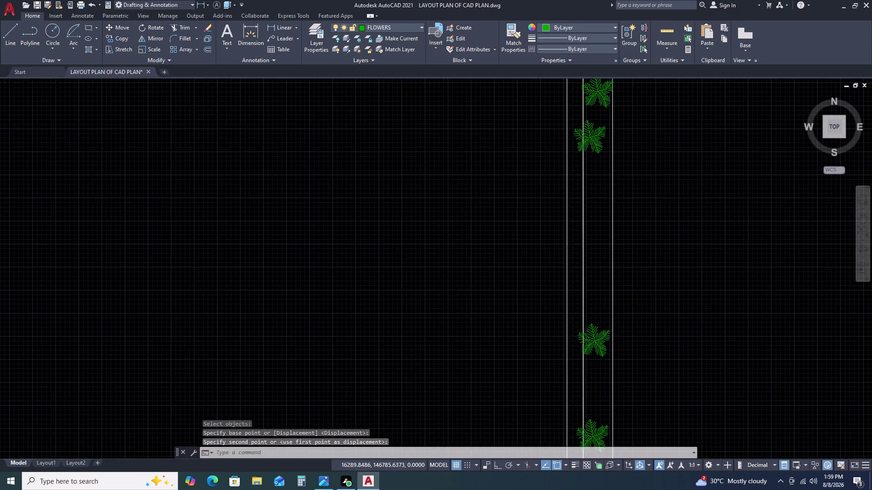
Move the next palm block higher up the bed.
click(578, 145)
text(M)
key(space)
click(587, 166)
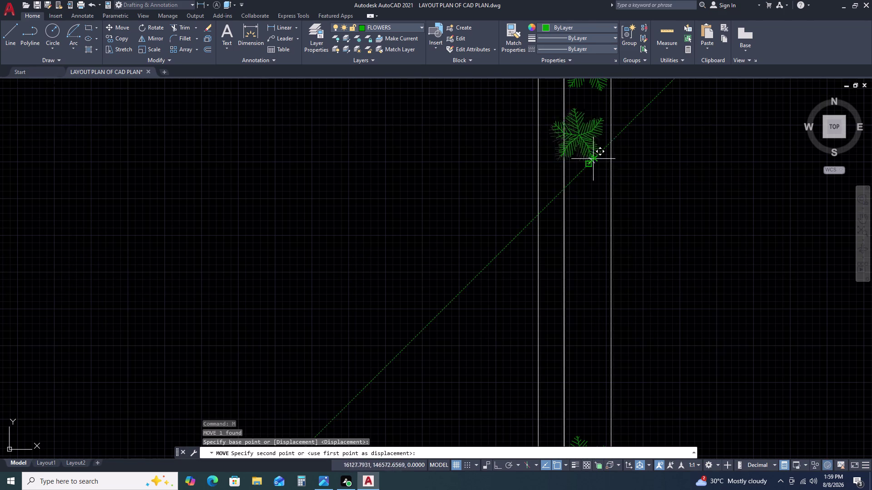
click(600, 149)
scroll(down, 3)
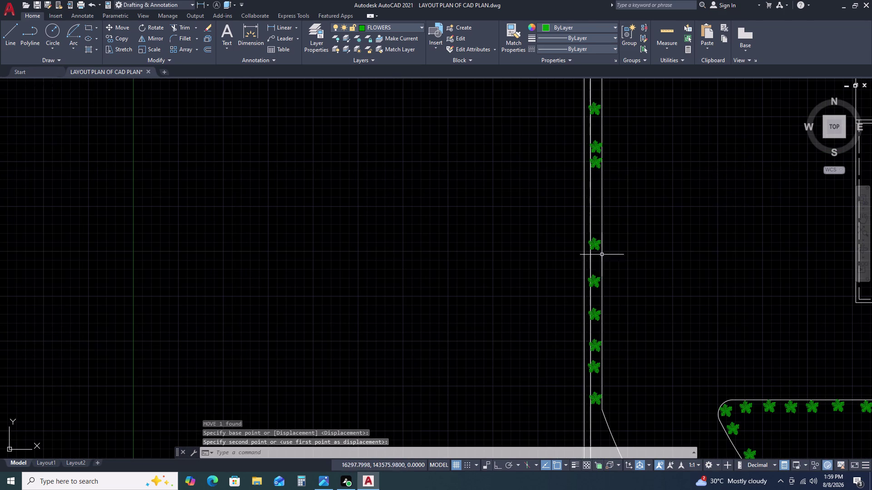
Move another palm block in the bed to its new spot.
click(594, 242)
text(M)
key(space)
click(594, 254)
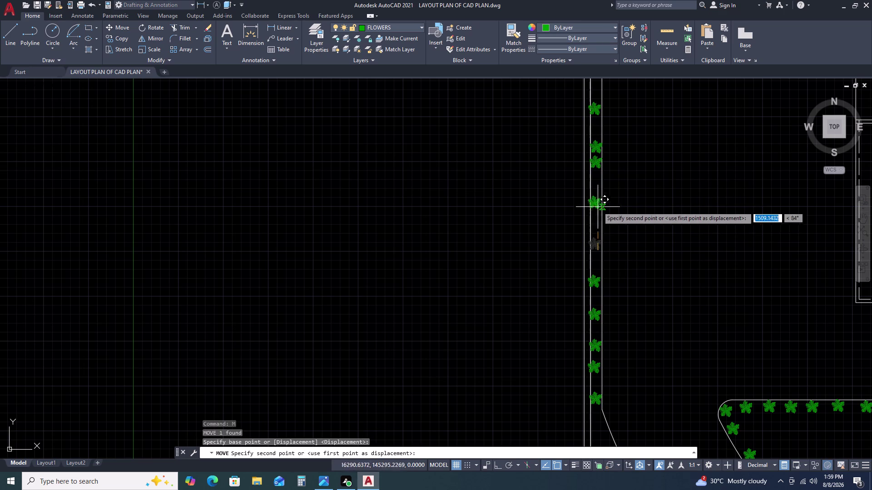
scroll(up, 3)
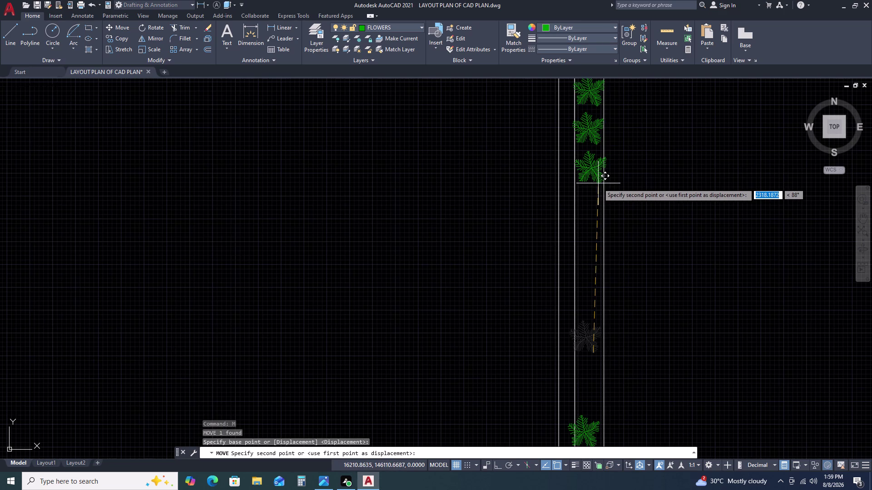
scroll(up, 3)
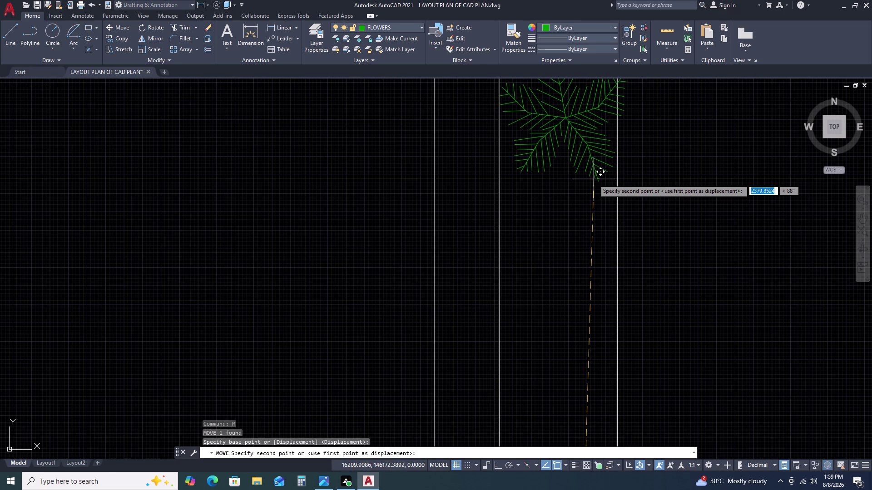
click(592, 180)
scroll(down, 3)
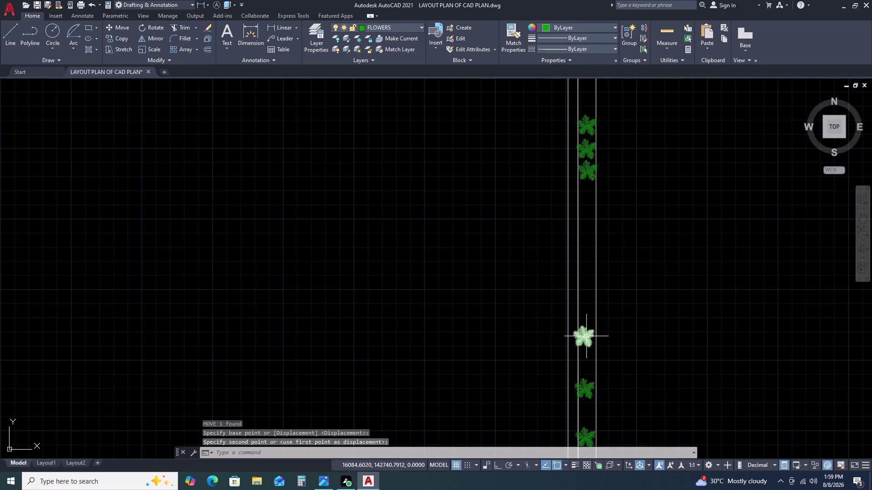
Move the lower palm block further up the bed.
click(583, 341)
key(m)
key(space)
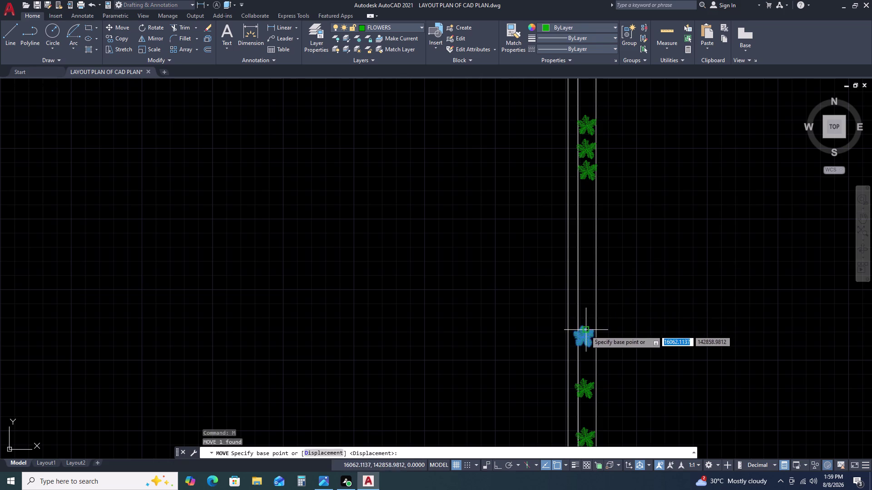
click(585, 330)
scroll(up, 3)
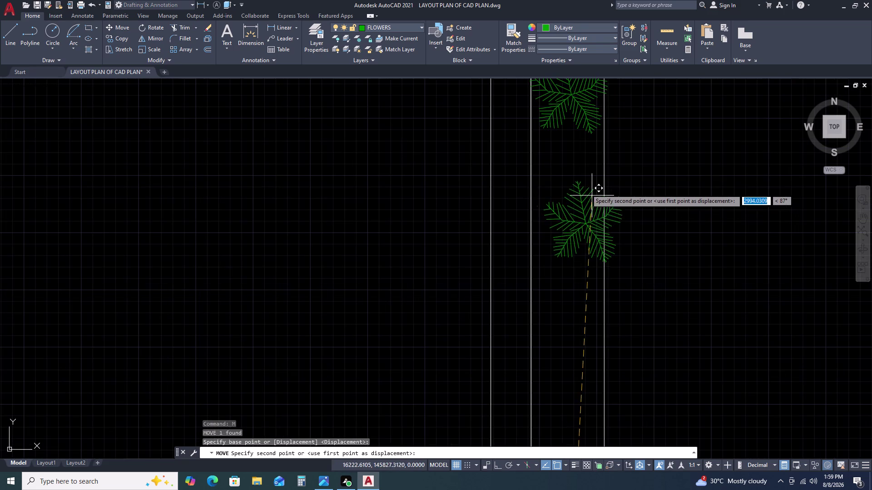
click(574, 156)
Select a palm block and bring up its tree type choices.
scroll(down, 3)
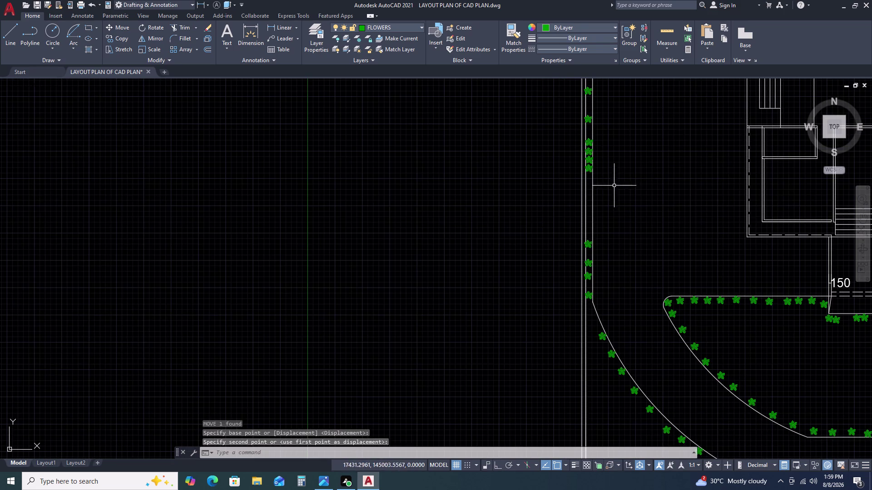
scroll(up, 3)
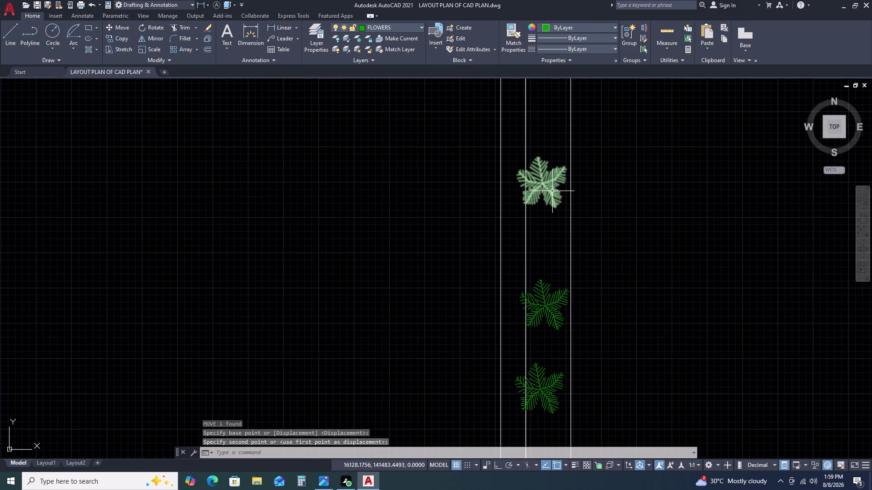
click(551, 185)
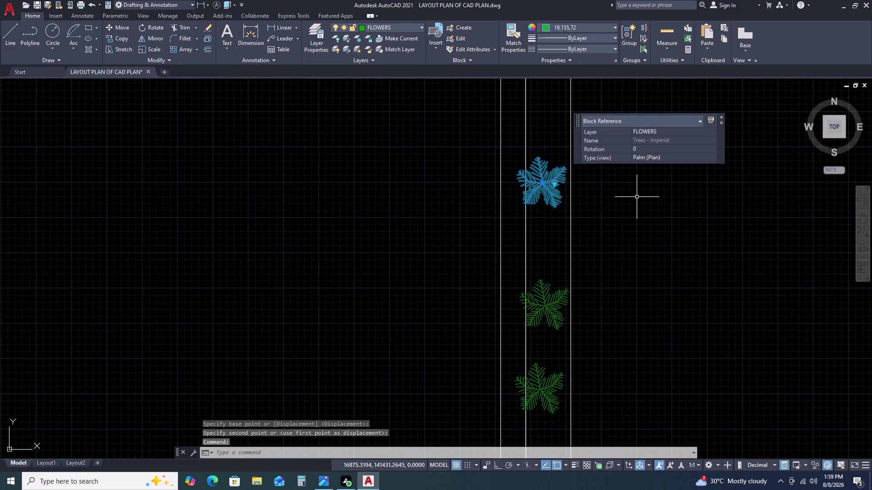
double_click(557, 184)
Switch the block to Shrub (Plan), then Type 1 Evergreen Plan and Elevation.
click(590, 209)
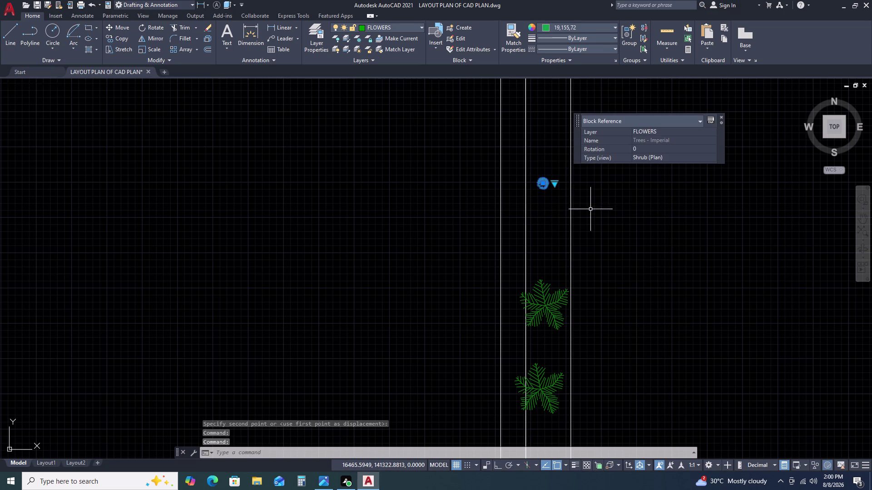
scroll(up, 3)
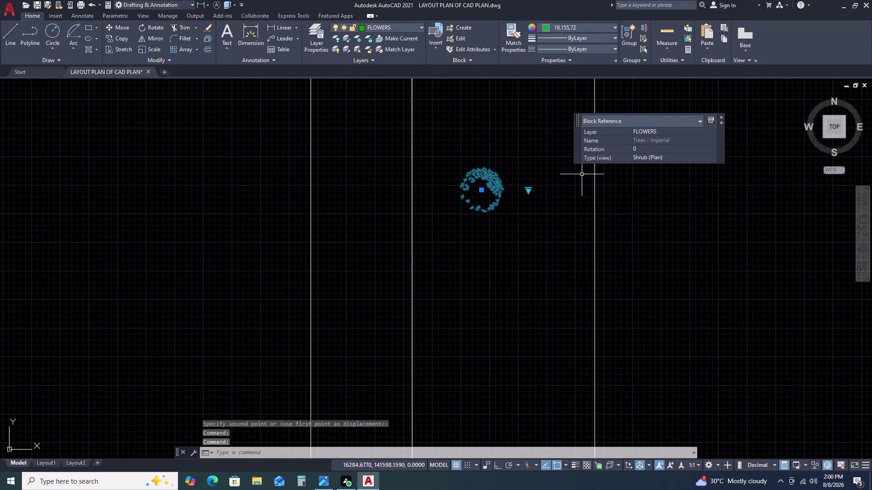
click(528, 191)
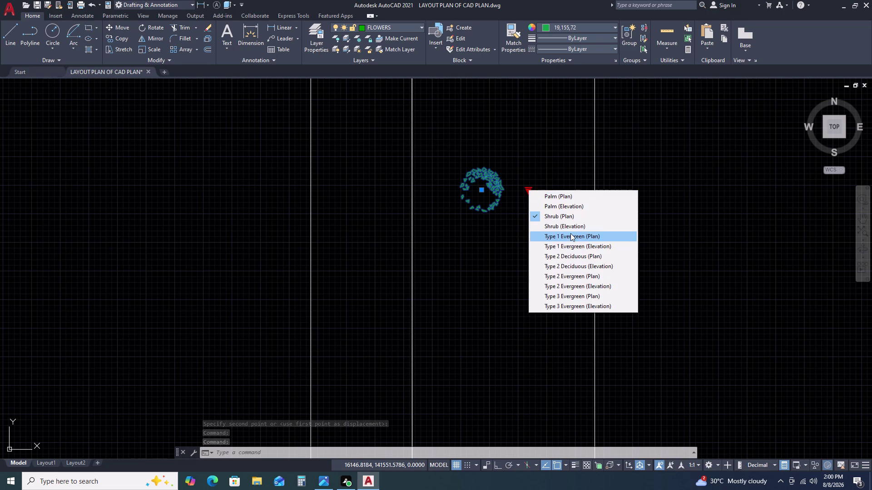
click(571, 233)
click(530, 189)
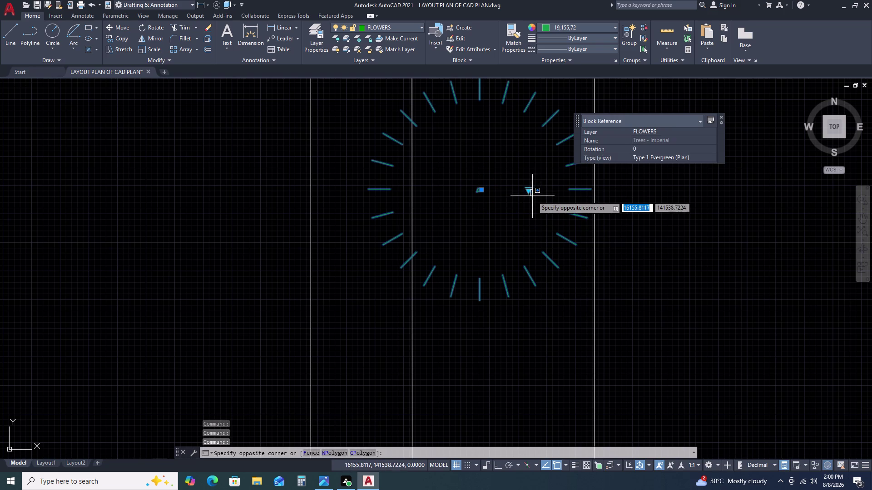
click(527, 190)
click(527, 191)
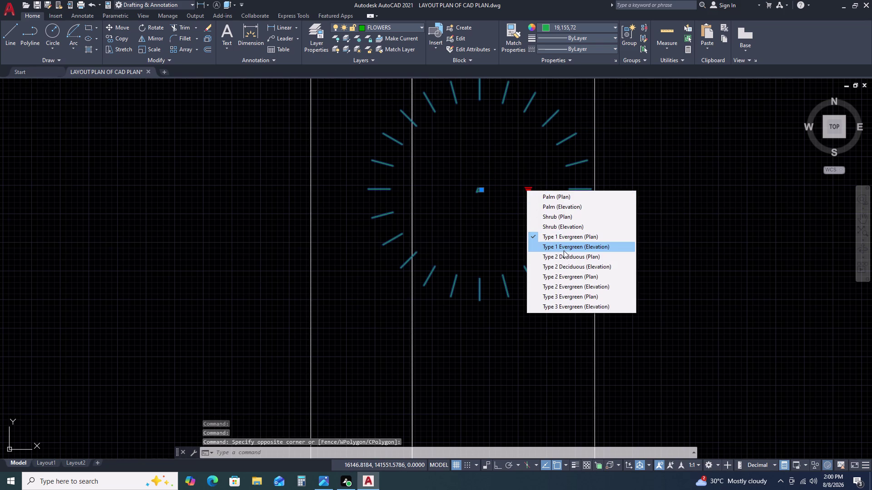
click(564, 249)
Switch the block to Type 2 Deciduous Plan, then Type 2 Deciduous Elevation.
scroll(down, 3)
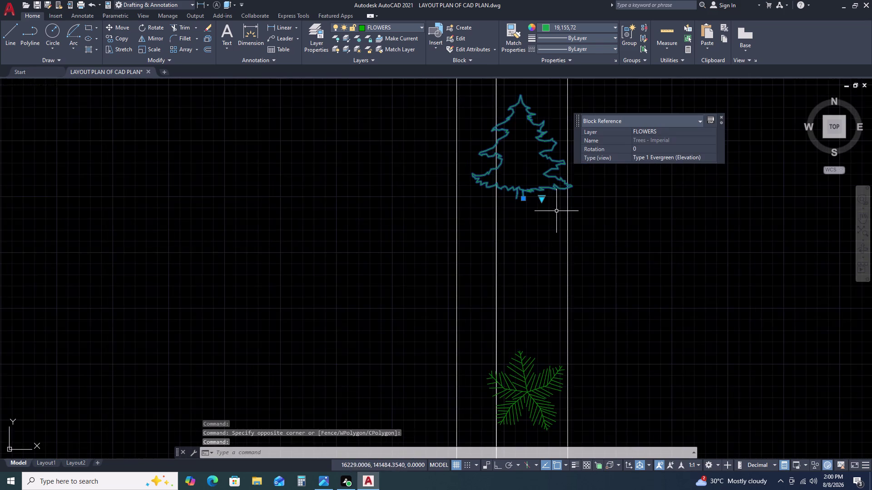
scroll(down, 3)
scroll(down, 3)
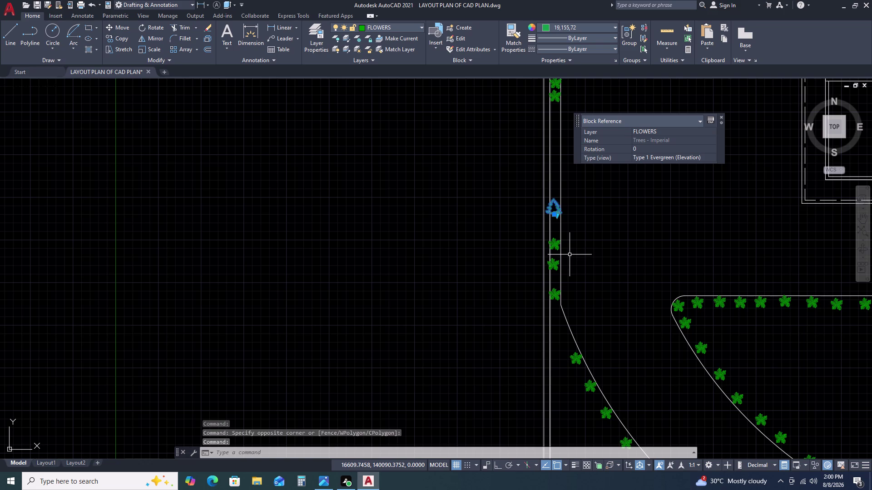
scroll(up, 3)
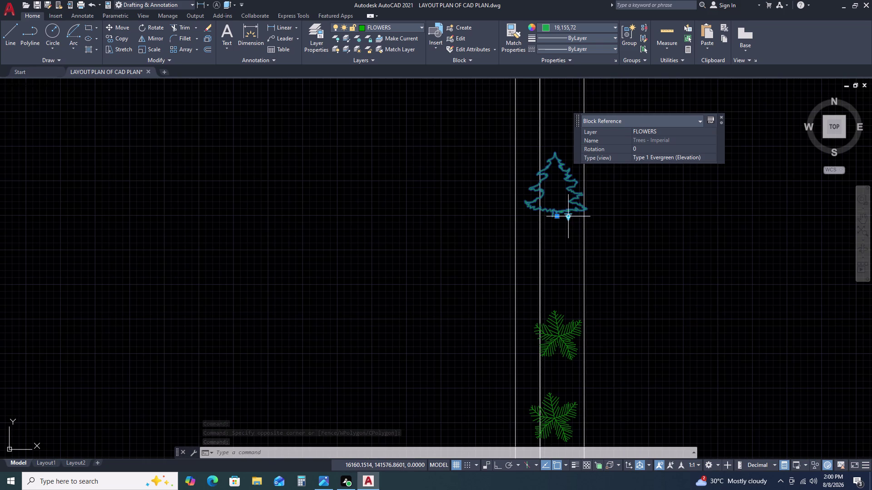
click(569, 215)
click(606, 279)
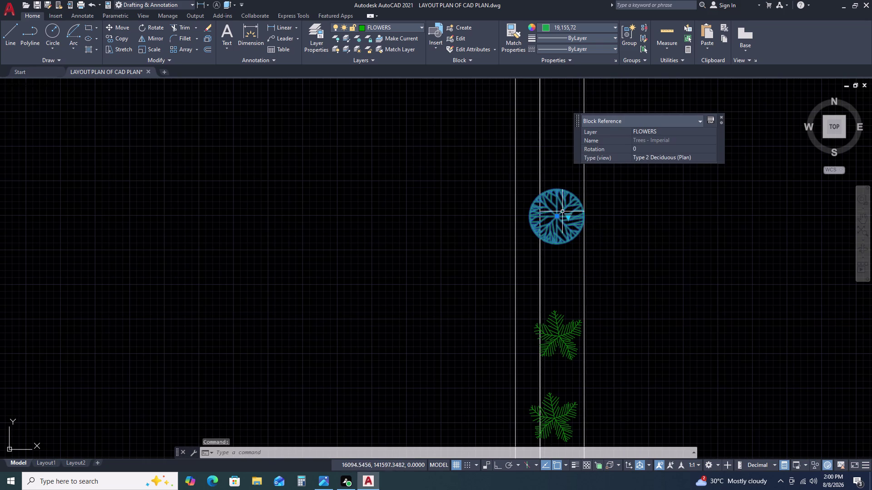
click(567, 215)
click(606, 292)
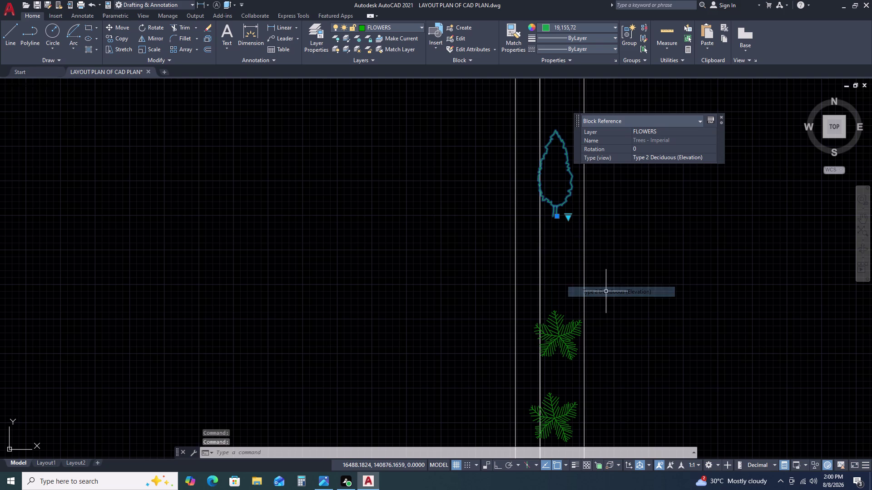
Switch the block to Type 3 Evergreen Plan, then Type 3 Evergreen Elevation.
click(570, 216)
click(568, 218)
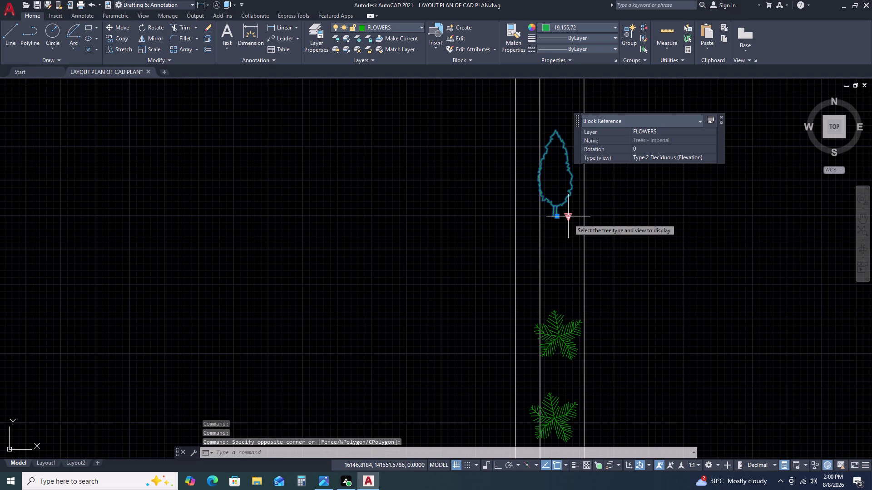
click(568, 219)
click(627, 325)
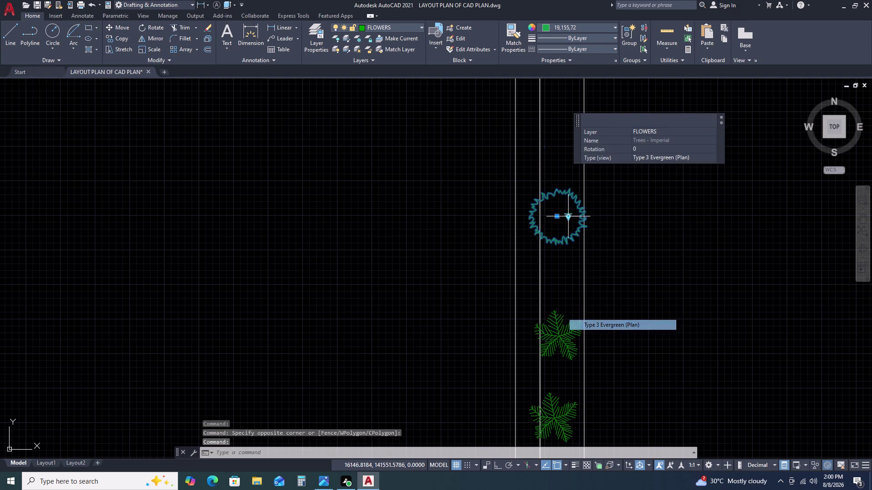
click(567, 217)
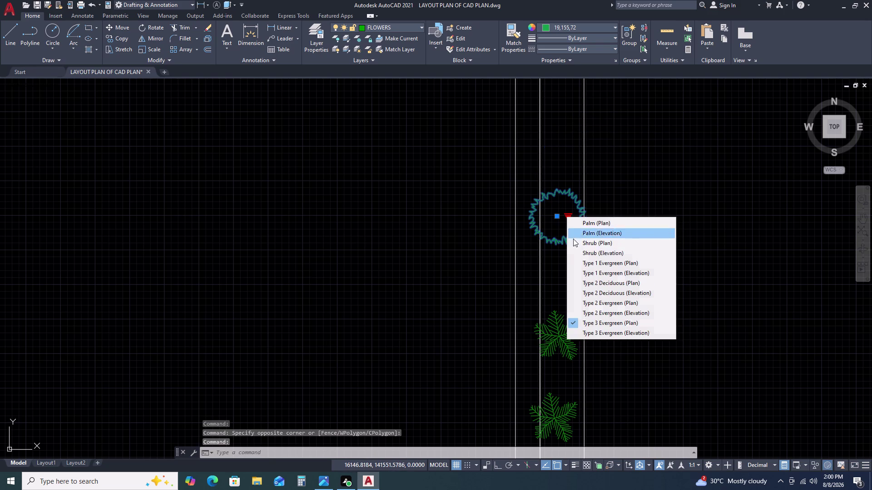
click(629, 334)
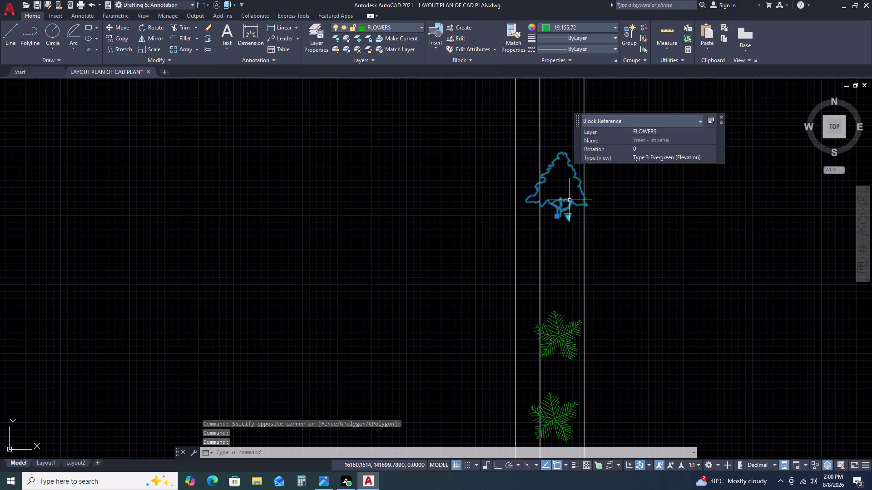
Select the palm tree block in the narrow bed to reposition.
scroll(down, 3)
scroll(down, 3)
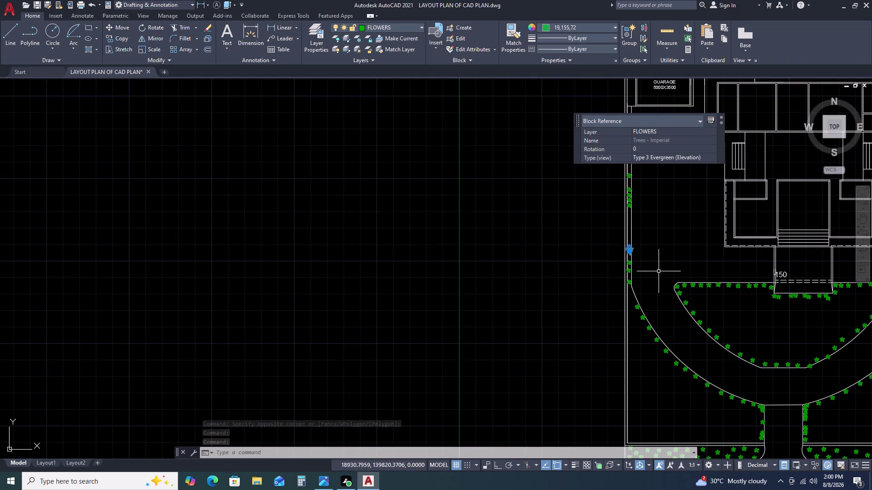
scroll(up, 3)
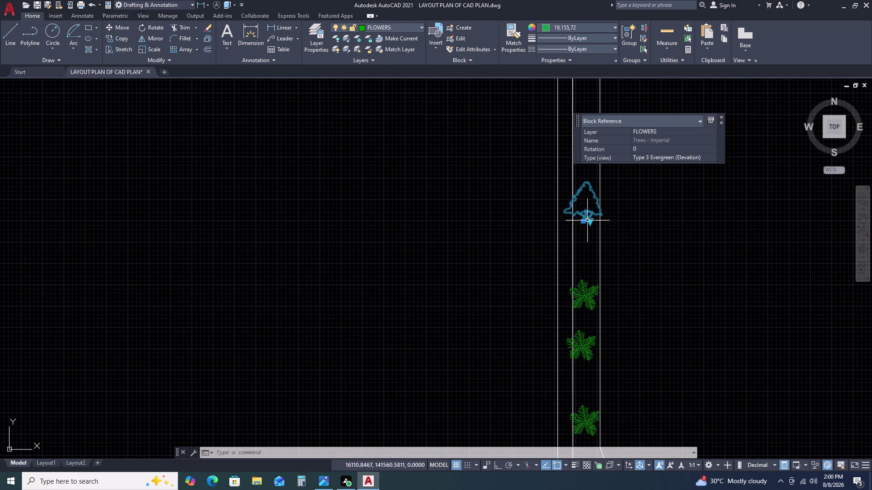
scroll(up, 3)
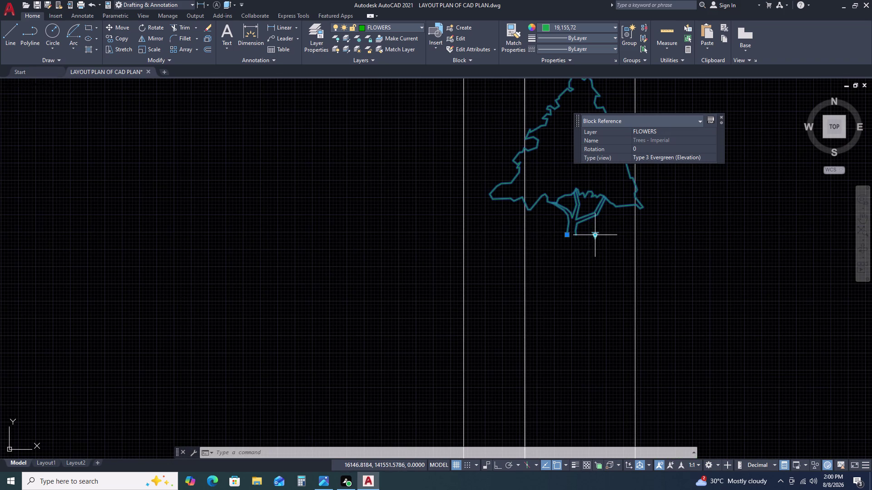
click(596, 236)
click(654, 246)
scroll(down, 3)
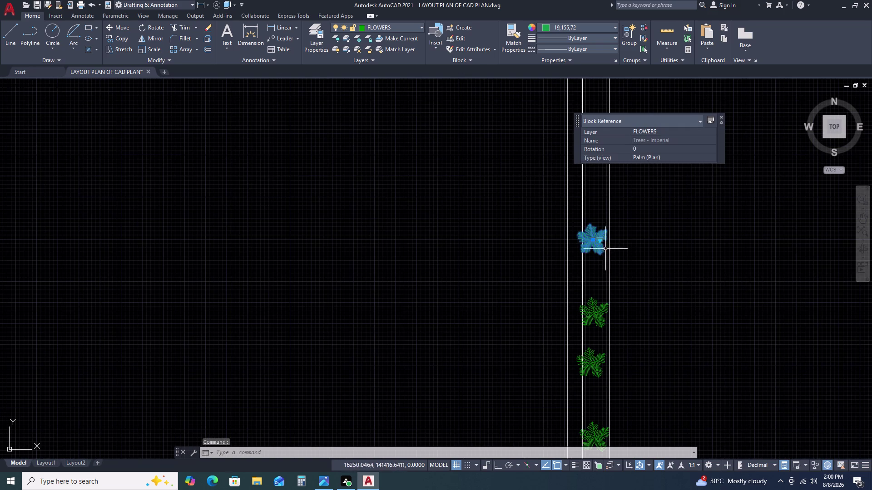
scroll(up, 3)
Move the topmost palm block into line along the side strip.
text(M)
key(space)
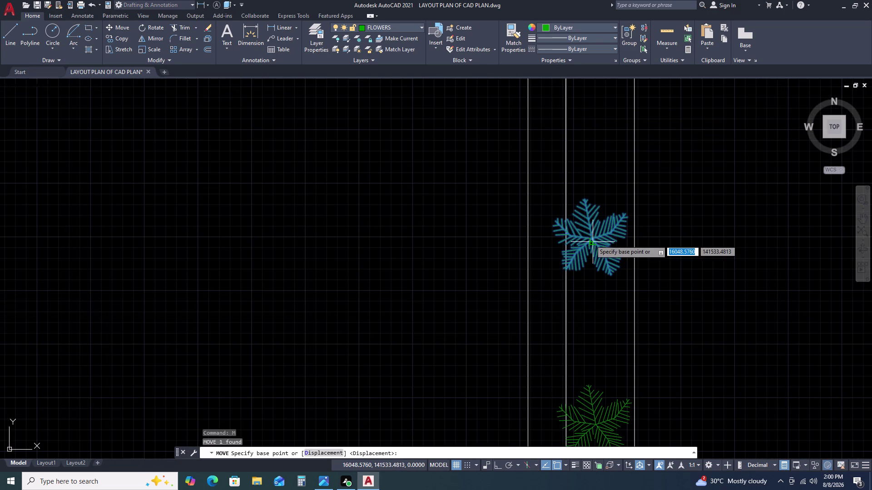
click(591, 241)
scroll(down, 3)
middle_drag(615, 141, 605, 239)
middle_click(602, 257)
scroll(down, 3)
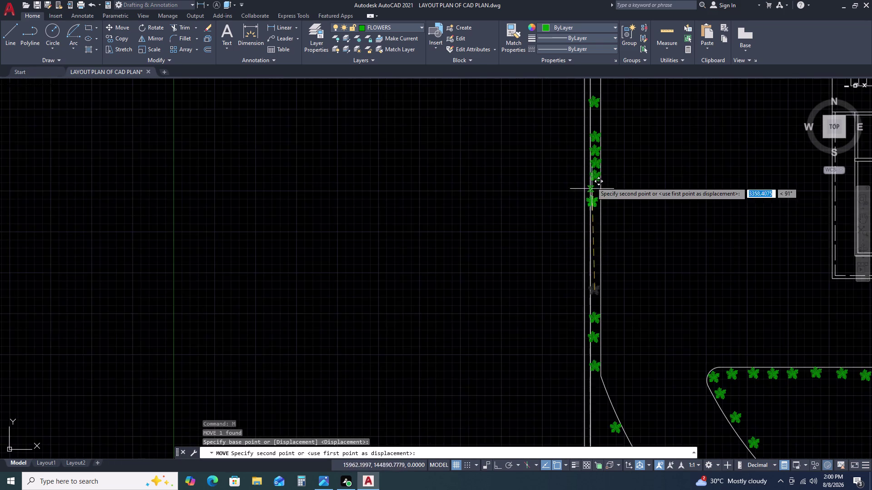
scroll(up, 3)
click(608, 278)
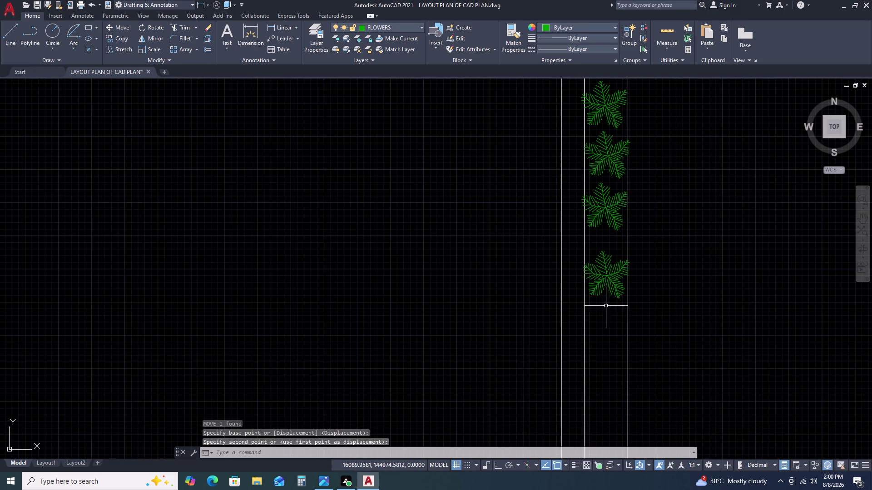
Window-select and delete the three stray palm blocks at the bed's end.
scroll(down, 3)
middle_drag(621, 343, 614, 253)
scroll(down, 3)
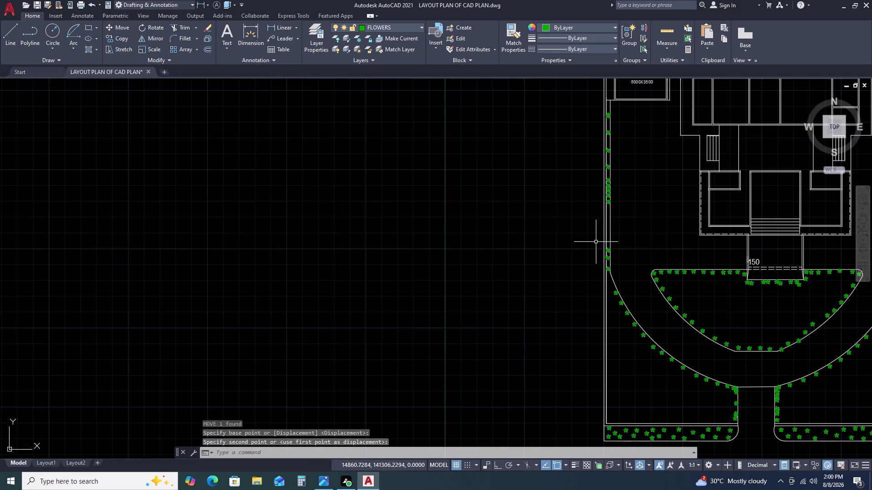
scroll(up, 3)
drag(606, 188, 609, 198)
click(650, 332)
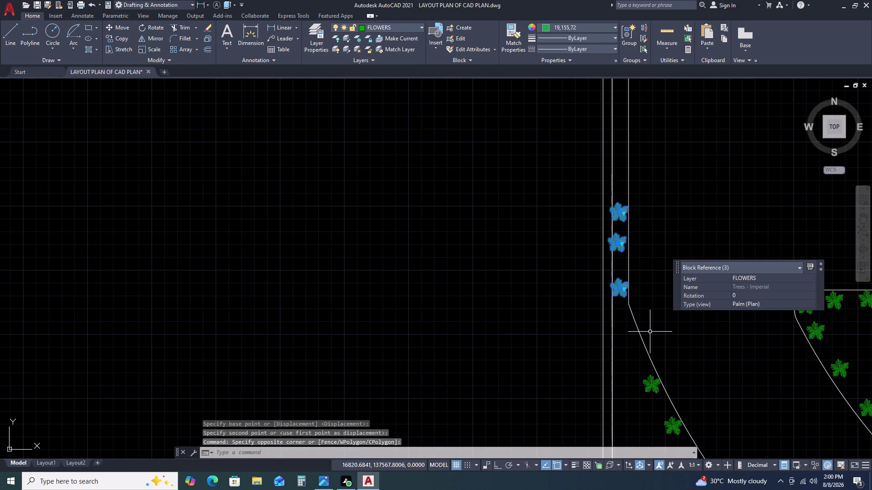
key(Delete)
scroll(down, 3)
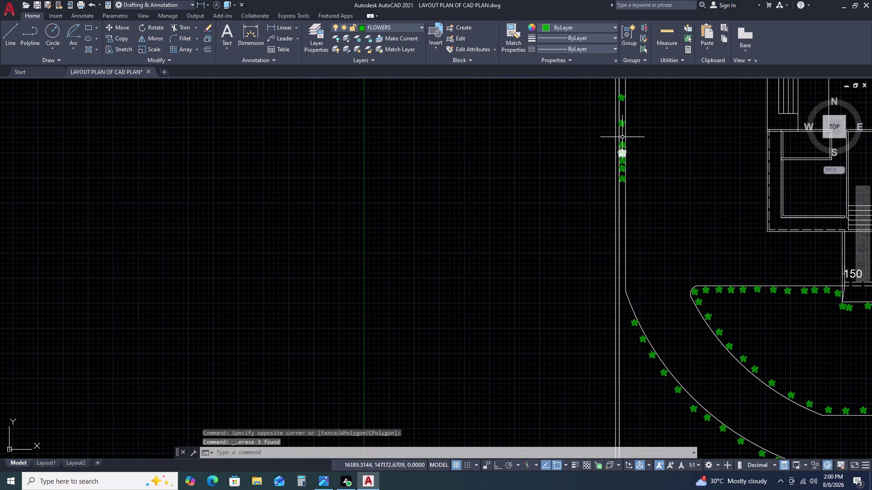
scroll(up, 3)
click(615, 230)
Copy the palm block (CO) into a first run of positions down the left garden strip.
key(c)
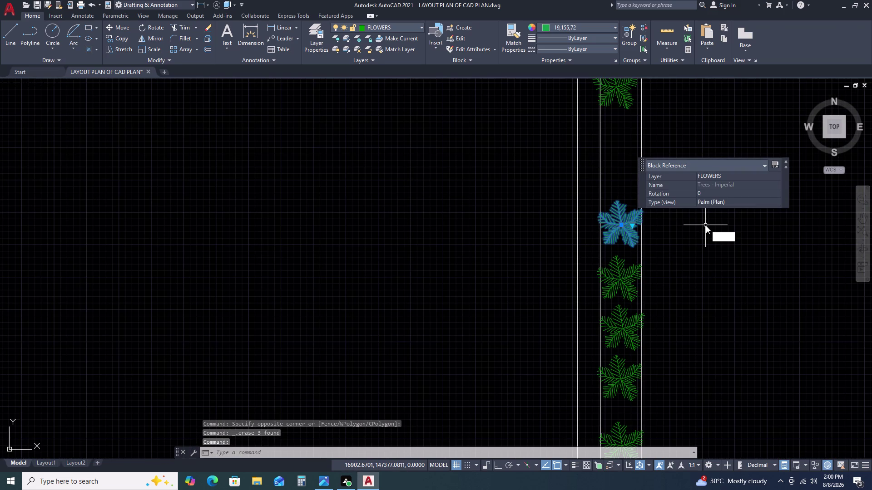
text(O)
key(space)
click(621, 225)
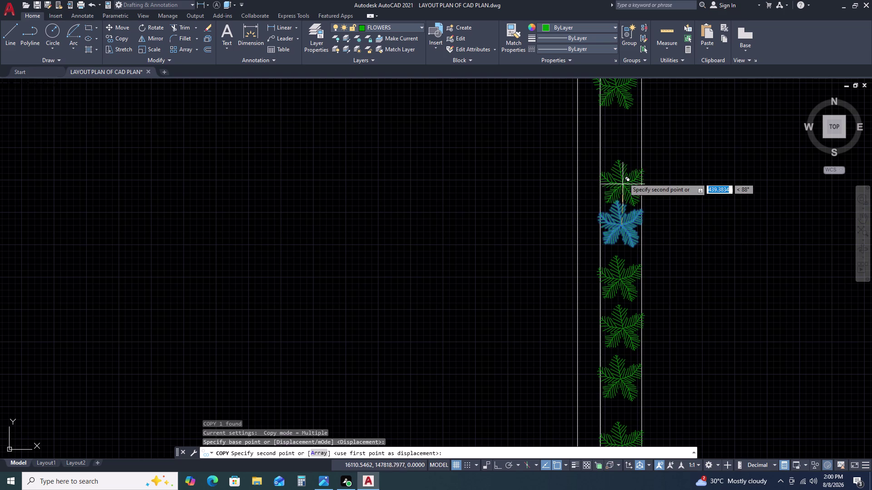
click(623, 160)
scroll(down, 3)
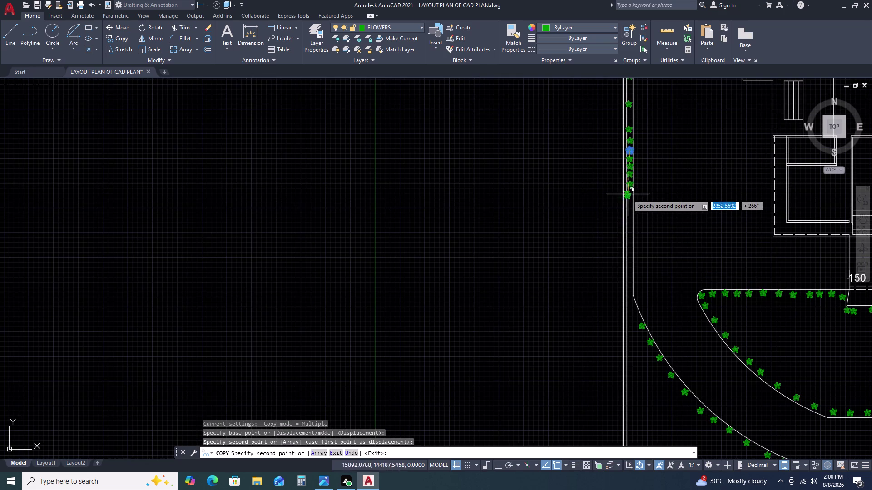
scroll(up, 3)
click(628, 185)
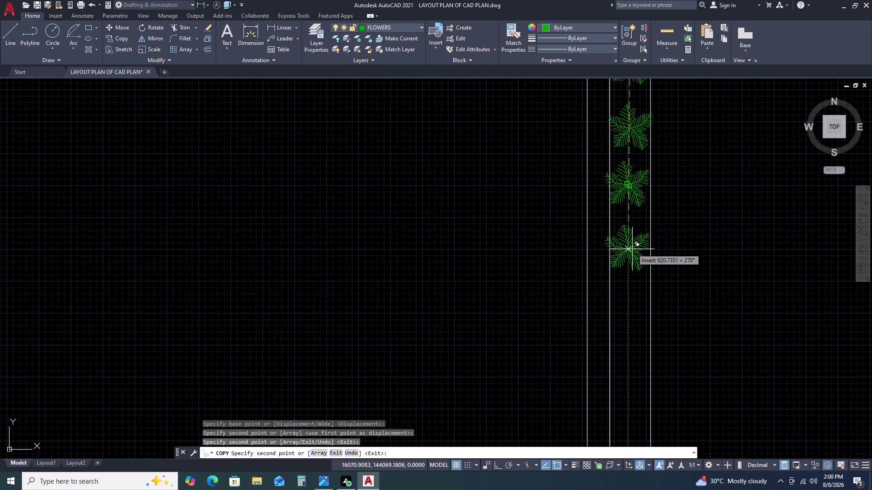
click(633, 250)
click(630, 316)
scroll(down, 3)
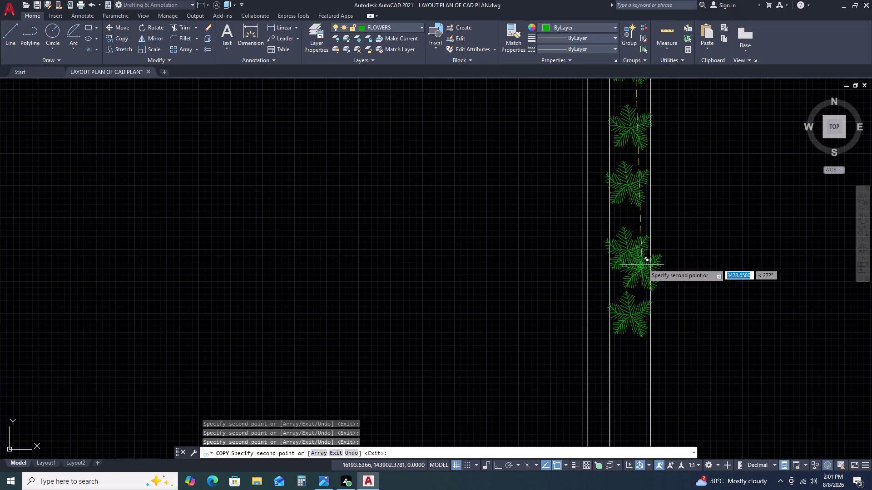
scroll(down, 3)
scroll(up, 3)
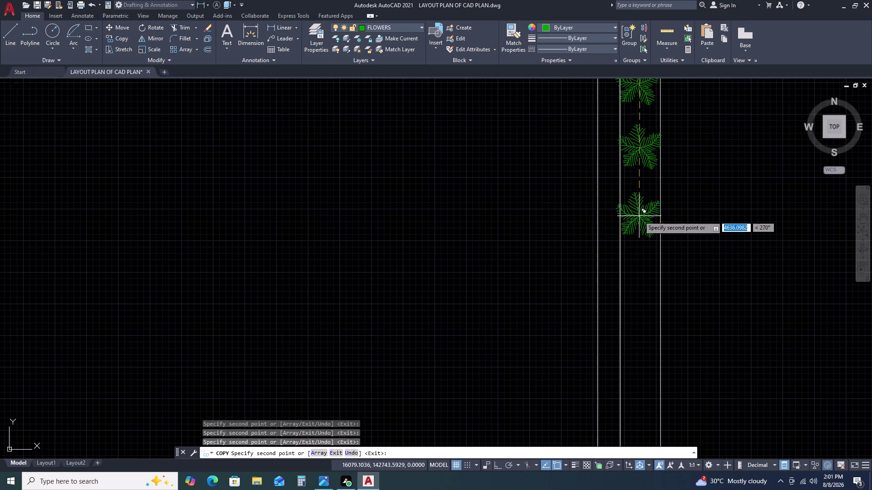
click(639, 216)
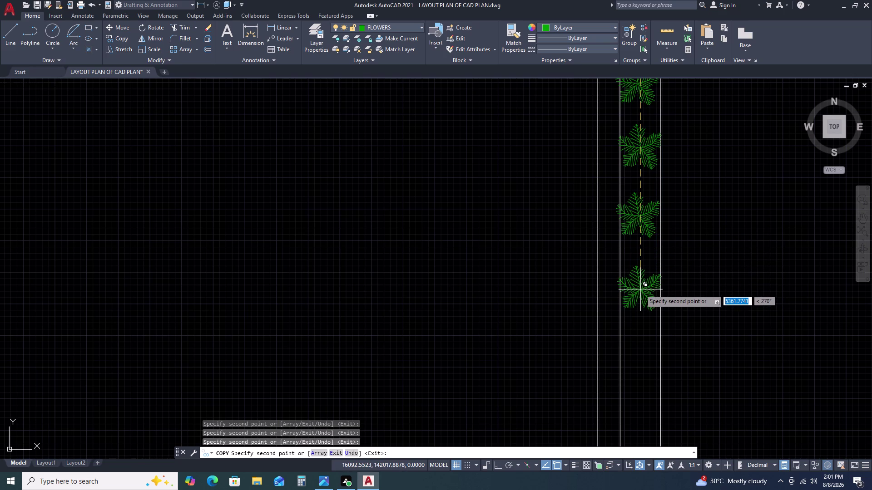
click(640, 290)
scroll(down, 3)
scroll(up, 3)
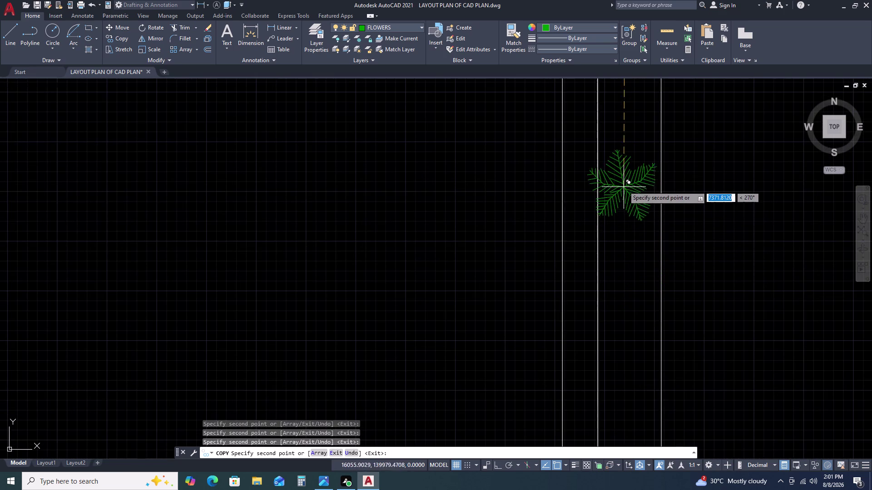
click(633, 153)
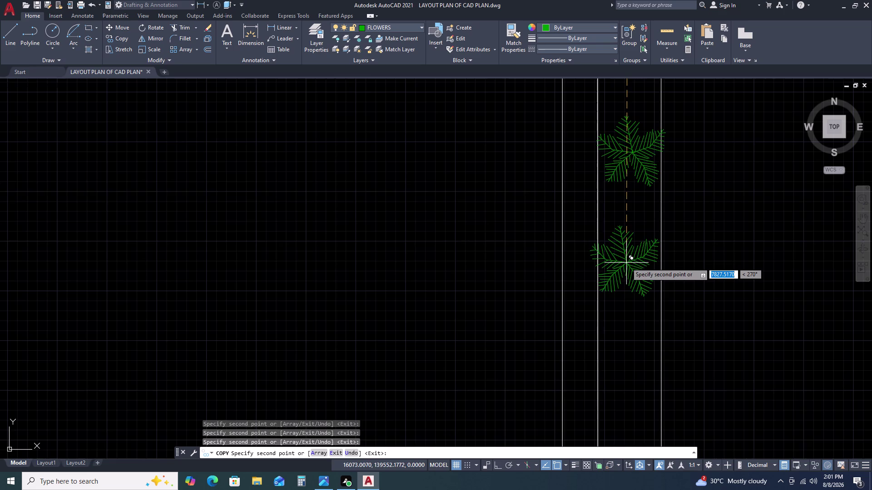
Add more palm copies up the strip toward the garage corner, filling the gaps.
scroll(up, 3)
click(639, 258)
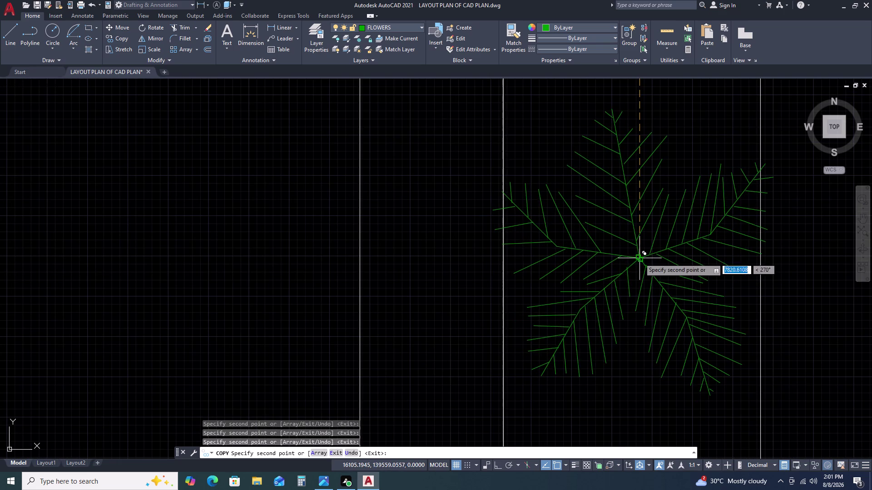
scroll(down, 3)
click(641, 298)
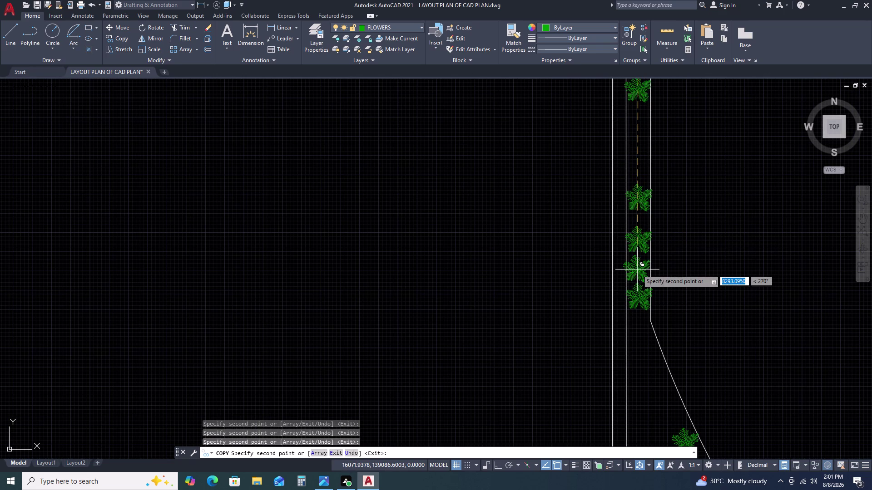
click(637, 270)
click(640, 157)
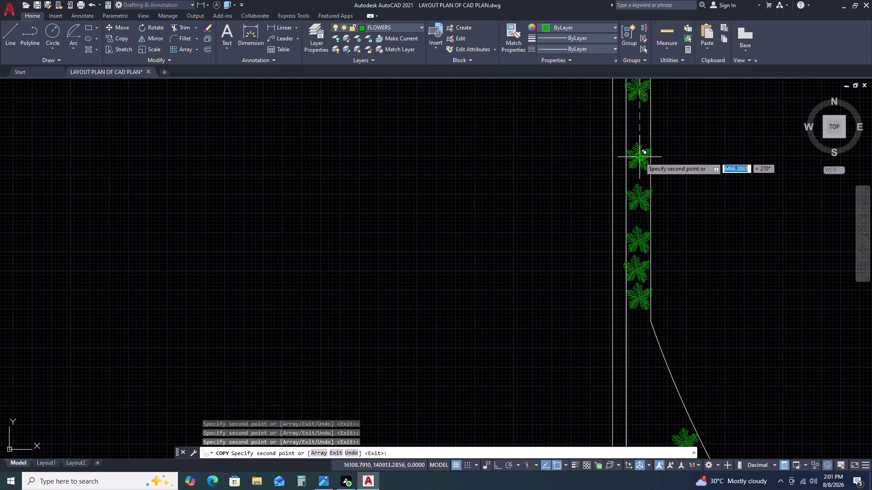
click(641, 115)
scroll(down, 3)
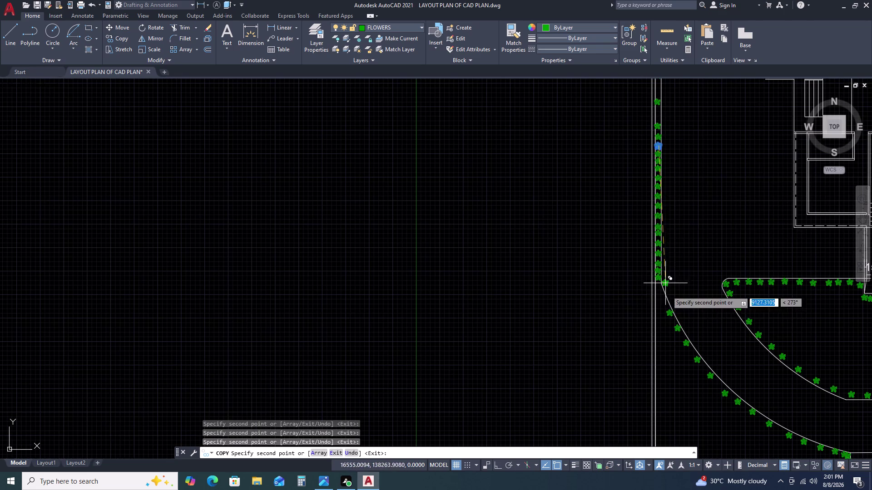
middle_drag(682, 119, 681, 119)
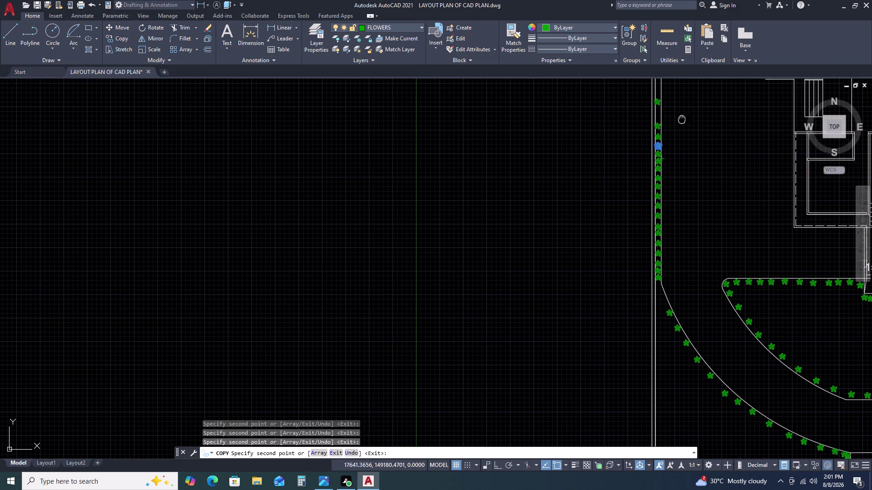
middle_drag(682, 120, 635, 211)
scroll(up, 3)
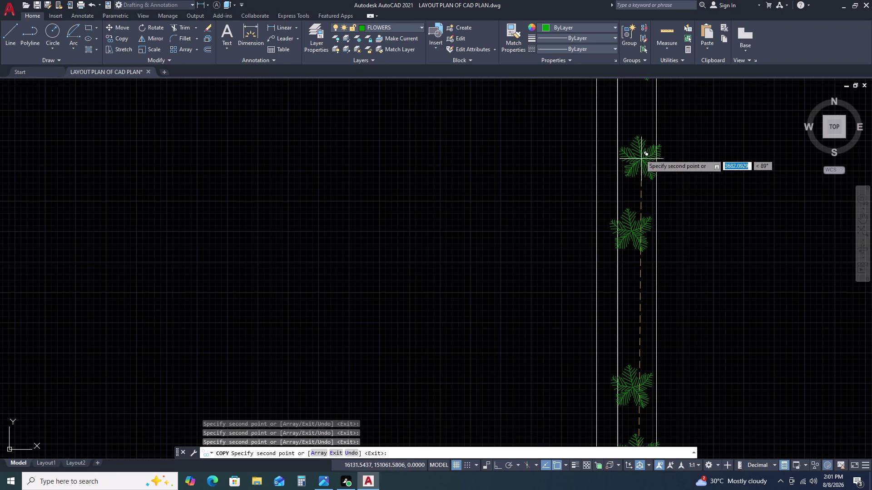
double_click(637, 141)
click(637, 303)
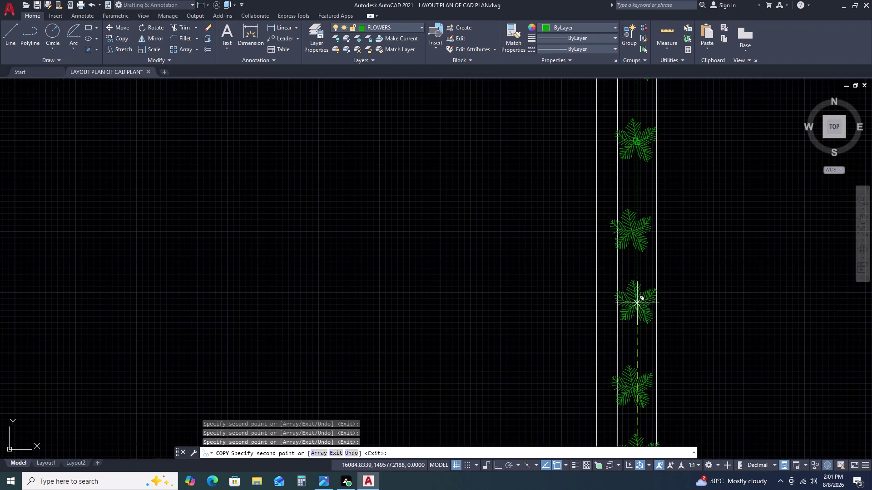
scroll(down, 3)
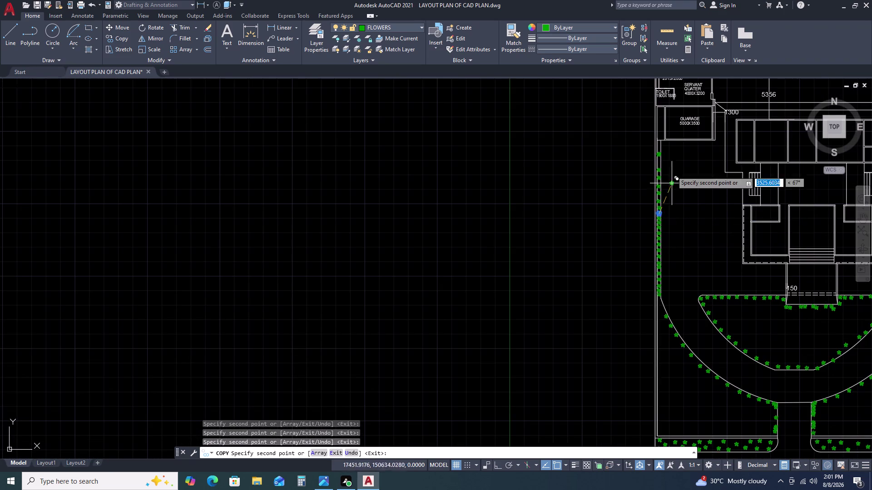
scroll(up, 3)
click(640, 153)
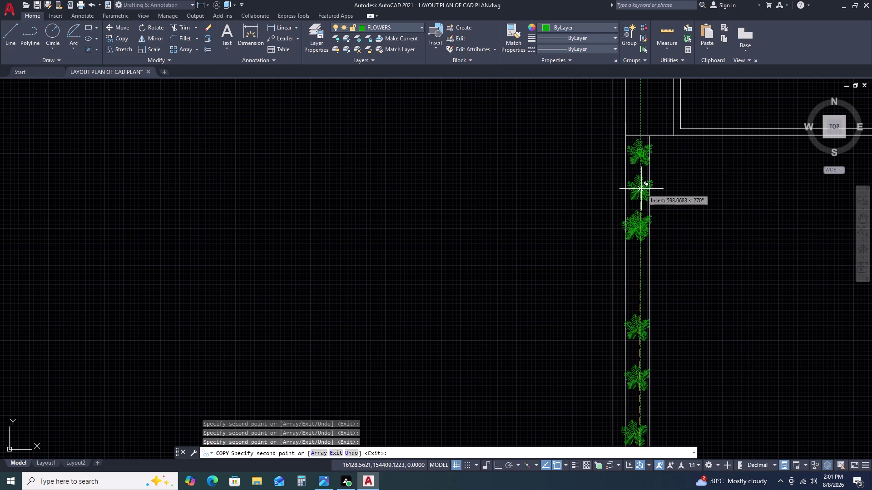
click(641, 189)
click(639, 171)
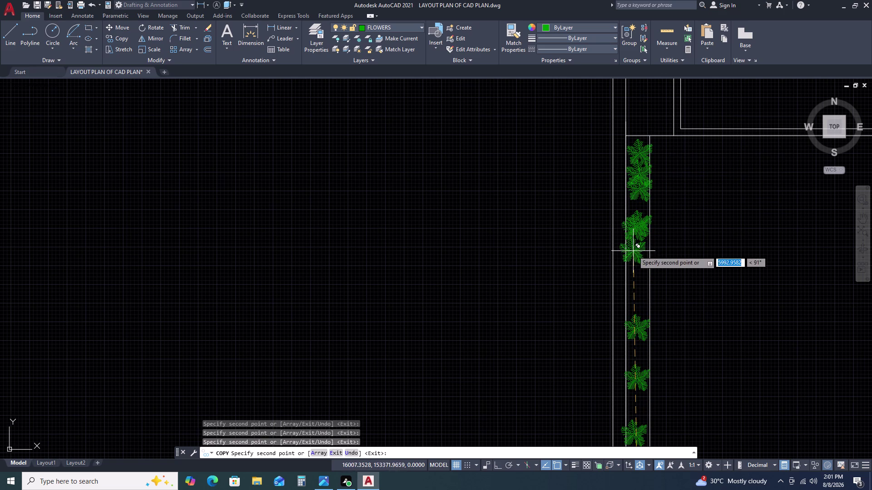
click(633, 252)
click(632, 304)
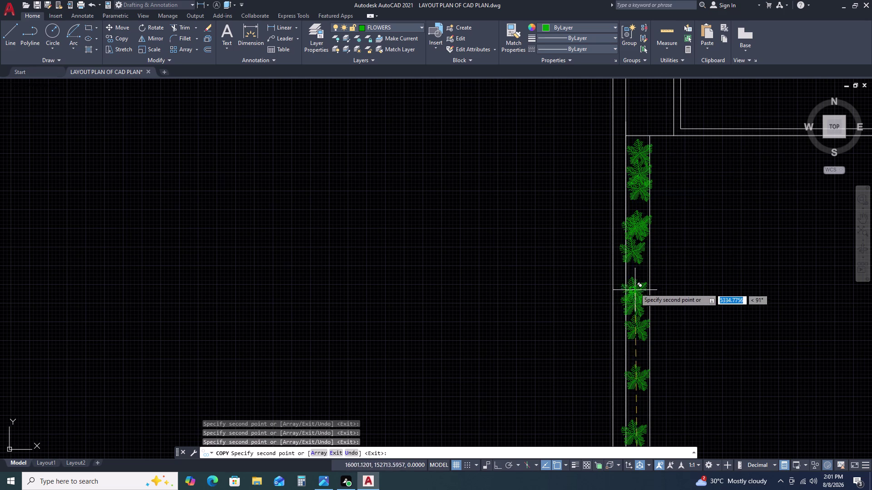
click(638, 278)
Place the last palm copies beside the garage and end the copy command.
middle_drag(660, 115, 625, 196)
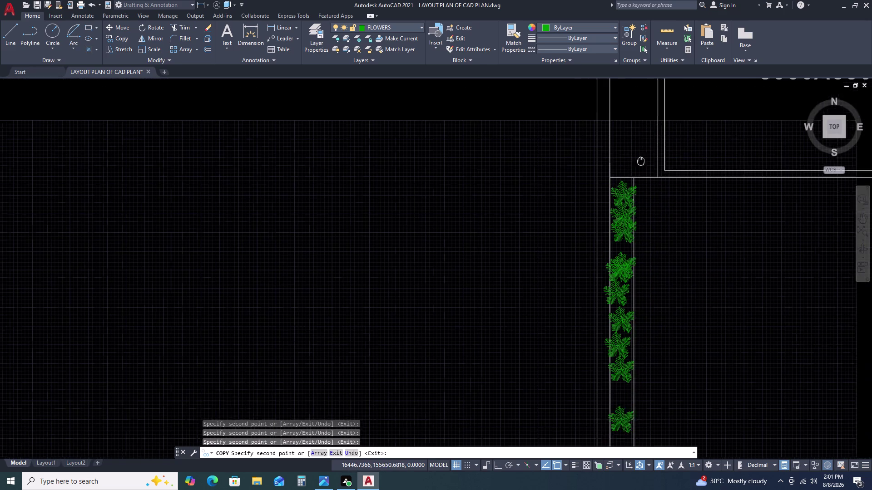
middle_click(619, 208)
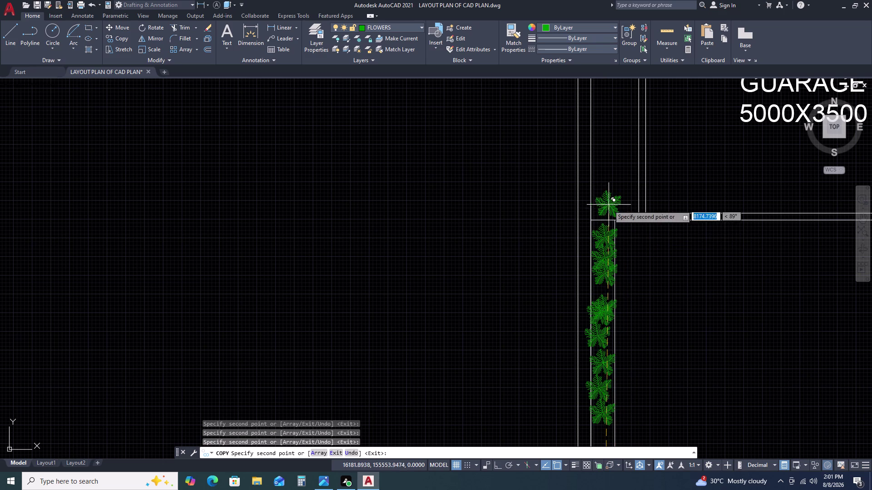
click(610, 208)
double_click(627, 178)
click(624, 120)
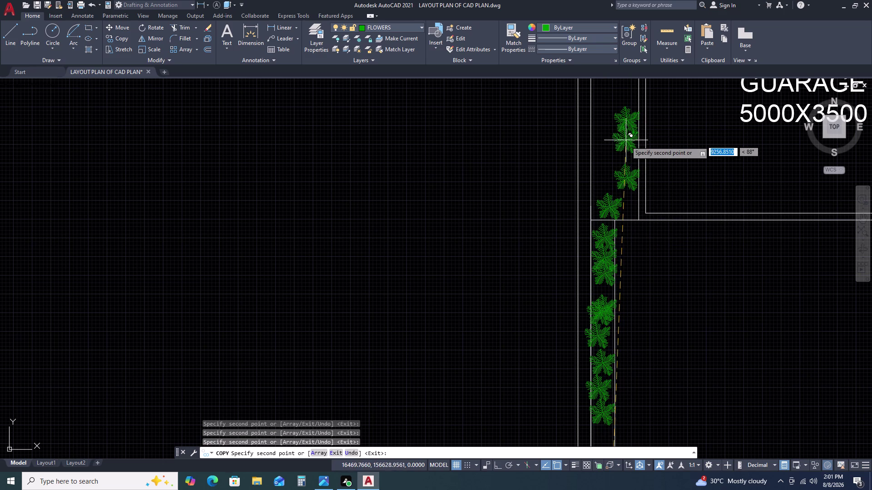
click(626, 152)
scroll(down, 3)
middle_drag(707, 282, 663, 239)
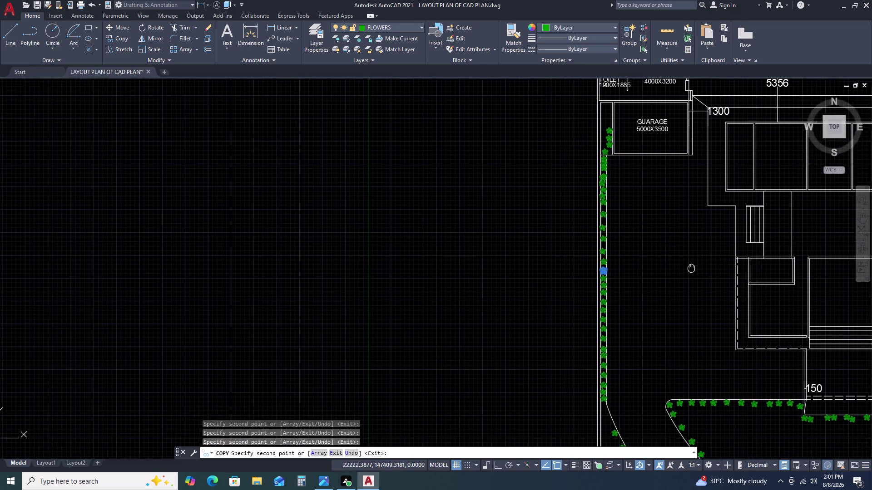
middle_drag(663, 239, 598, 192)
middle_drag(567, 175, 552, 169)
key(Escape)
middle_drag(665, 353, 629, 267)
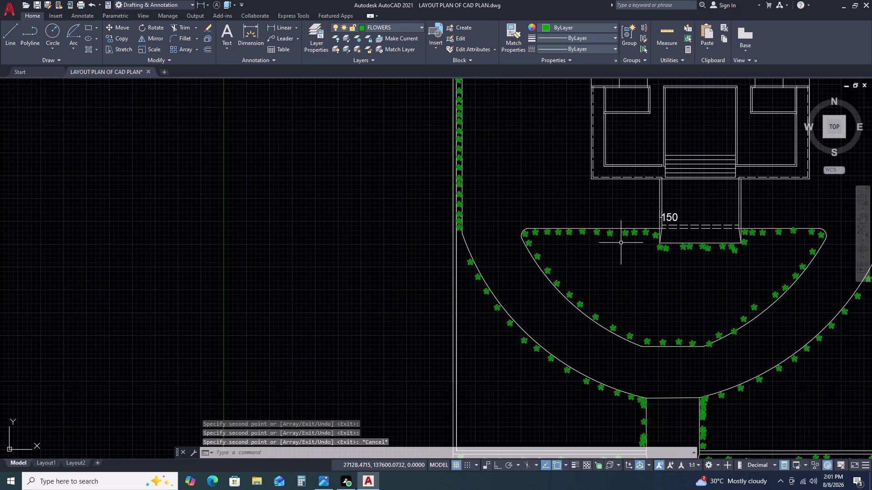
Copy a selected palm (CO) at intervals along the inner bed's top edge.
scroll(up, 3)
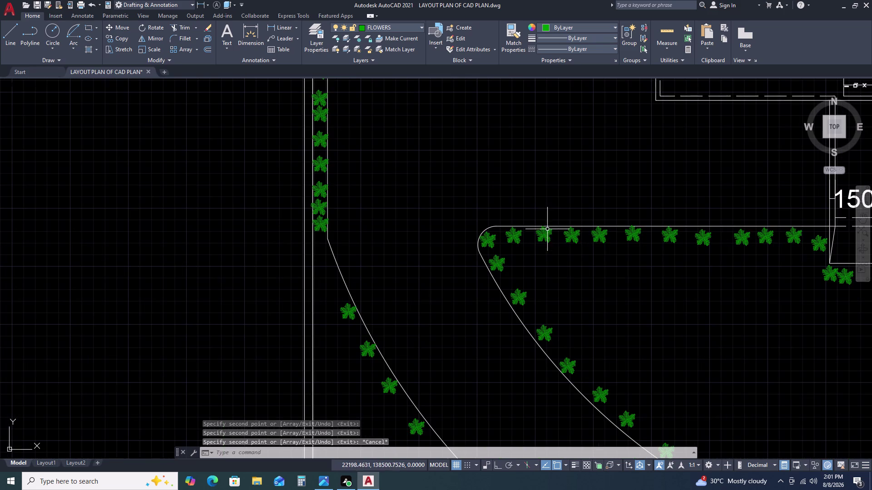
click(569, 237)
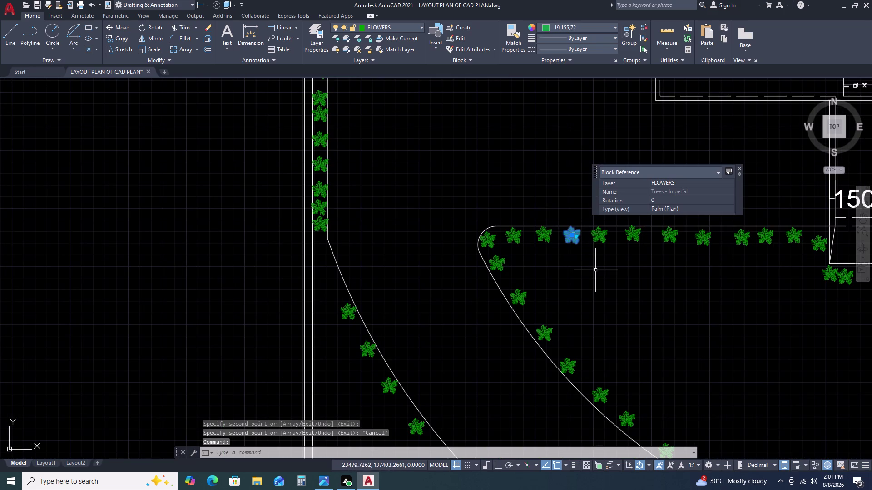
key(c)
text(O)
key(space)
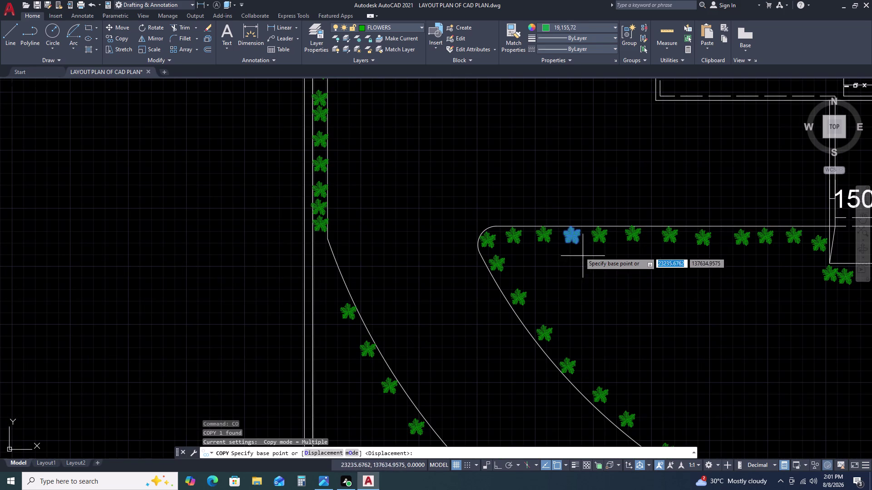
click(572, 236)
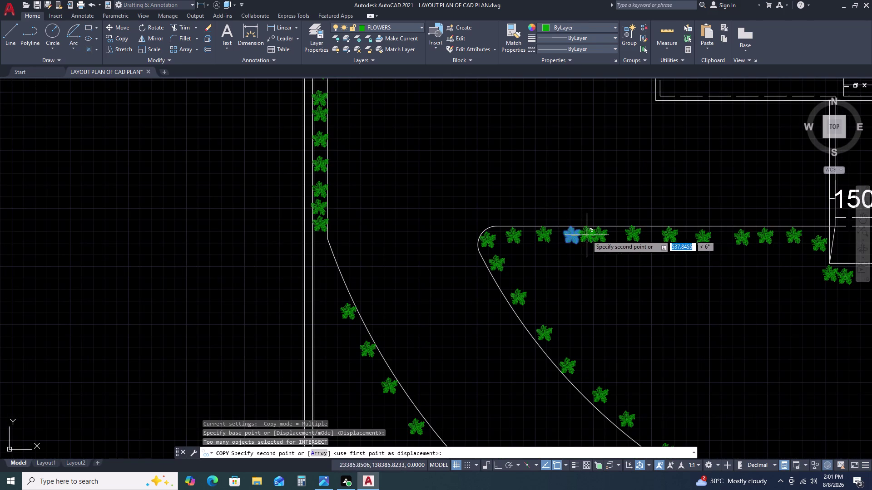
click(587, 235)
double_click(613, 235)
click(655, 234)
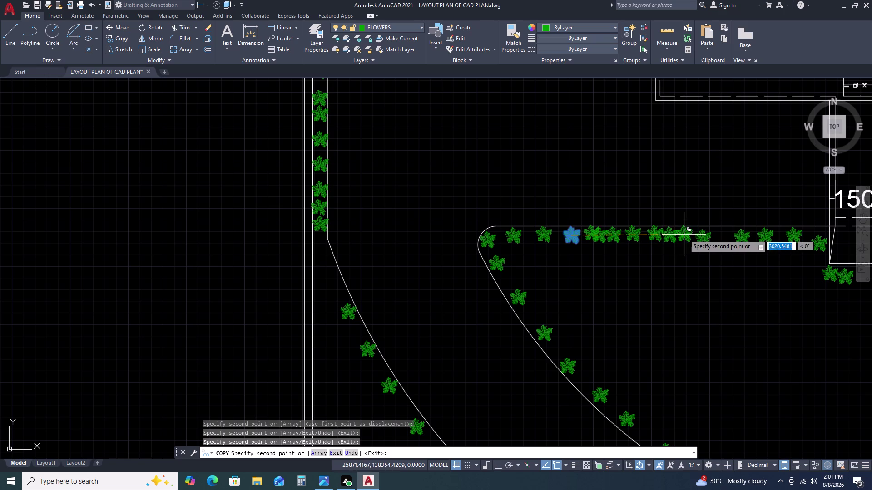
double_click(684, 235)
click(721, 234)
click(752, 234)
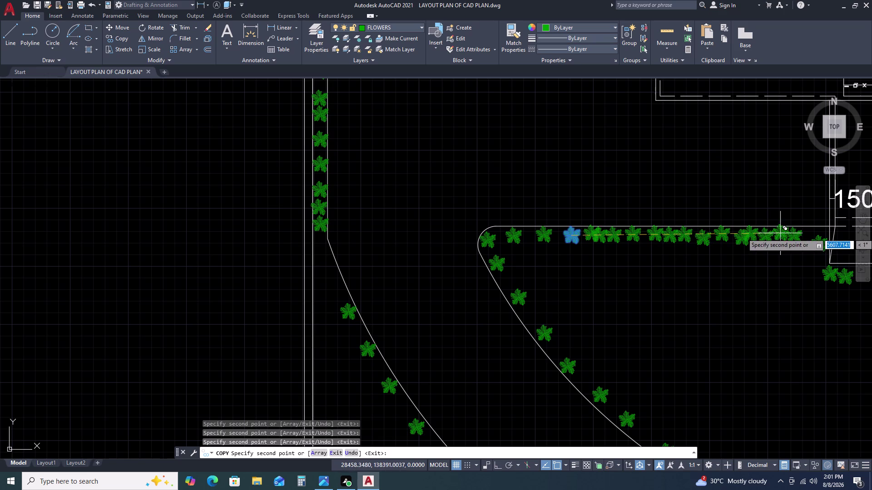
double_click(781, 234)
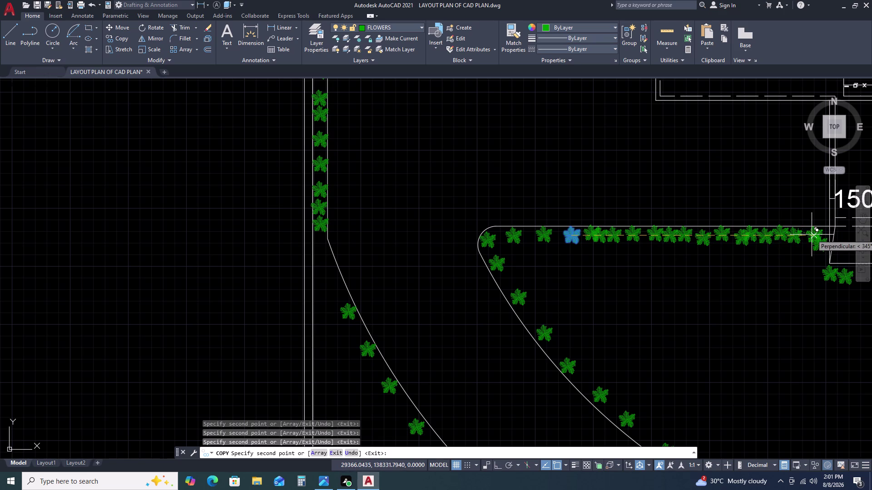
click(811, 234)
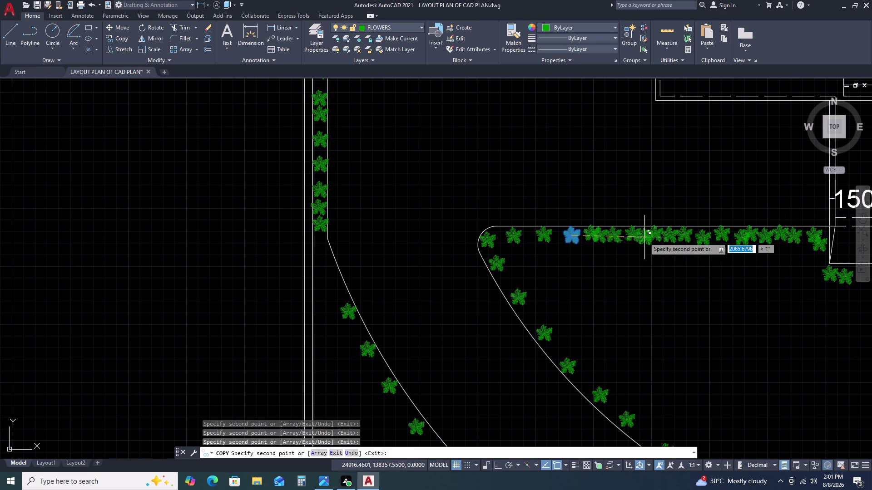
click(555, 236)
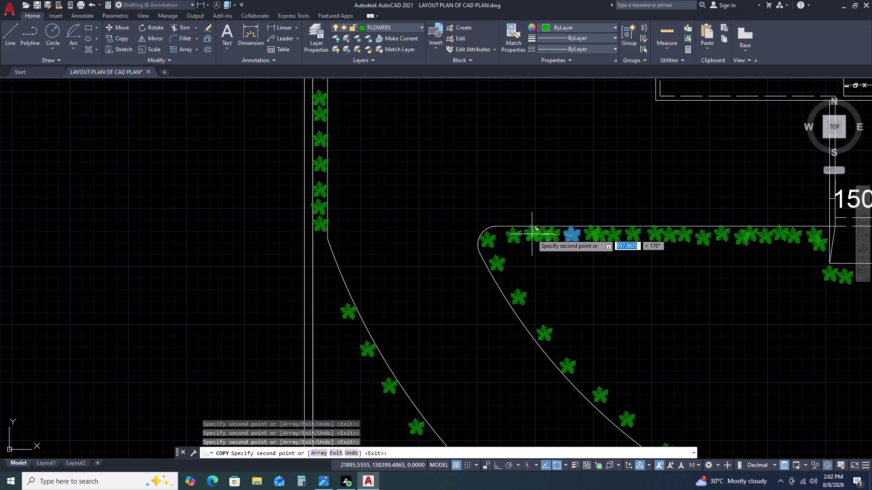
click(532, 234)
click(499, 234)
click(504, 233)
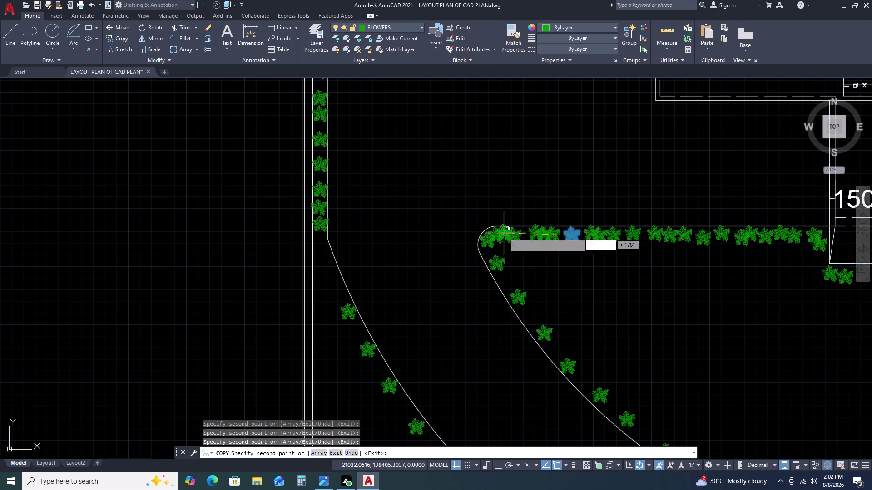
Add palm copies around the bed's left corner and down its curved side.
click(500, 282)
click(493, 254)
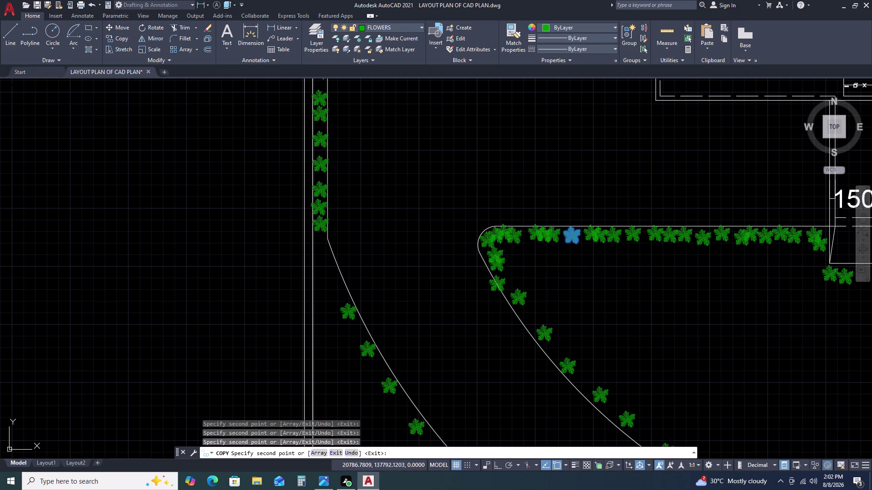
double_click(505, 279)
click(537, 319)
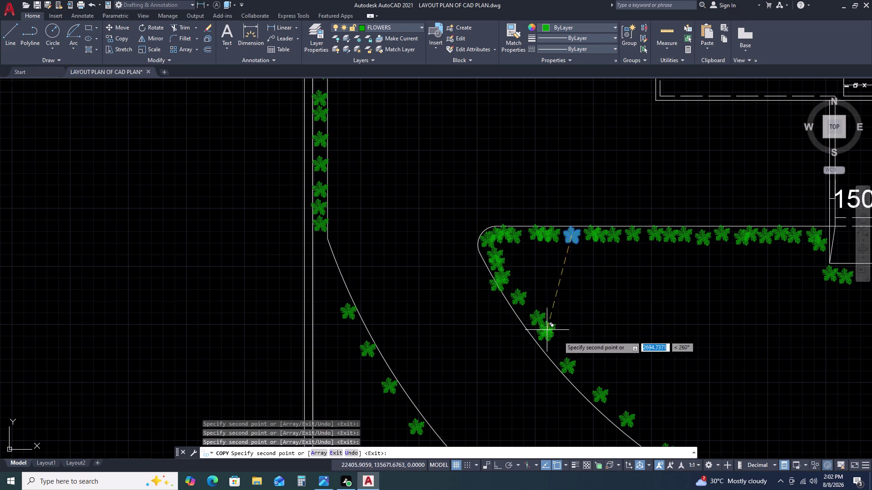
middle_drag(578, 339, 535, 254)
scroll(up, 3)
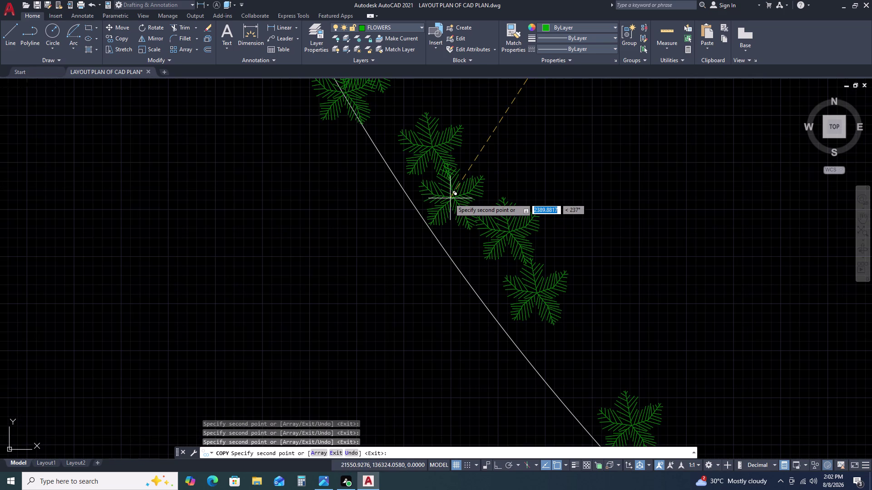
click(449, 198)
click(394, 112)
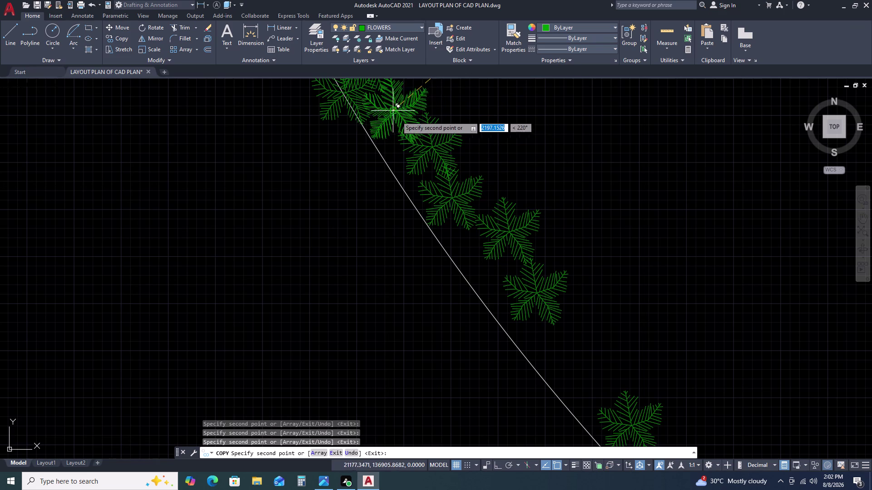
click(555, 348)
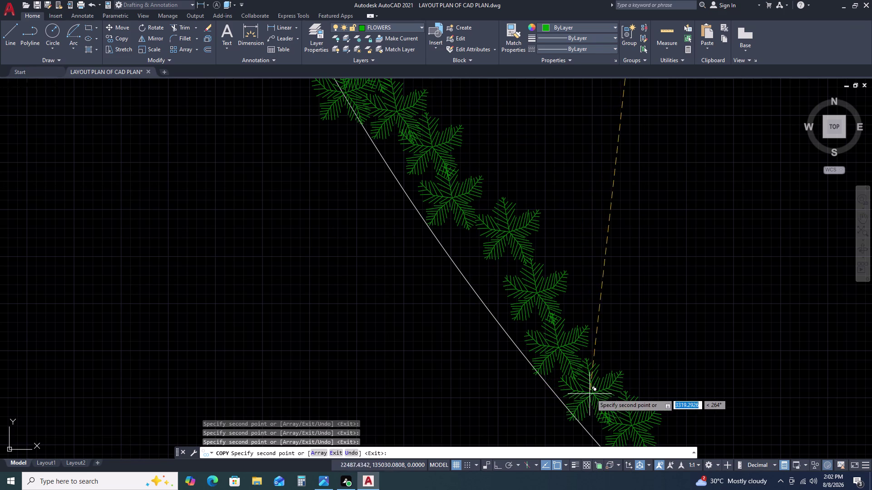
click(592, 394)
middle_drag(664, 388, 552, 206)
middle_drag(544, 177, 543, 171)
scroll(down, 3)
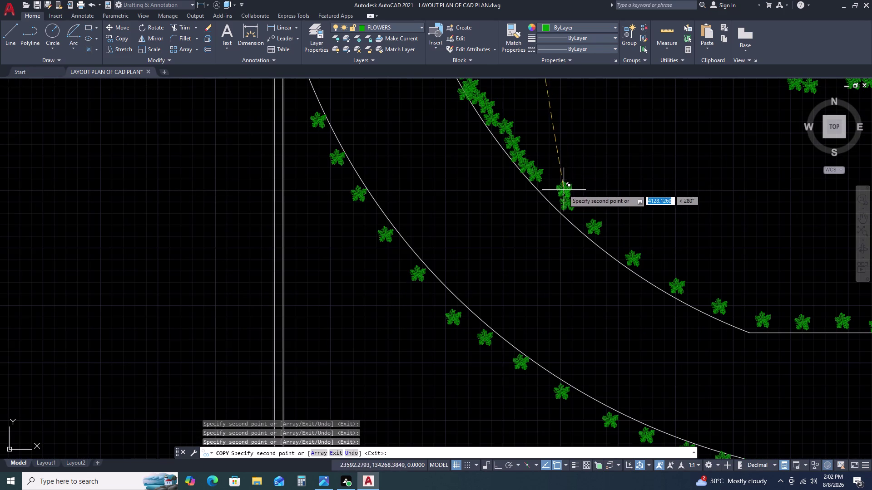
click(550, 185)
click(581, 215)
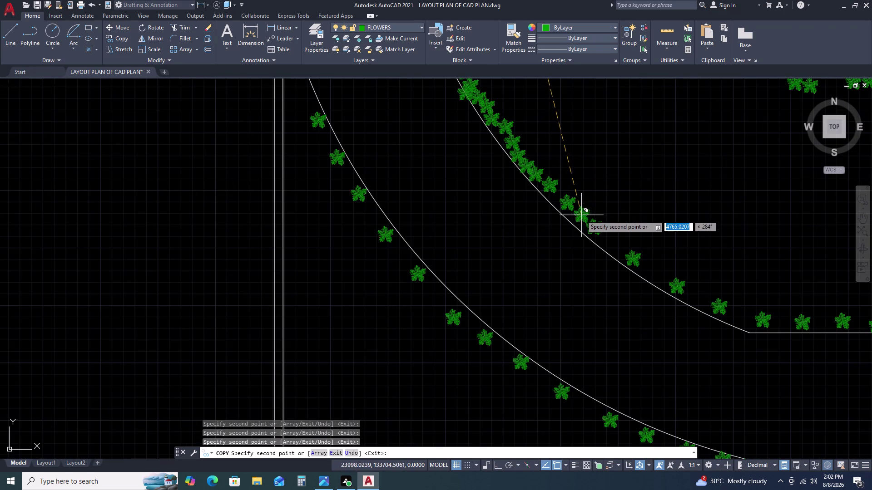
click(613, 243)
double_click(661, 278)
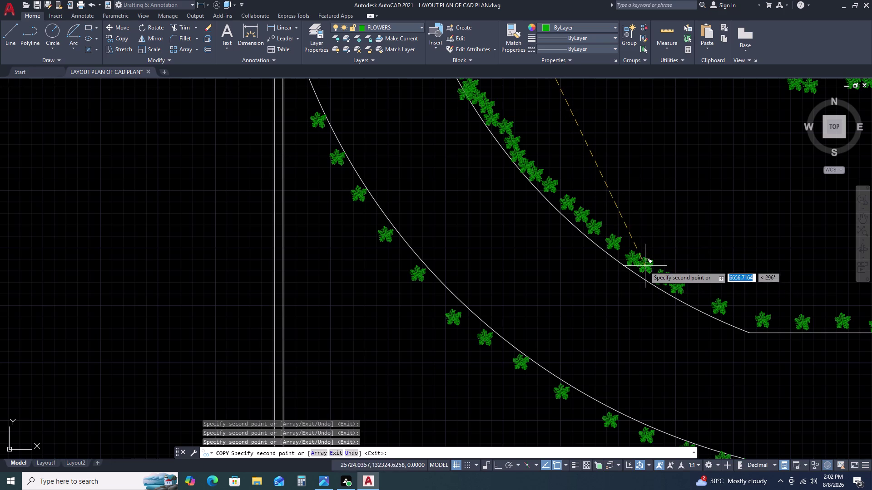
click(643, 265)
click(693, 298)
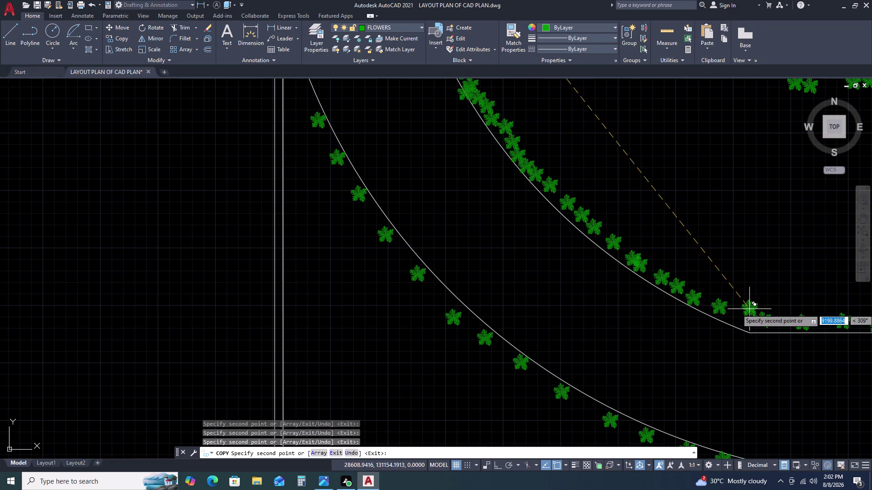
Place palm copies at the bottom corner and along the bed's flat bottom edge.
middle_drag(751, 309, 583, 255)
scroll(up, 3)
click(590, 260)
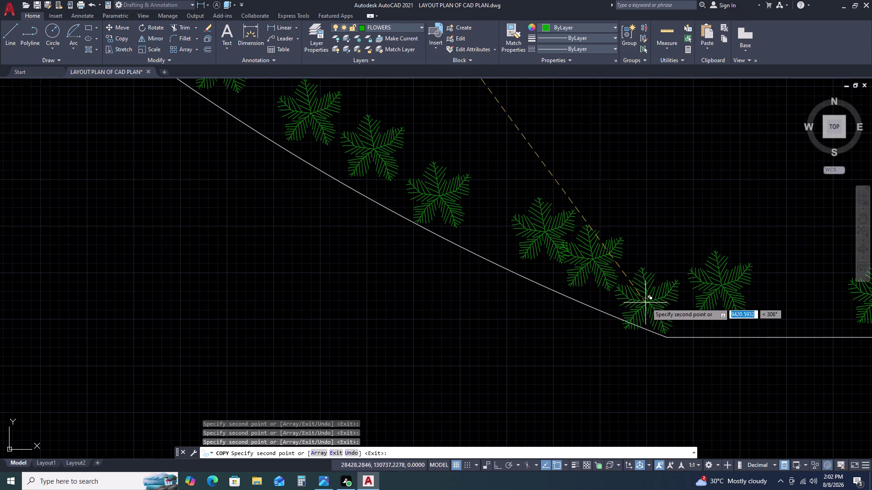
click(651, 300)
click(498, 228)
scroll(down, 3)
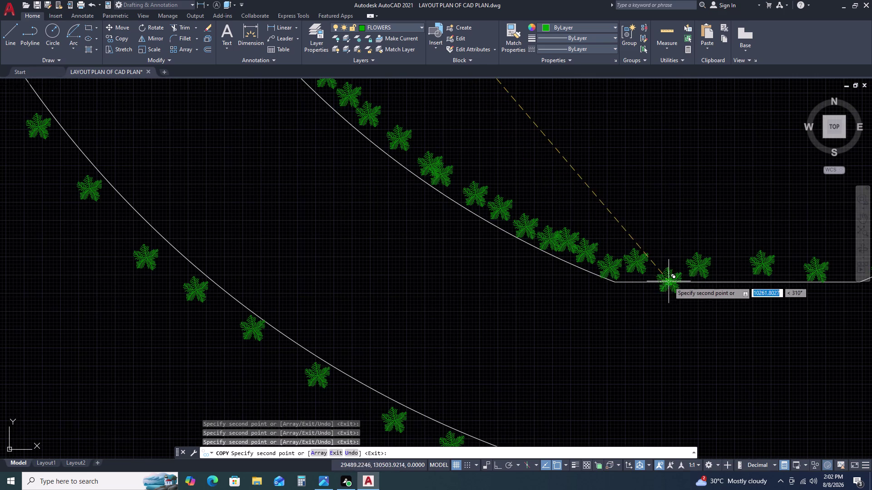
click(661, 273)
click(683, 274)
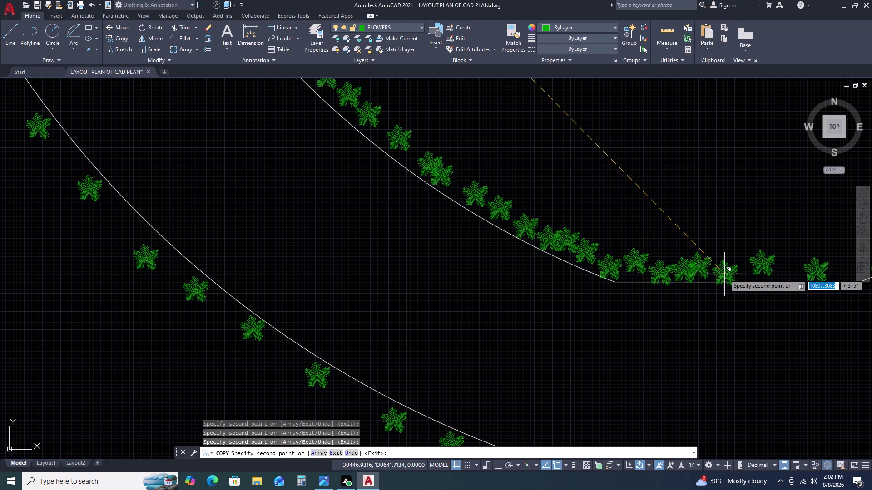
click(717, 270)
click(736, 272)
middle_drag(763, 272, 494, 262)
scroll(down, 3)
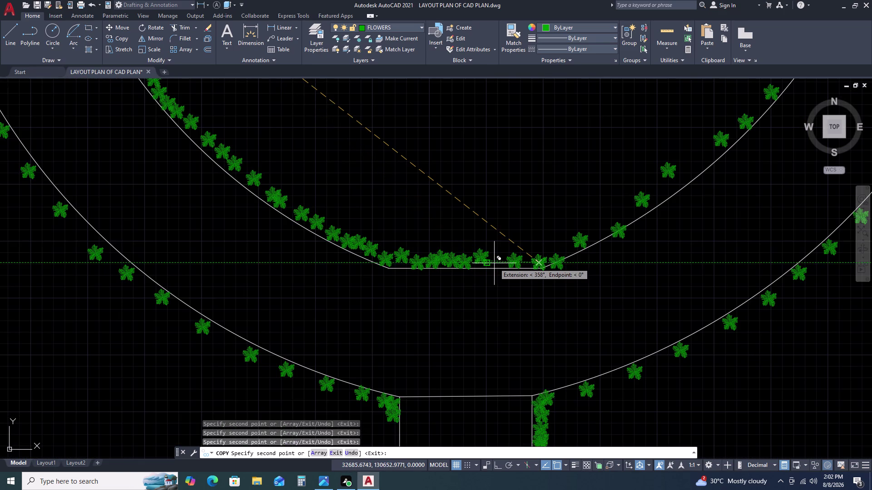
click(495, 264)
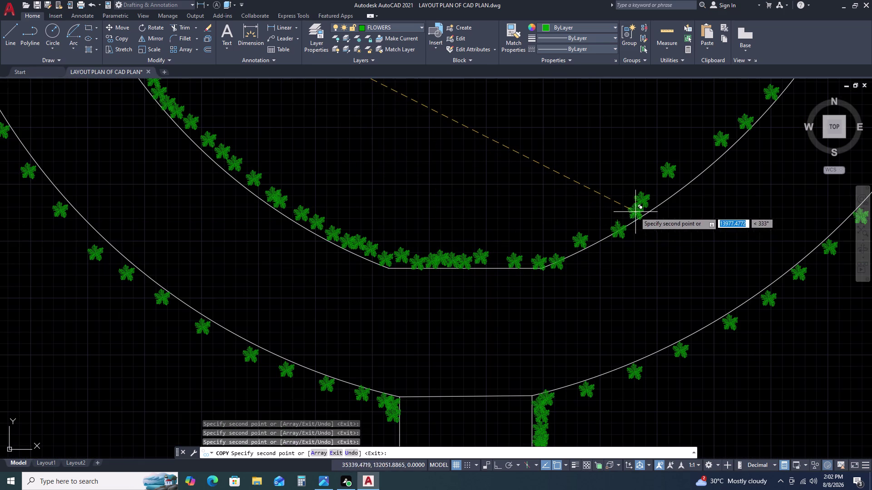
Add palm copies up the right curve, view the whole layout, and end copying.
click(631, 213)
click(659, 189)
click(692, 159)
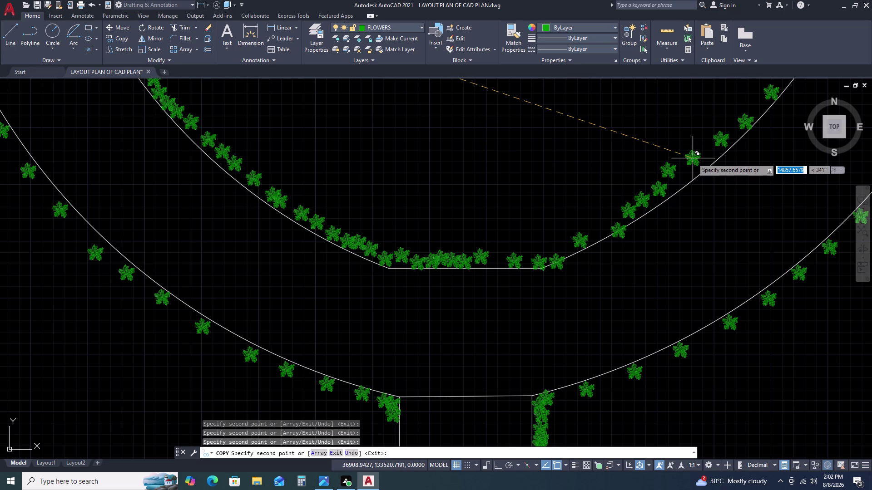
scroll(down, 3)
middle_drag(692, 165, 577, 194)
middle_click(562, 201)
scroll(down, 3)
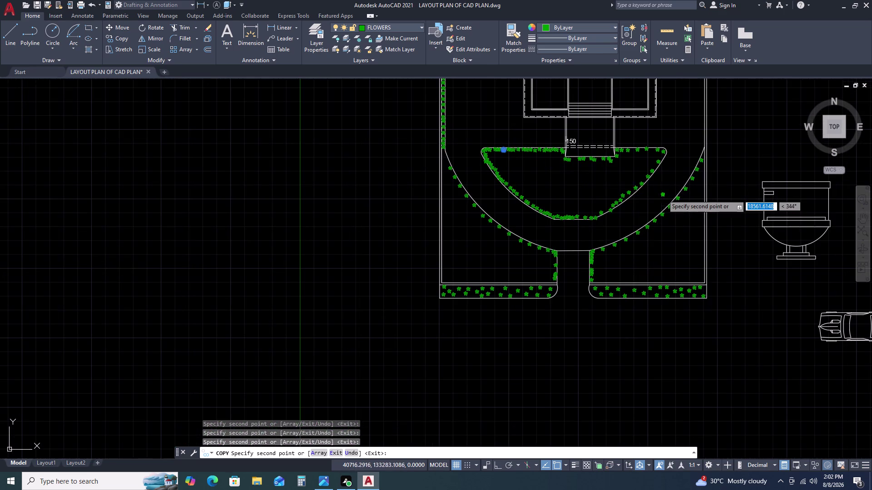
scroll(up, 3)
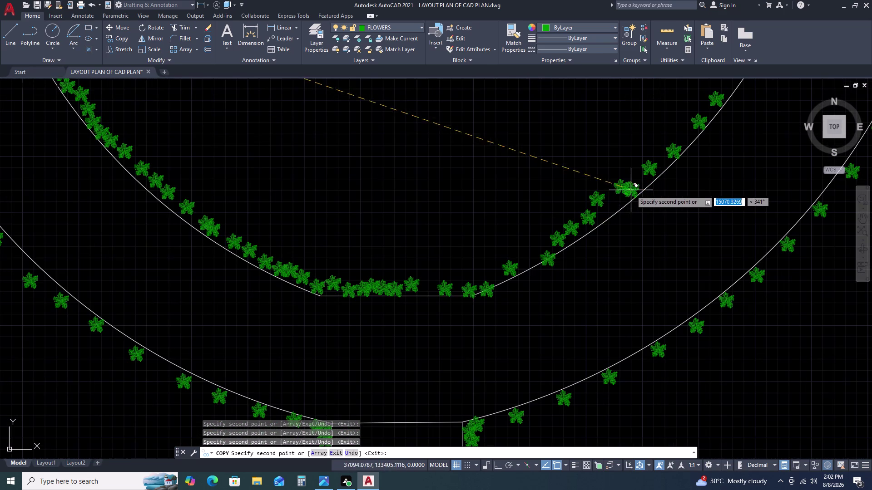
key(Escape)
Delete a misplaced palm on the right curve and move the corner palm onto the bottom edge.
click(551, 262)
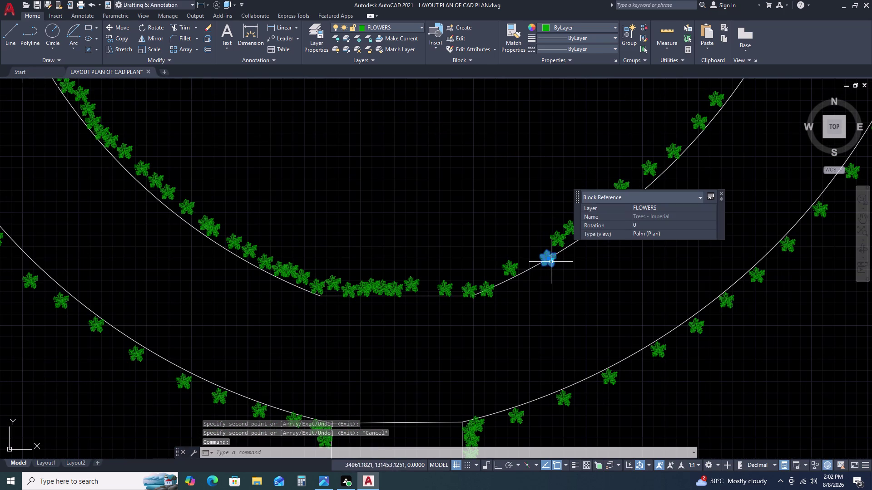
key(Delete)
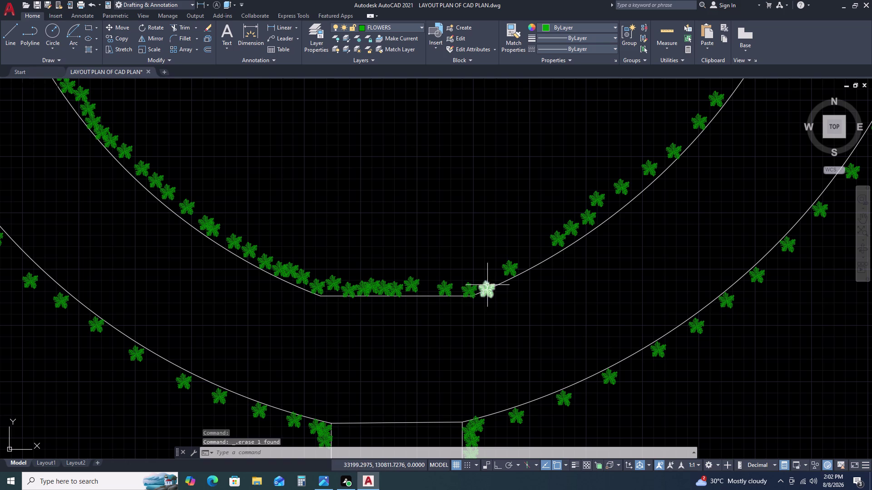
click(488, 285)
text(M)
key(space)
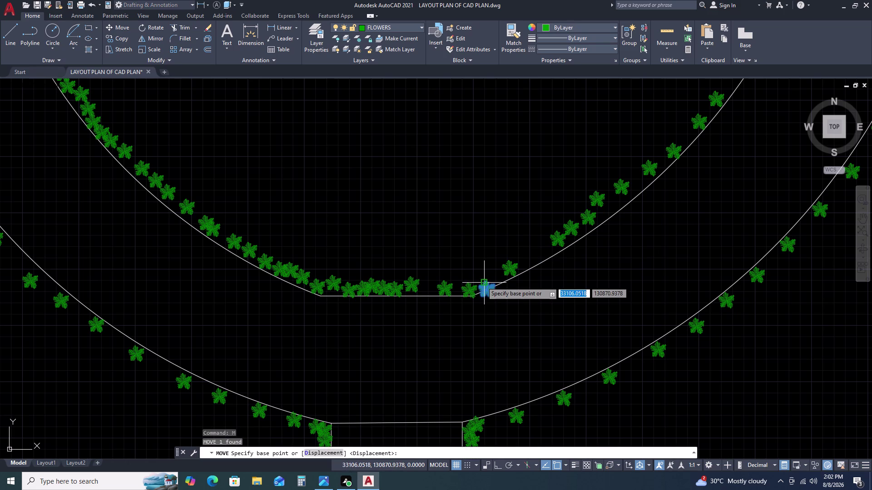
click(482, 282)
click(485, 275)
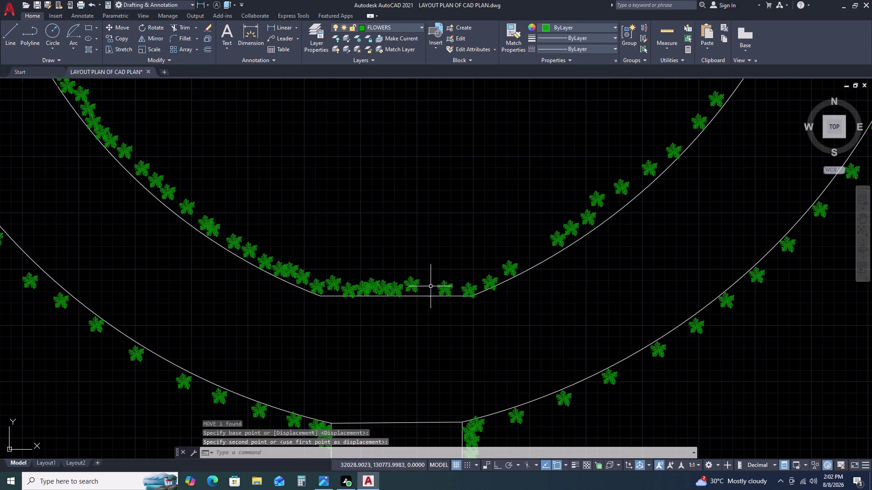
Delete the overlapping palm blocks crowding the bed's base near its centre.
click(369, 282)
key(Delete)
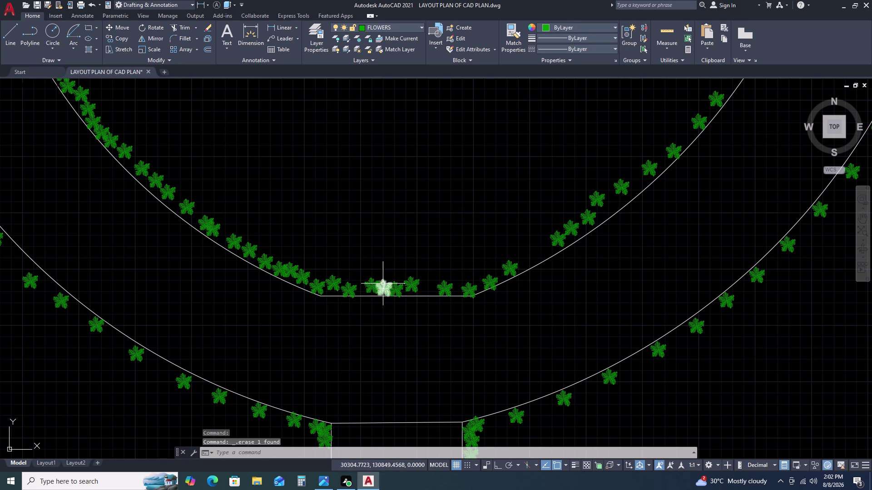
double_click(383, 284)
key(Delete)
click(510, 165)
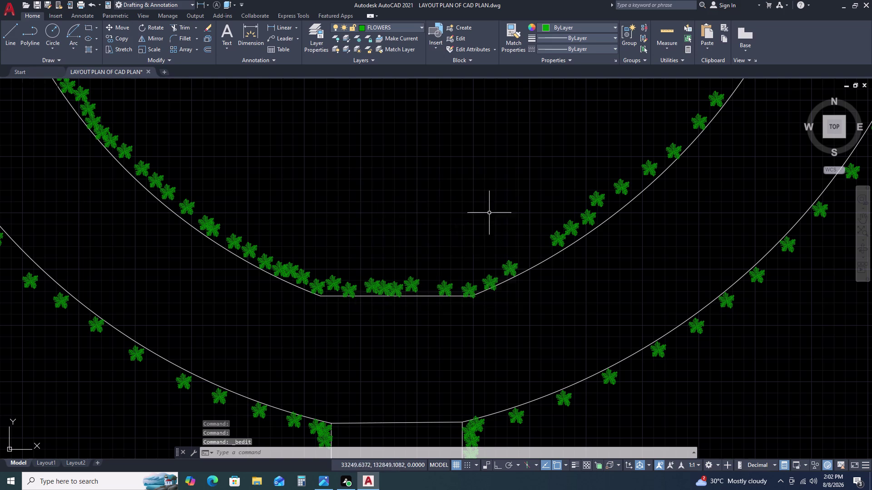
key(Delete)
double_click(385, 280)
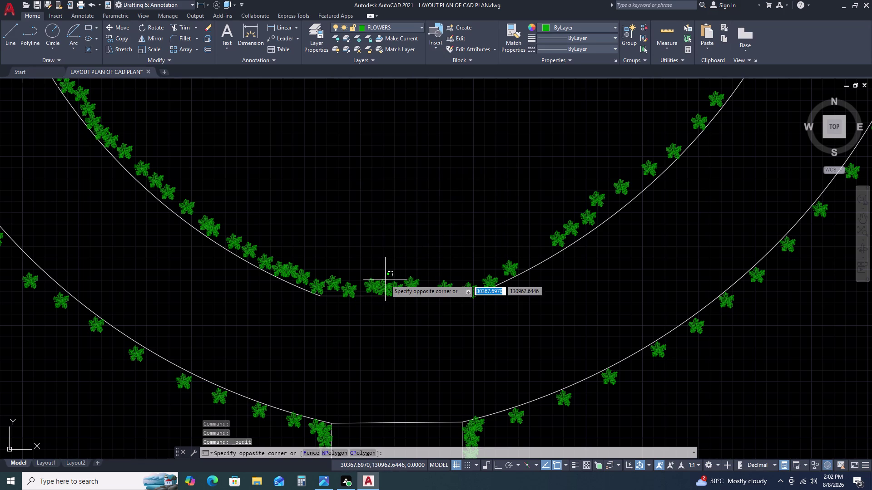
click(384, 283)
key(Delete)
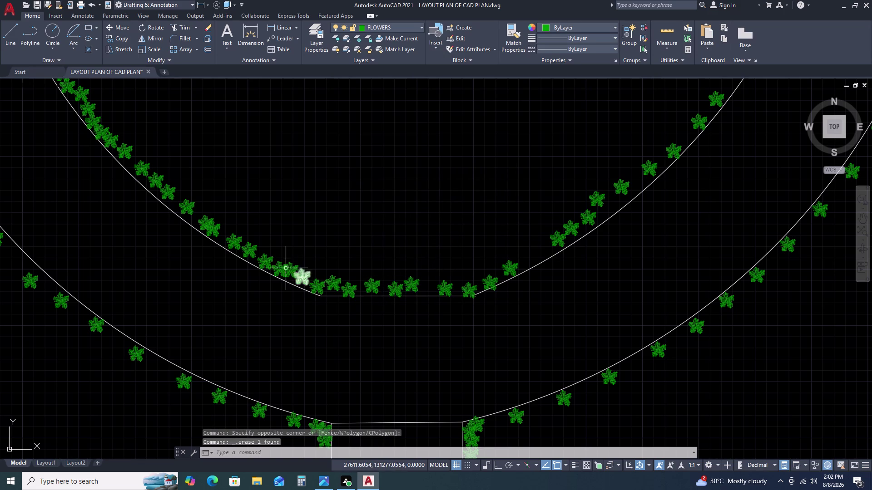
double_click(290, 270)
Double-click a palm block and dismiss the block definition prompt without editing.
key(Delete)
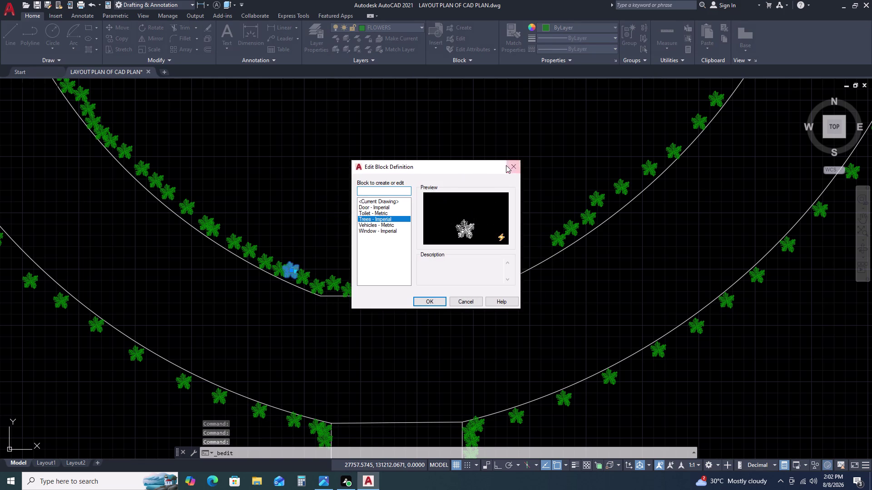
double_click(522, 170)
click(515, 165)
key(Delete)
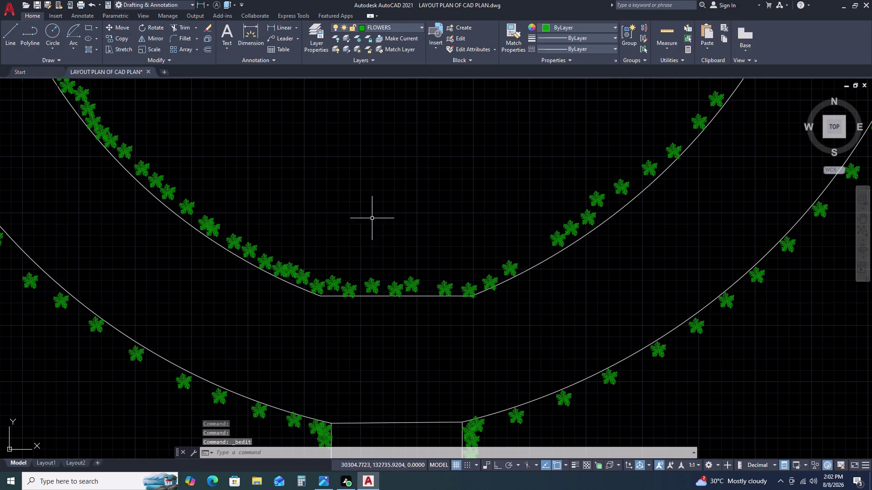
Open the Trees - Imperial block definition in the Block Editor.
double_click(290, 263)
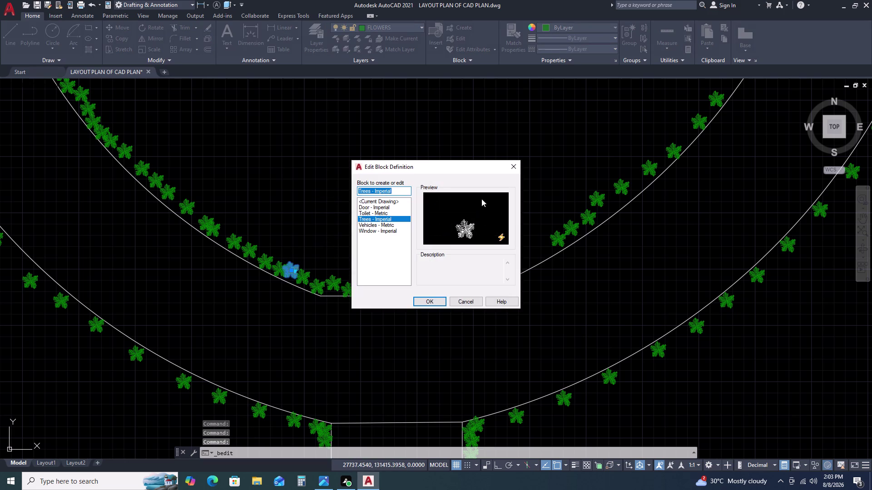
click(516, 159)
click(426, 301)
key(Delete)
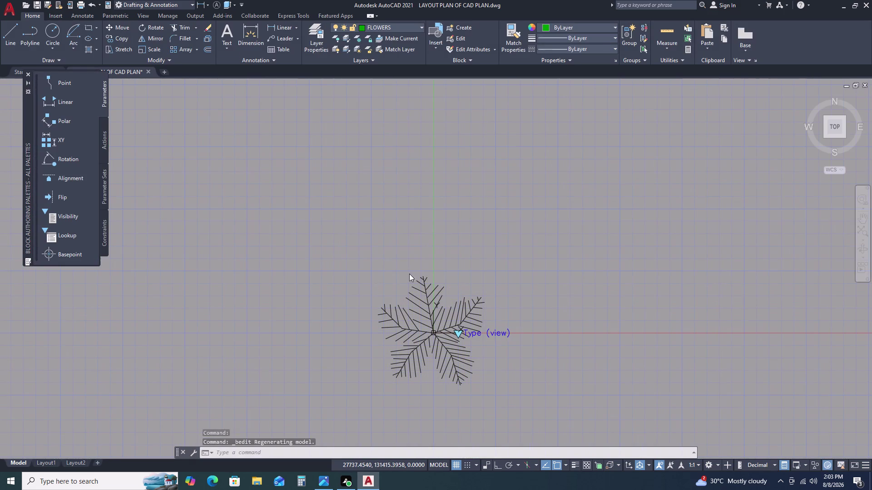
scroll(down, 3)
key(Escape)
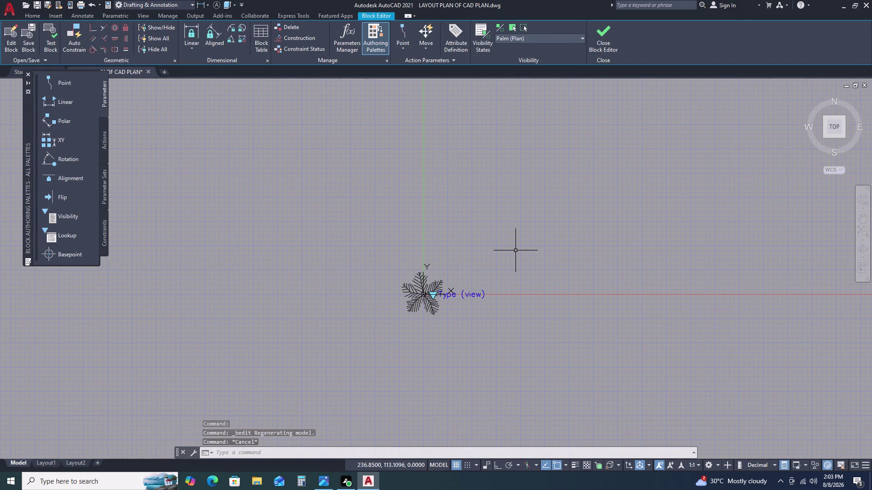
Undo out of the block edit and check a palm's Quick Properties: FLOWERS layer, Palm (Plan).
key(ctrl+z)
key(ctrl+z)
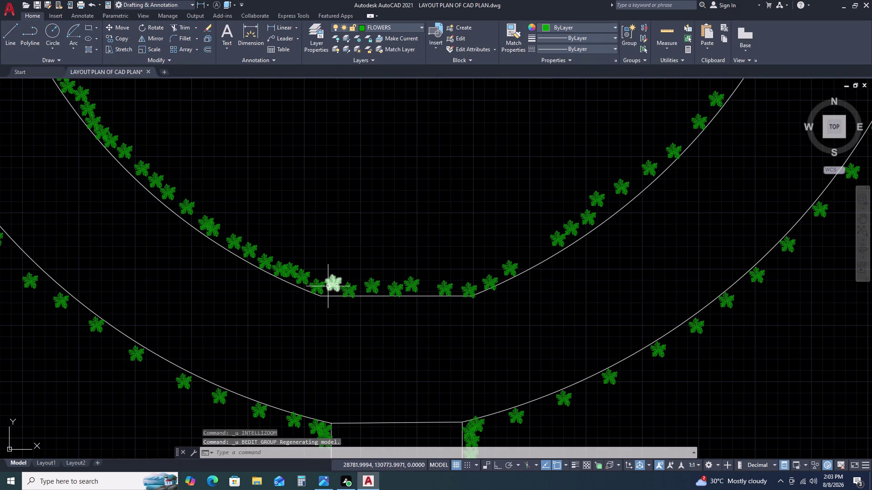
click(290, 267)
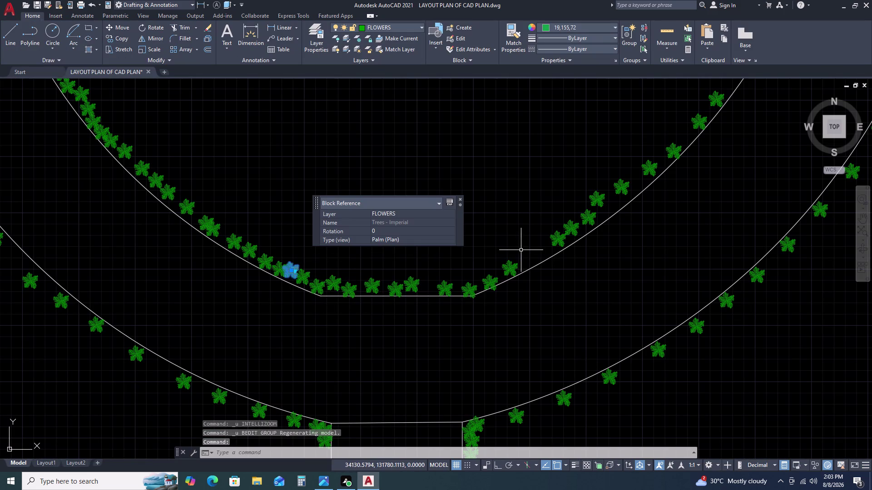
key(Delete)
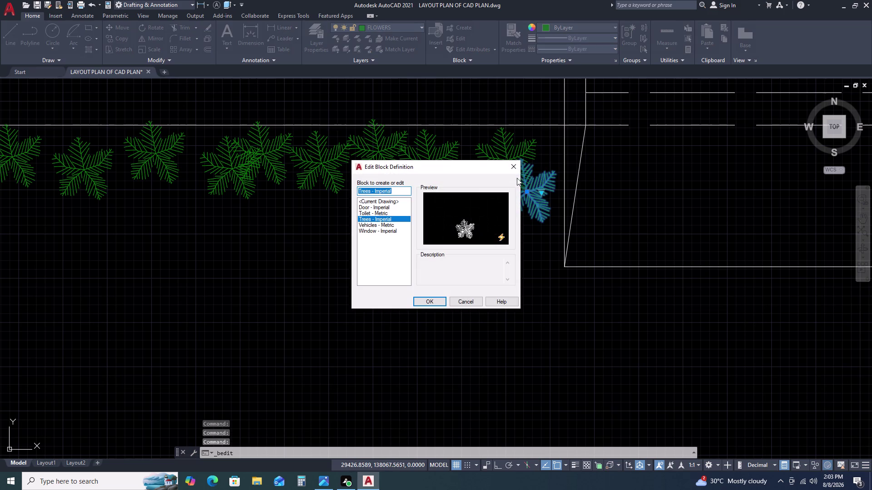
Select the corner palm and start copying it with CO.
click(513, 165)
click(536, 199)
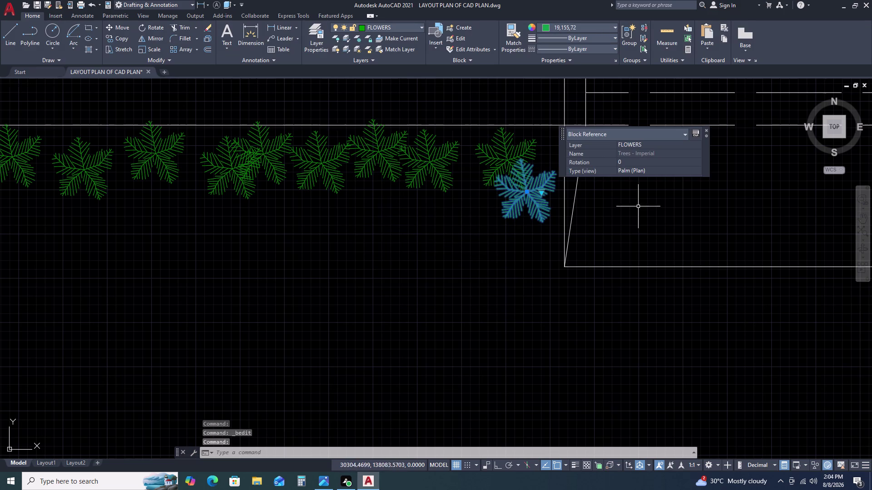
key(x)
key(BackSpace)
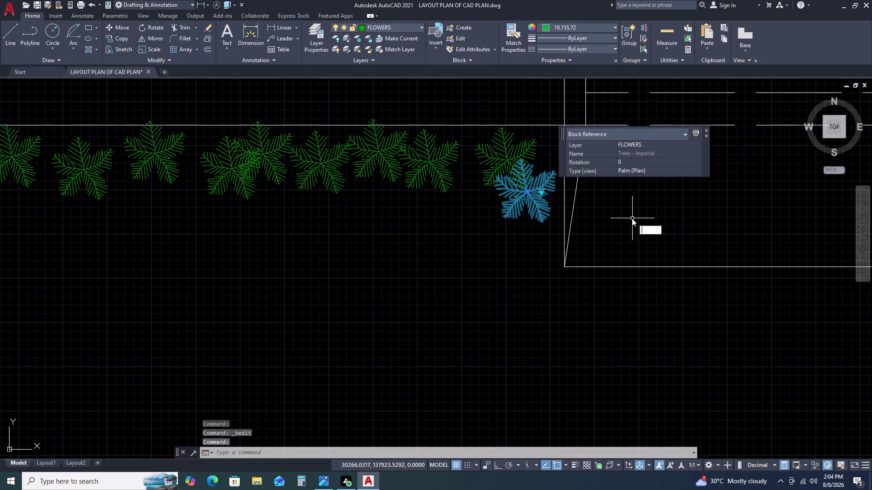
text(CO)
key(space)
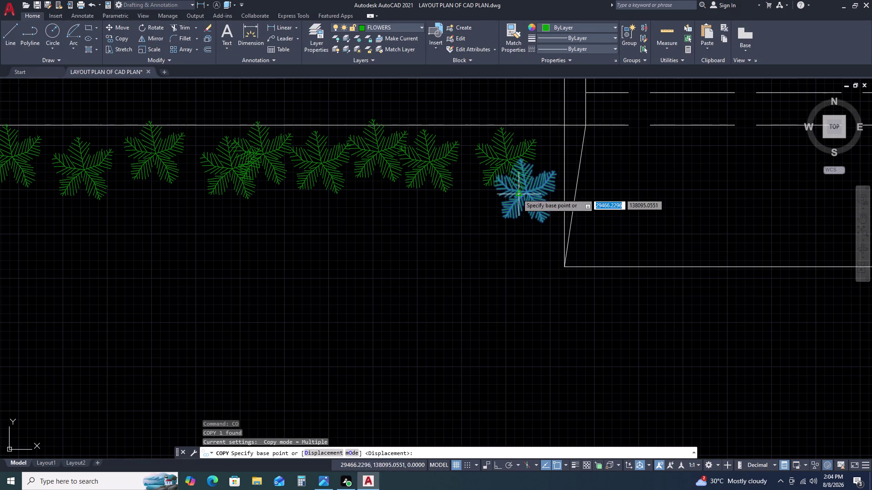
Use the palm's centre as base point and place copies down the recessed bed's left side.
click(527, 192)
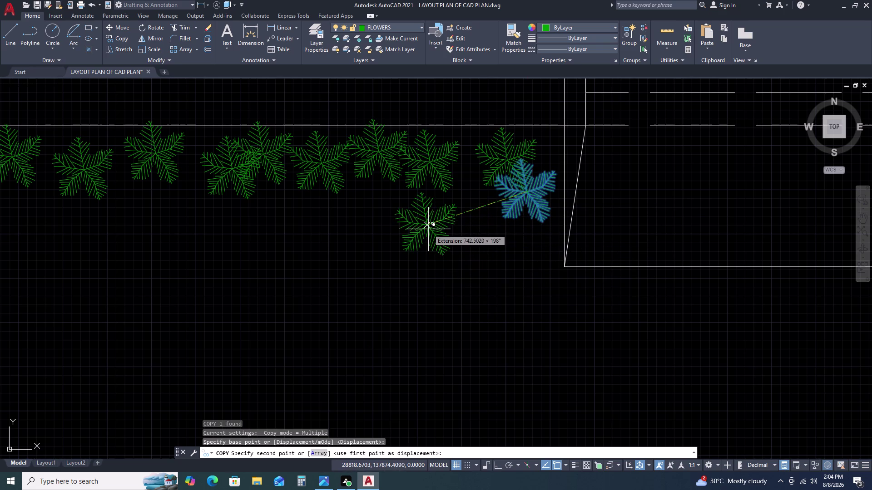
click(428, 229)
double_click(421, 284)
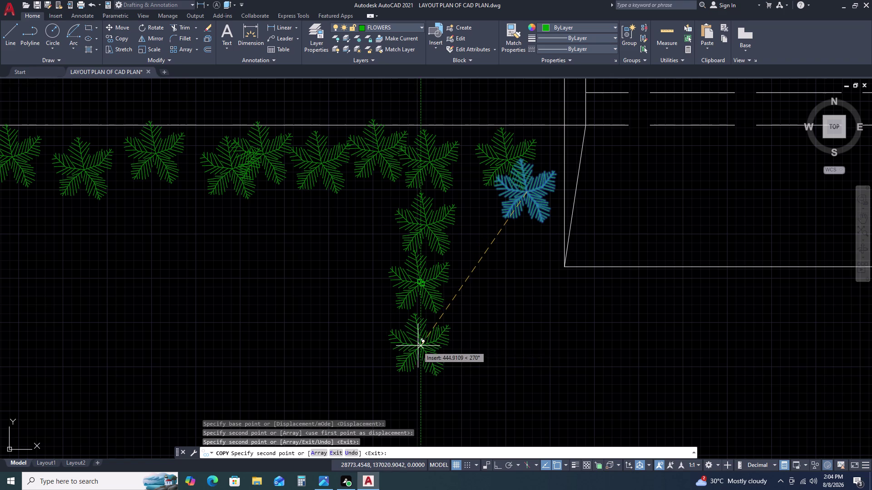
double_click(418, 346)
scroll(down, 3)
scroll(up, 3)
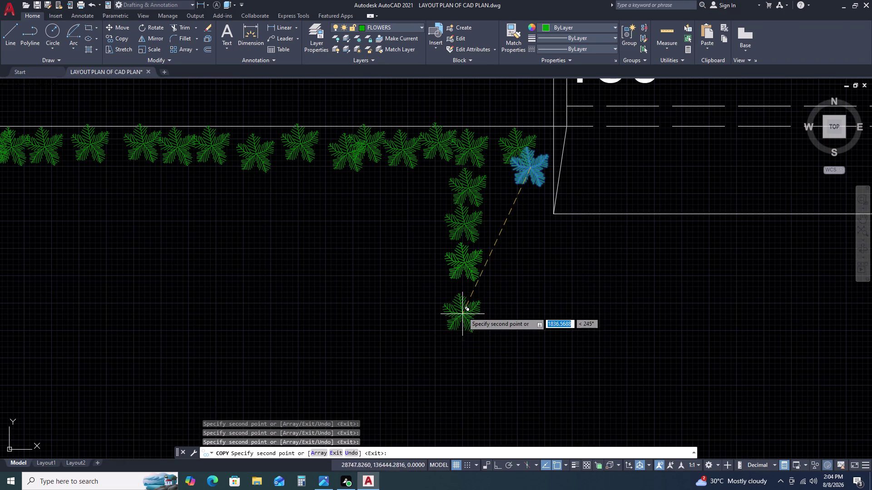
Place a row of palm copies along the bed's bottom edge from the corner.
click(465, 300)
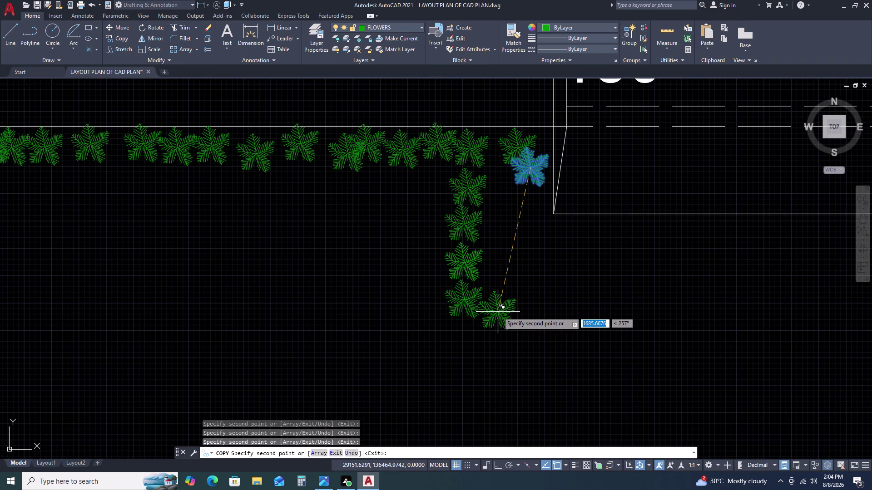
click(499, 309)
click(533, 307)
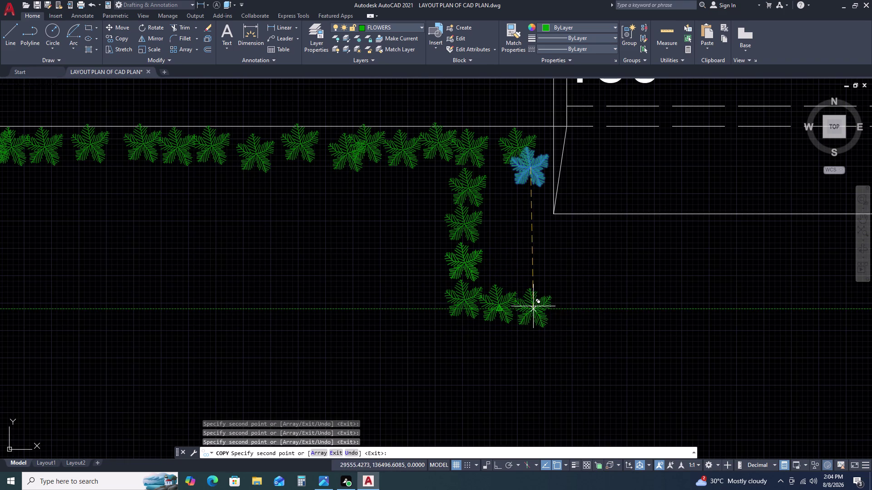
double_click(571, 305)
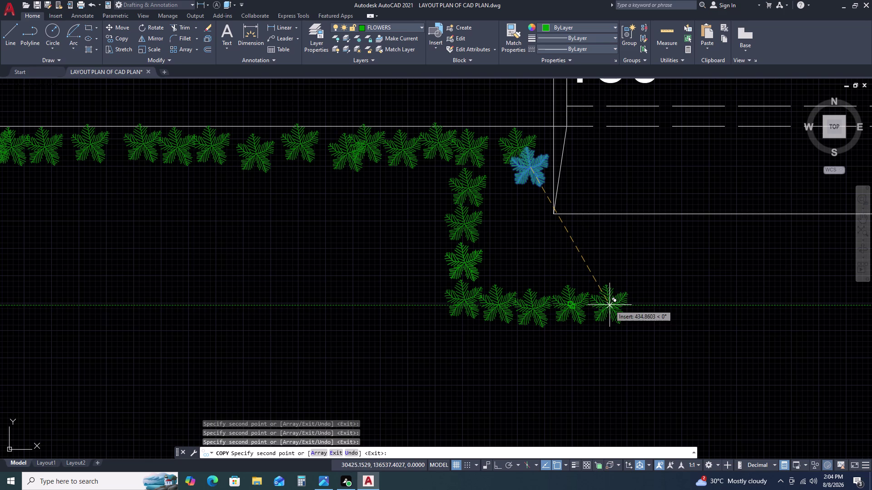
click(610, 305)
click(650, 304)
click(681, 304)
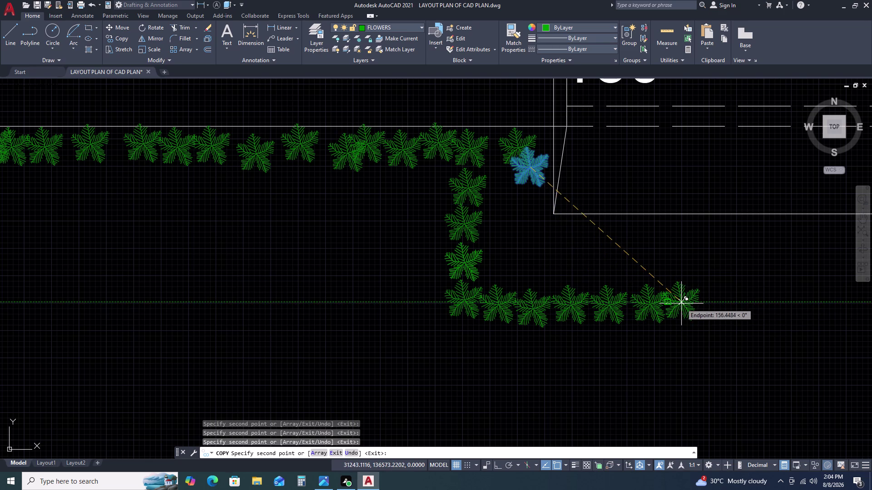
click(709, 303)
double_click(750, 301)
middle_drag(784, 295, 539, 298)
middle_click(535, 298)
click(535, 301)
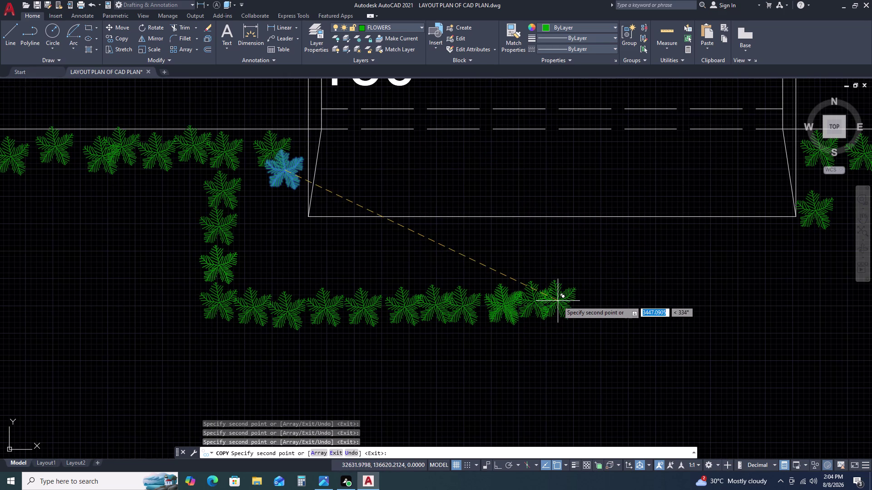
Extend the copies along the lower row to its right end.
click(557, 301)
click(583, 302)
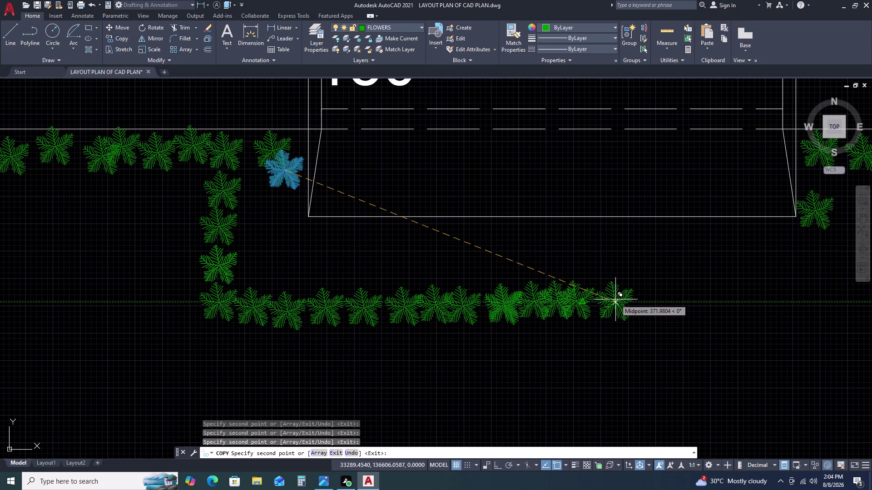
double_click(616, 299)
double_click(640, 299)
drag(674, 299, 682, 298)
click(720, 298)
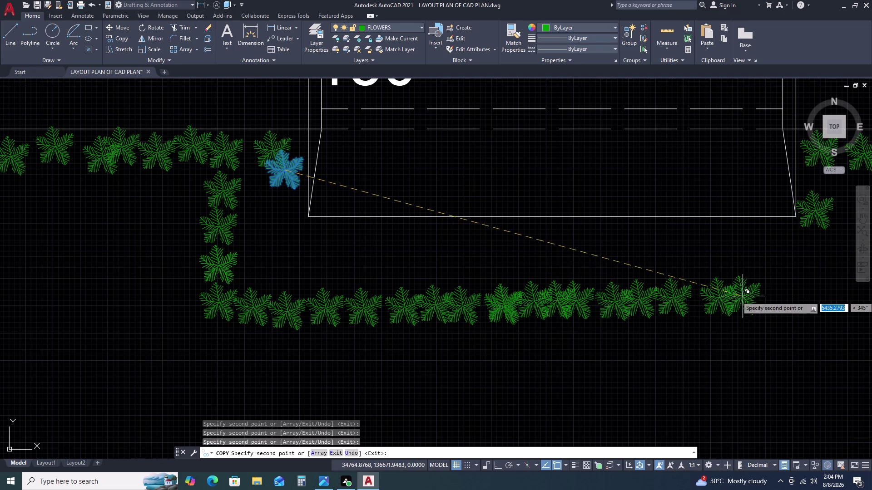
click(758, 296)
scroll(down, 3)
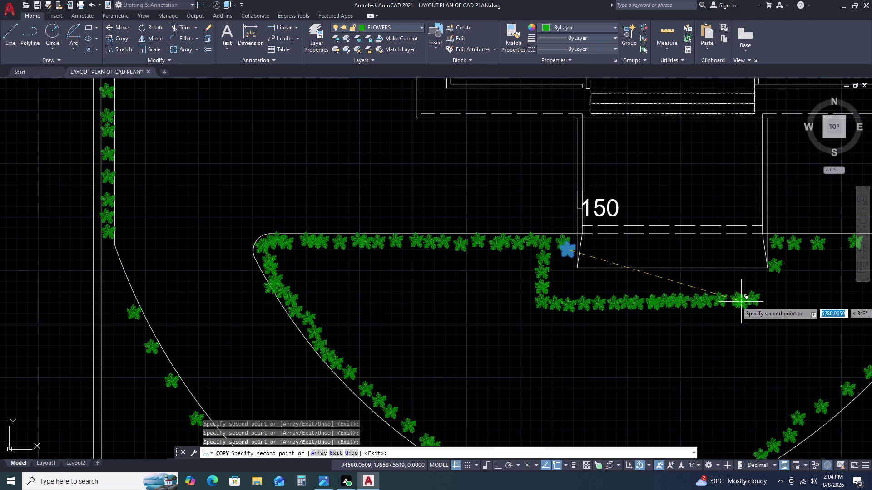
Add shrub copies along the crescent bed's top edge and down its right curve.
middle_drag(765, 320, 559, 296)
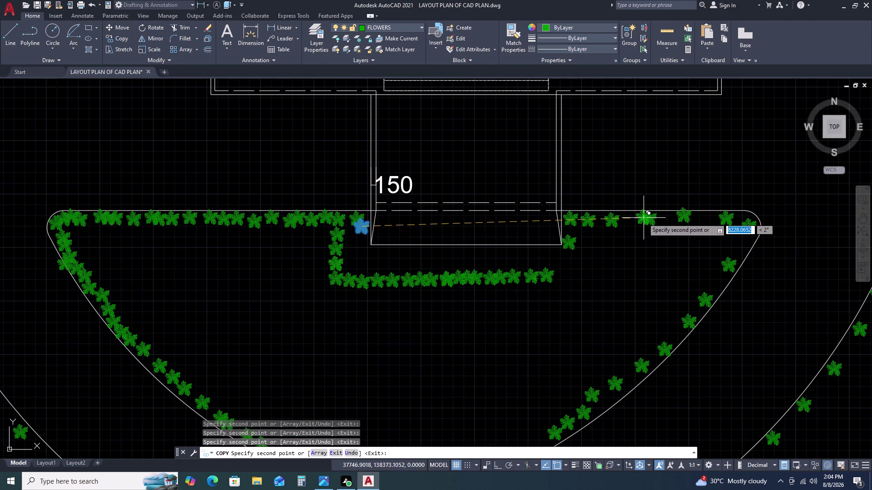
scroll(up, 3)
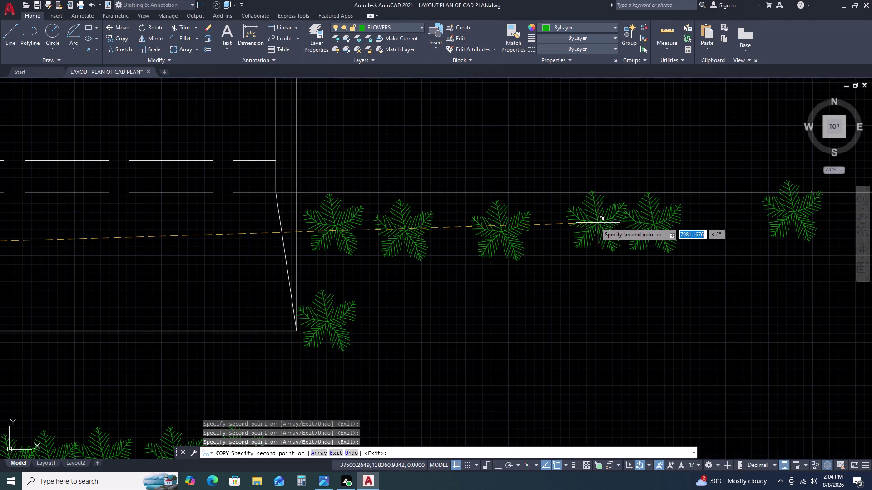
click(584, 223)
click(721, 222)
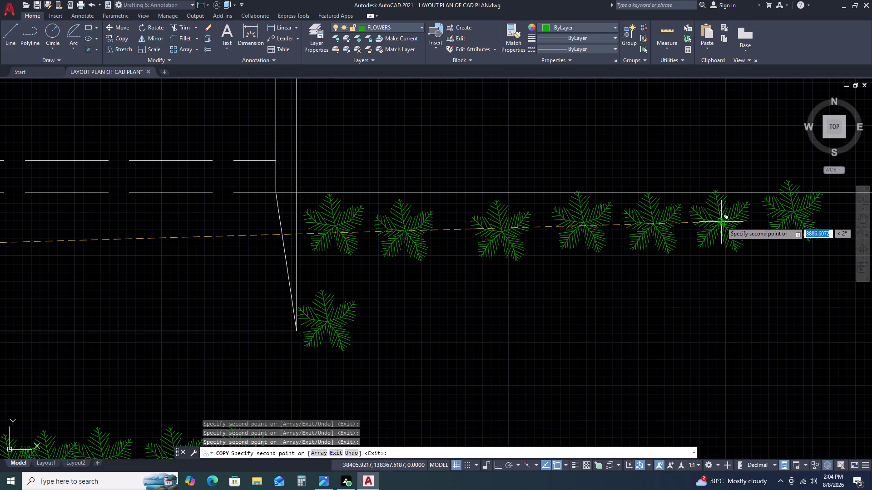
scroll(down, 3)
click(763, 225)
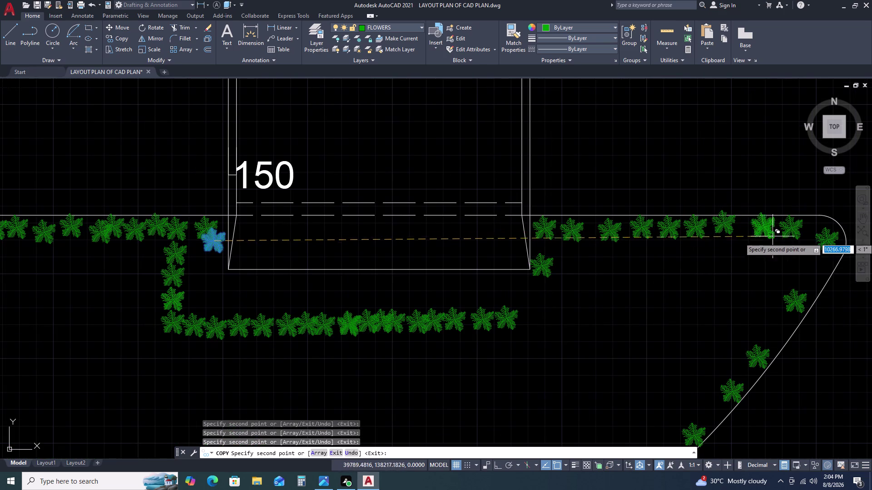
click(821, 267)
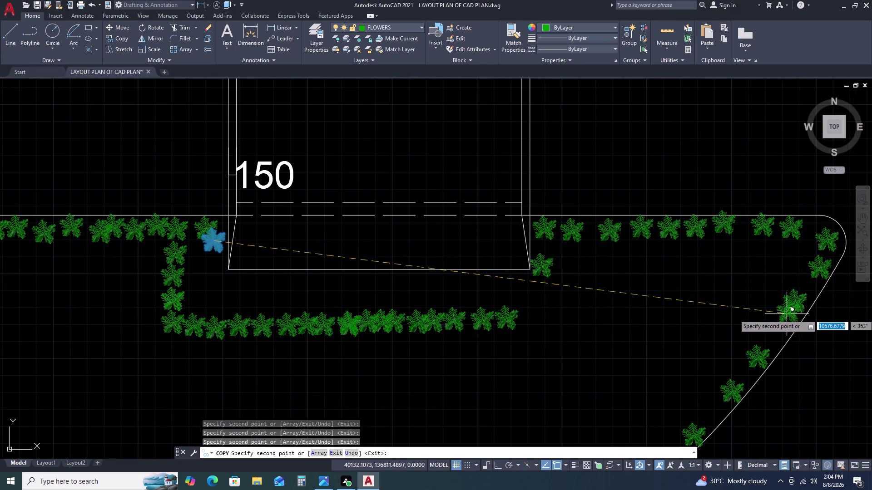
click(777, 325)
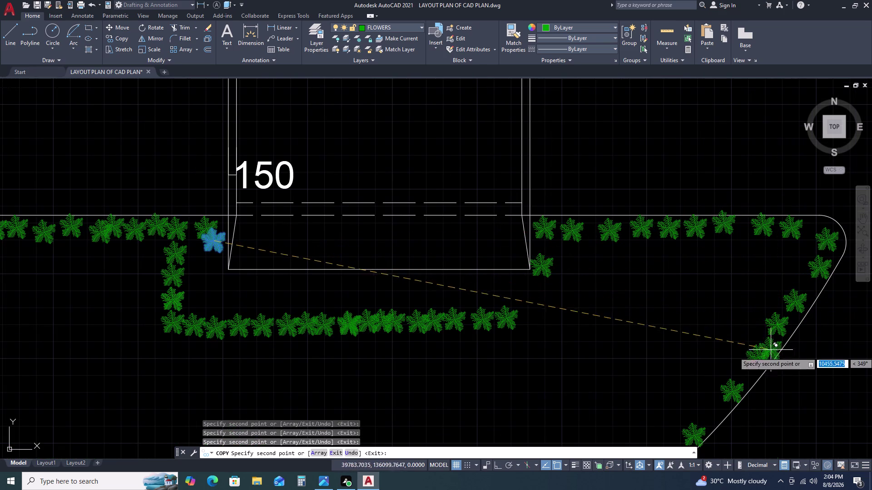
click(743, 373)
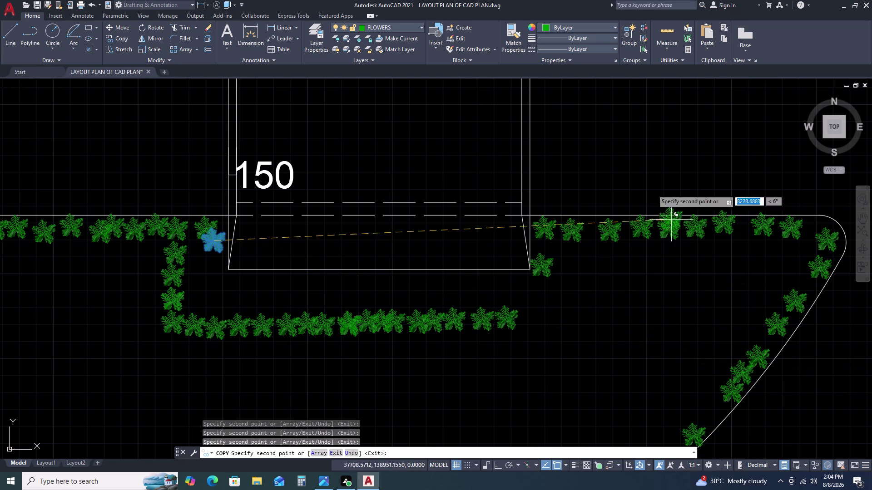
scroll(down, 3)
scroll(up, 3)
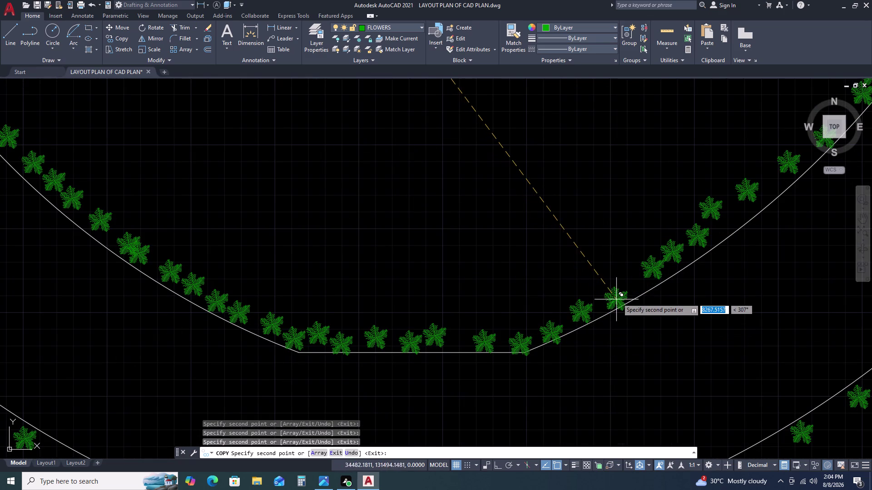
Place shrub copies up the outer curved bed's right side.
click(618, 291)
scroll(down, 3)
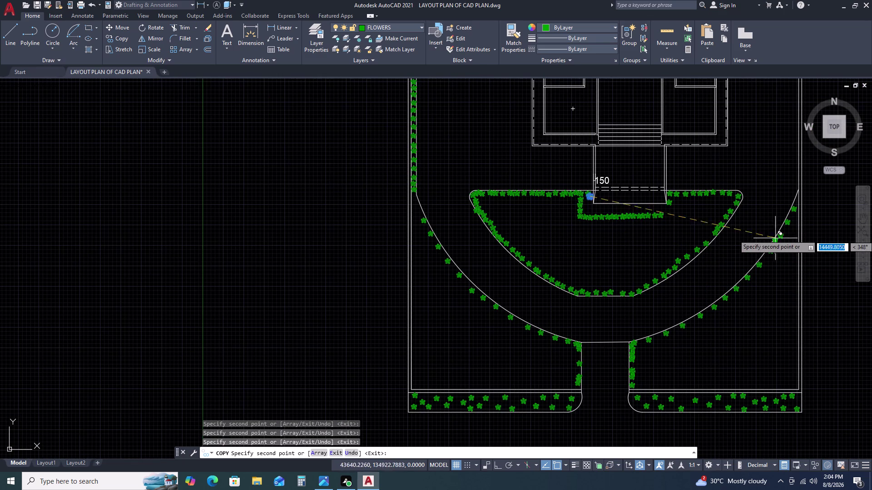
scroll(down, 3)
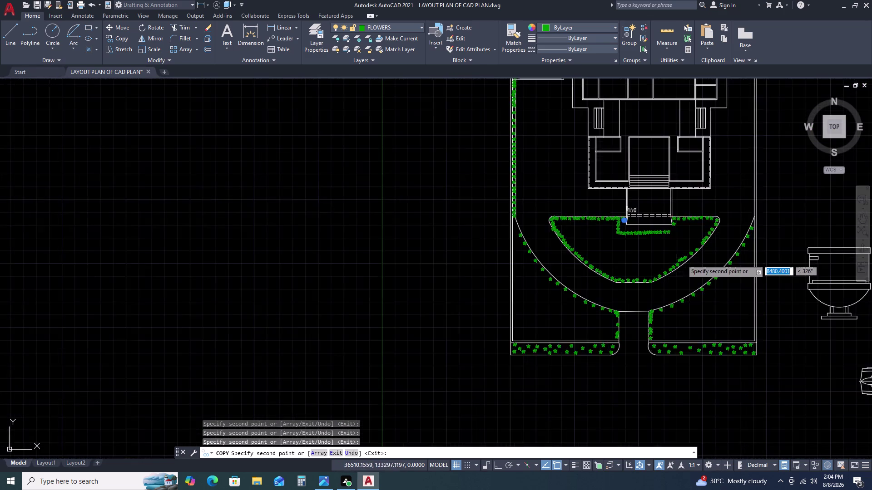
scroll(down, 3)
scroll(up, 3)
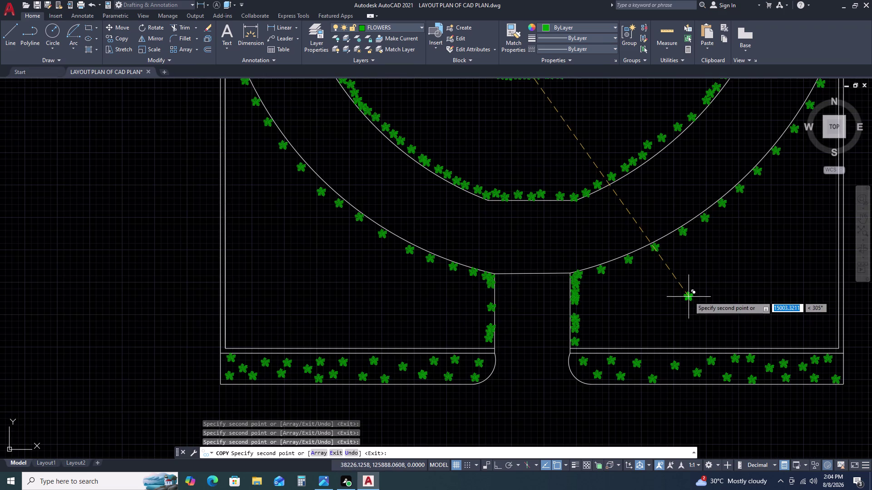
scroll(up, 3)
click(641, 226)
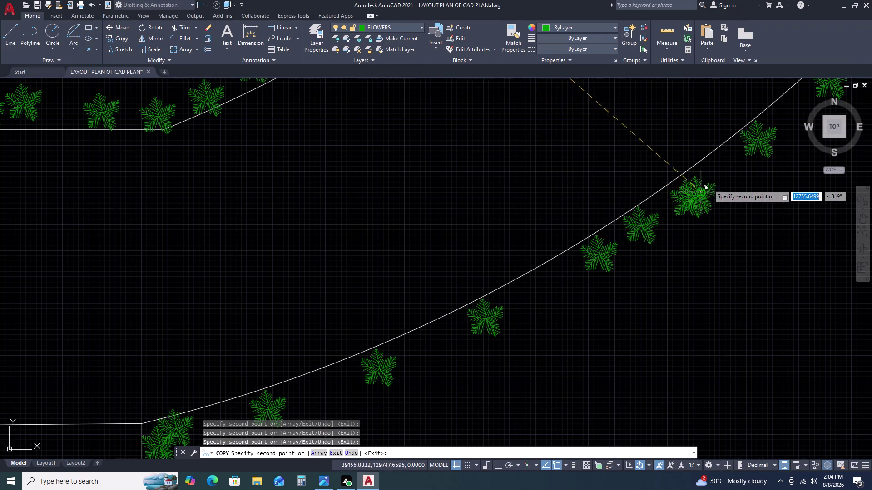
click(724, 166)
scroll(down, 3)
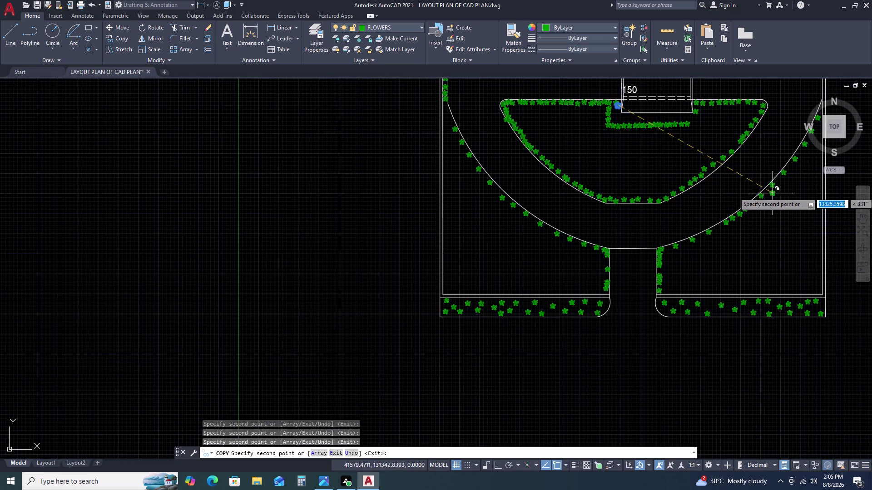
scroll(up, 3)
Add further shrub copies toward the top of the outer bed's right curve.
click(719, 181)
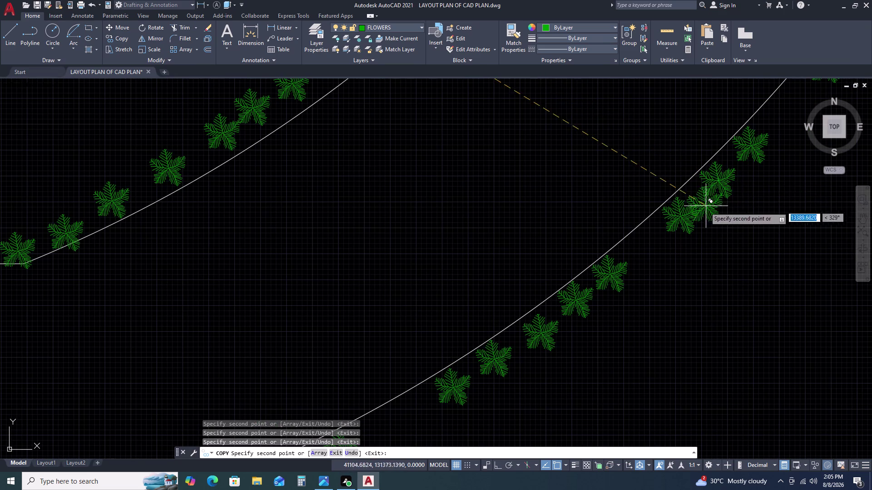
click(645, 245)
scroll(down, 3)
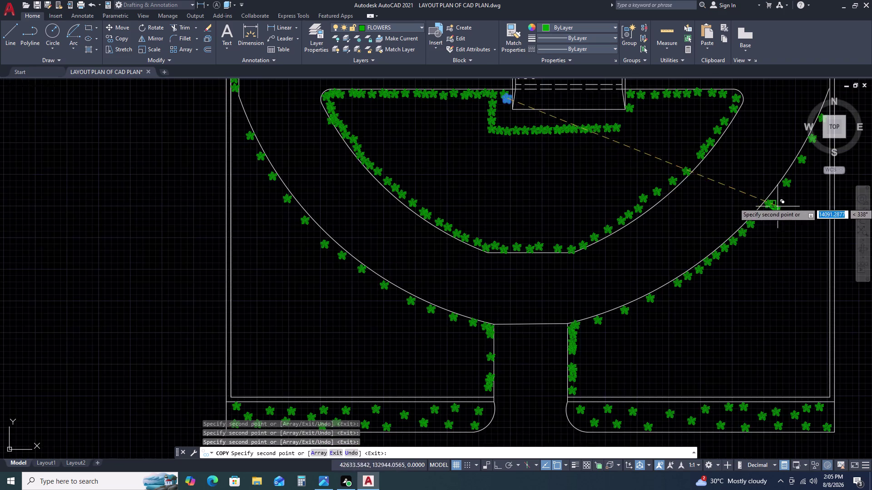
scroll(up, 3)
click(693, 253)
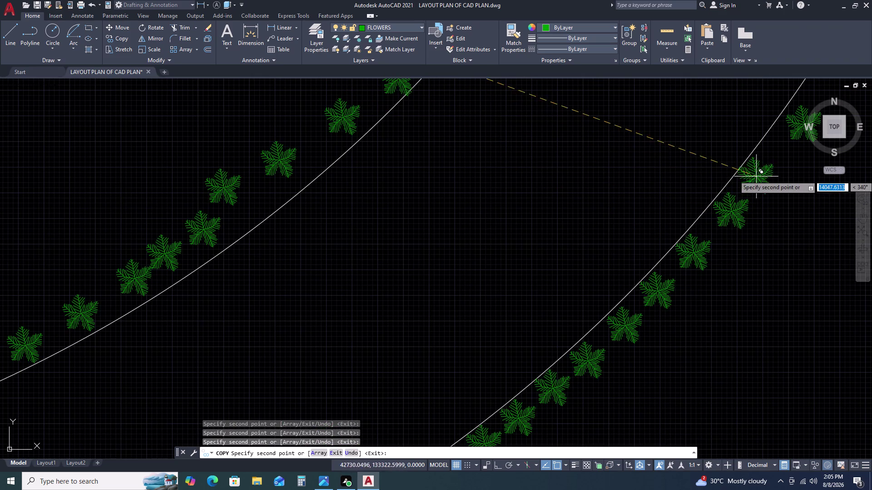
click(772, 165)
scroll(down, 3)
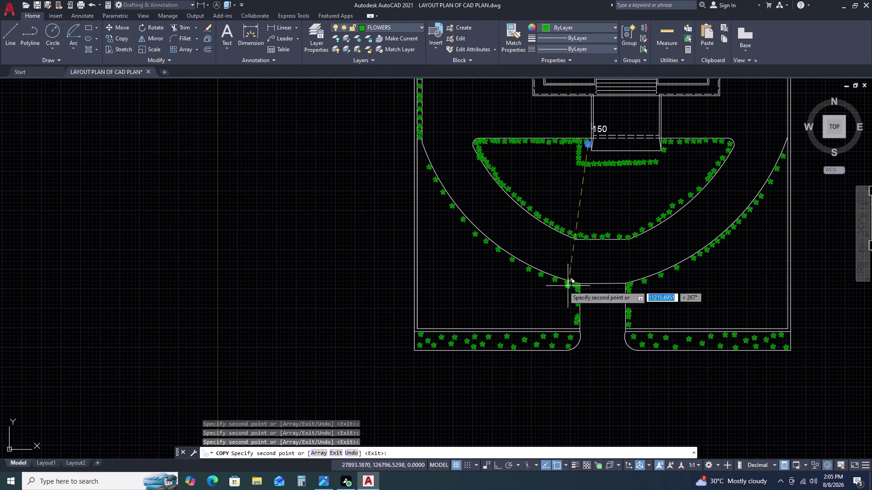
scroll(up, 3)
Place copies up and down the outer bed's left curve.
click(452, 177)
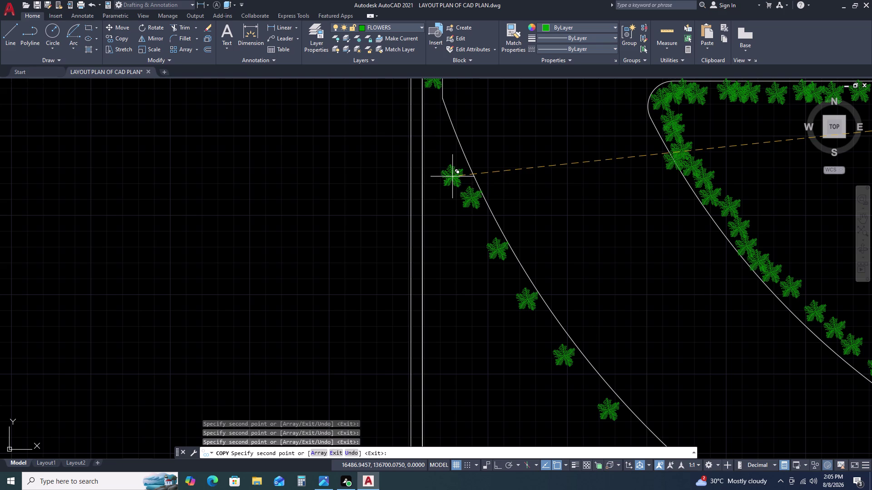
click(445, 151)
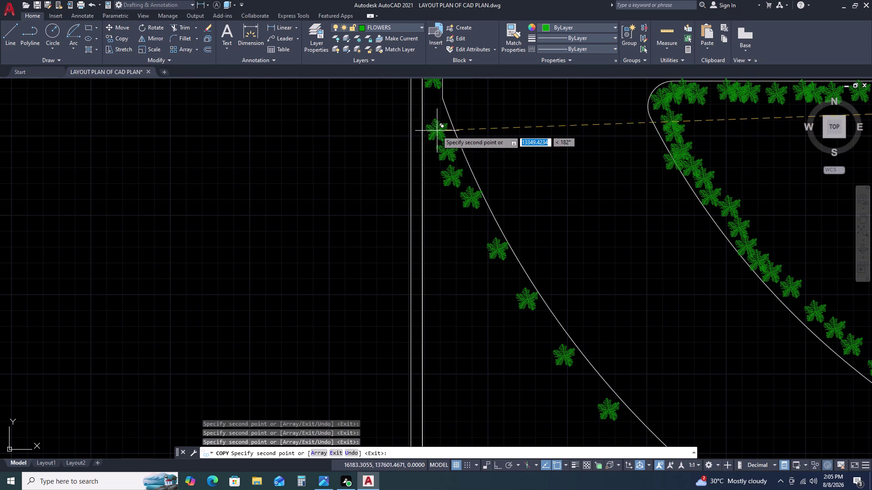
click(437, 130)
click(431, 100)
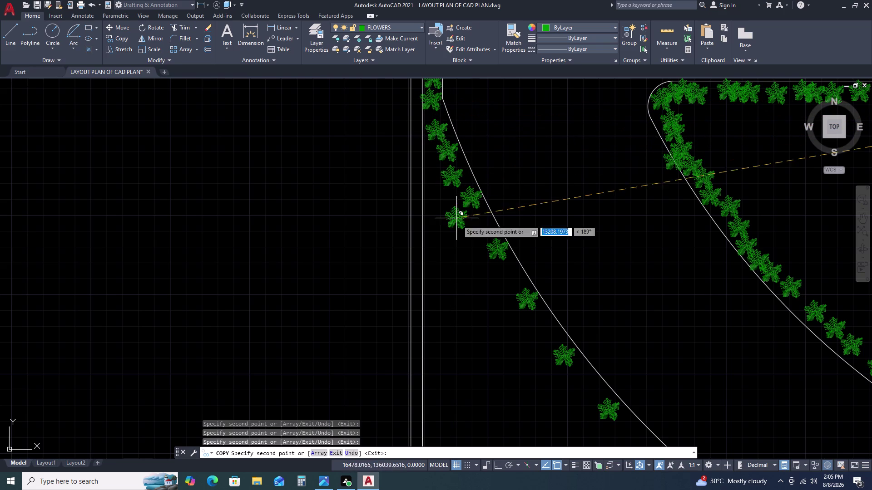
click(481, 228)
click(511, 276)
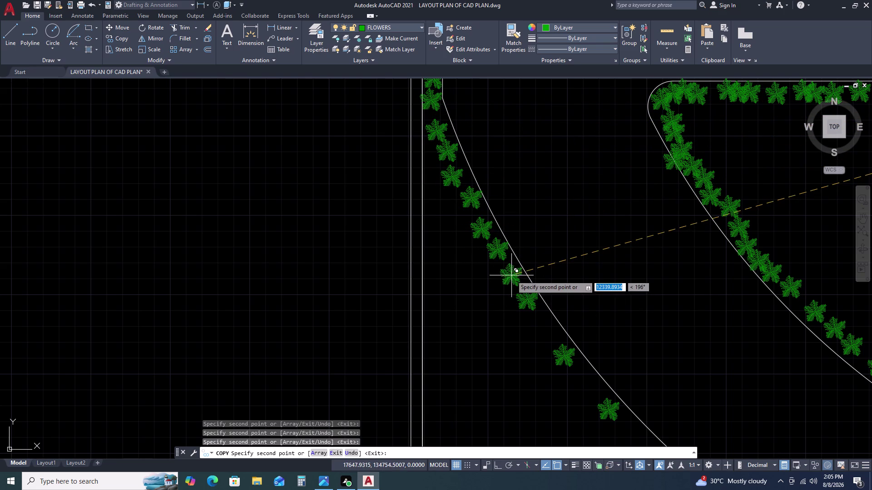
click(545, 327)
scroll(down, 3)
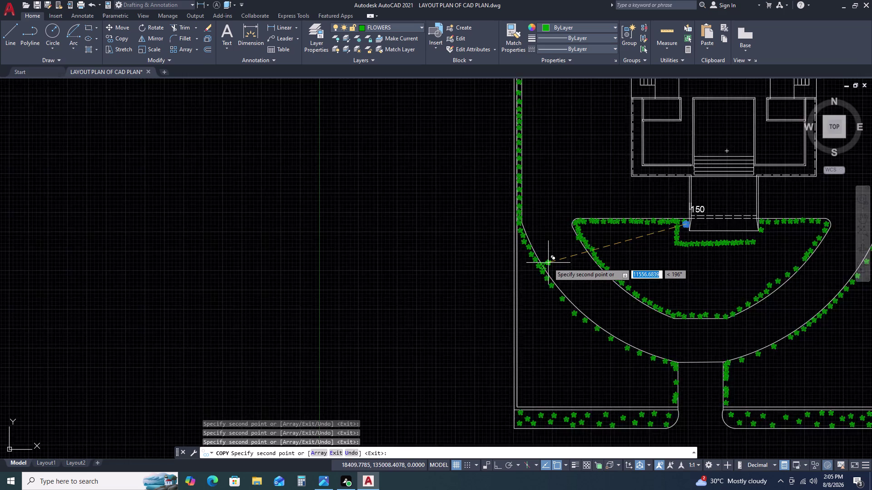
scroll(up, 3)
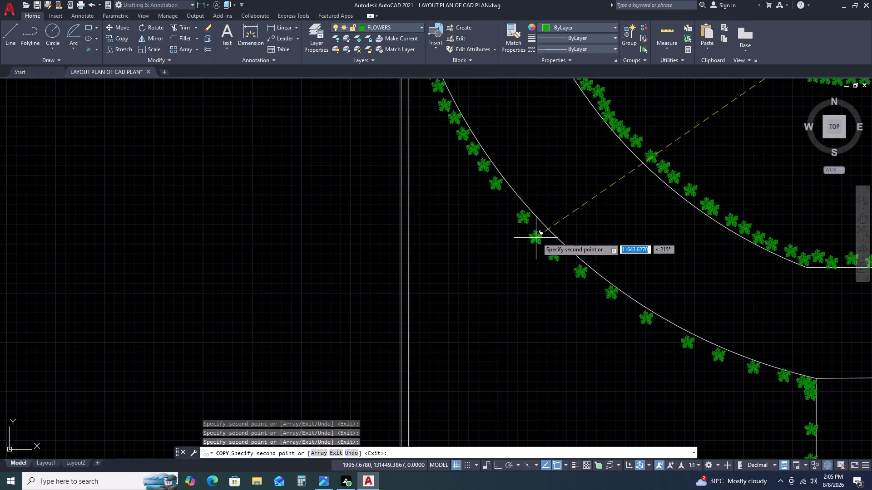
Add copies along the lower left curve and the curved bed edge.
click(539, 236)
click(504, 197)
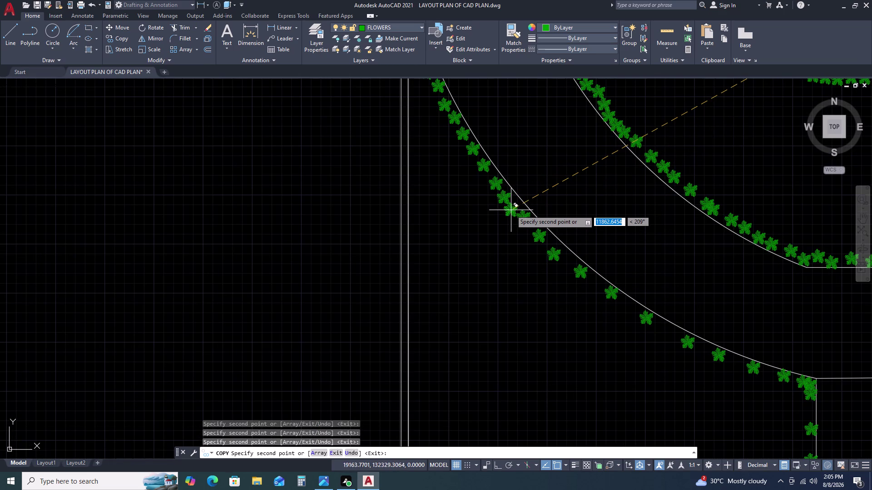
click(511, 210)
click(568, 262)
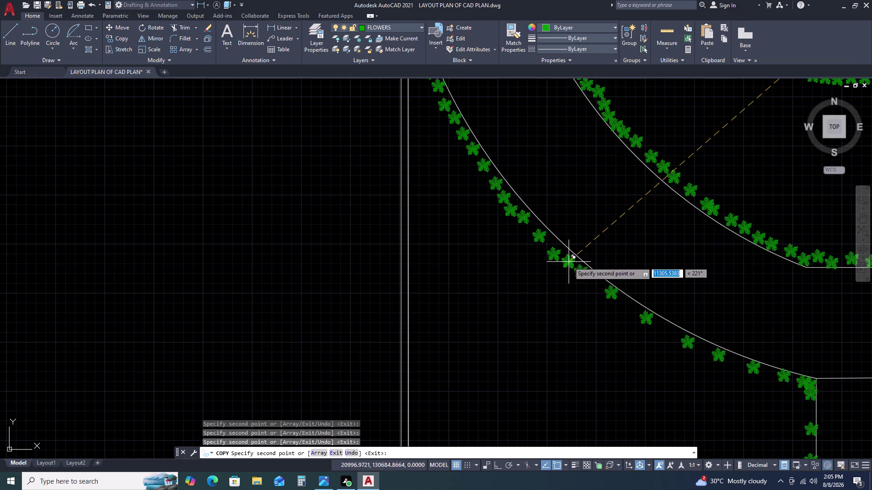
click(546, 242)
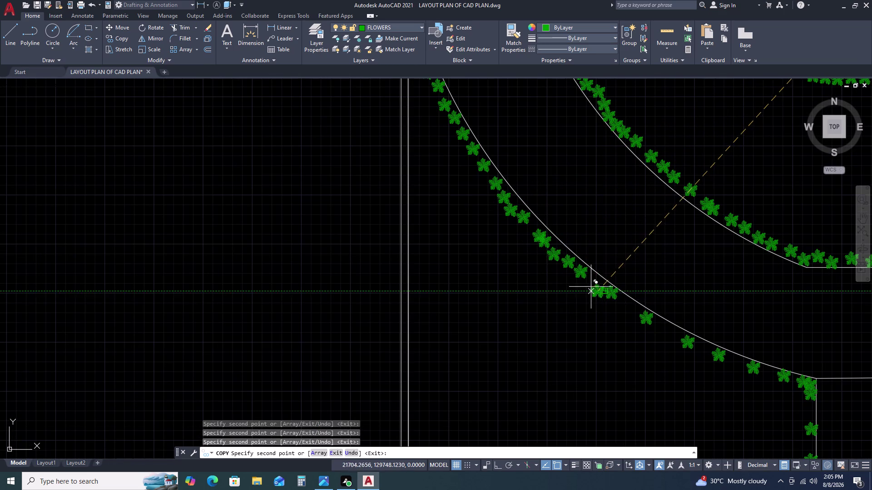
scroll(up, 3)
click(593, 273)
click(713, 350)
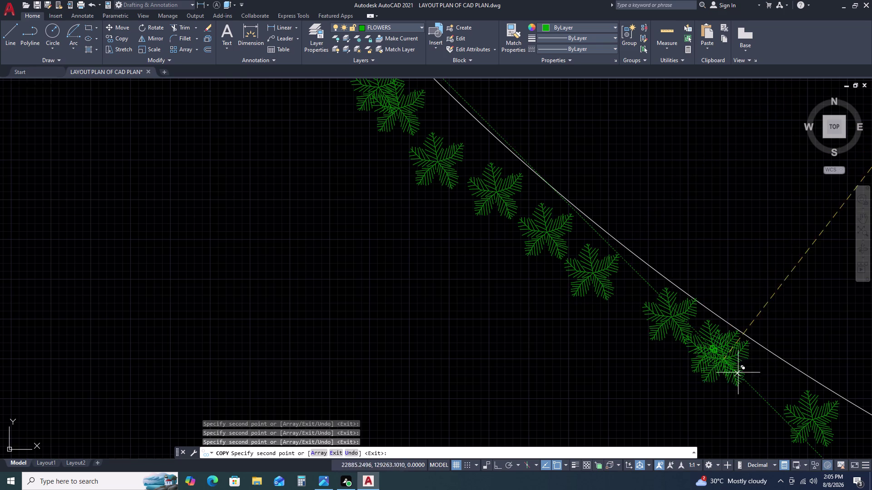
click(764, 384)
scroll(down, 3)
scroll(up, 3)
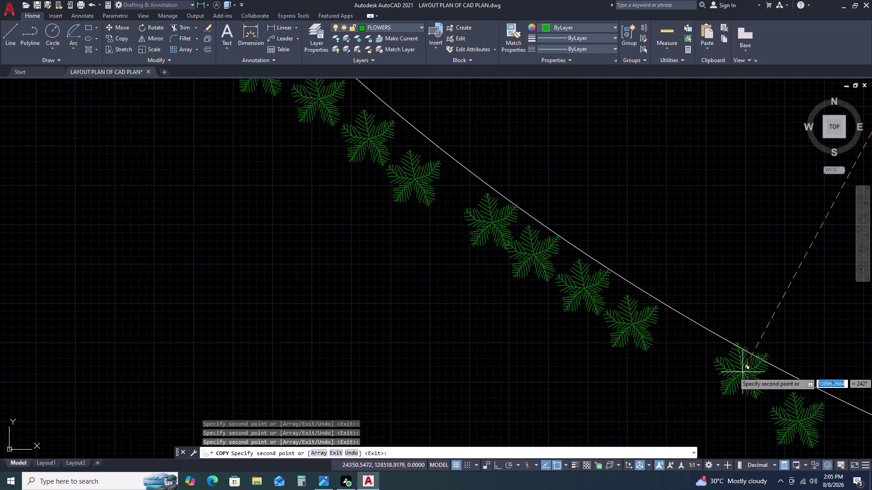
middle_drag(743, 372, 654, 307)
Place tree copies down the curved edge to its lower end.
click(599, 292)
double_click(636, 321)
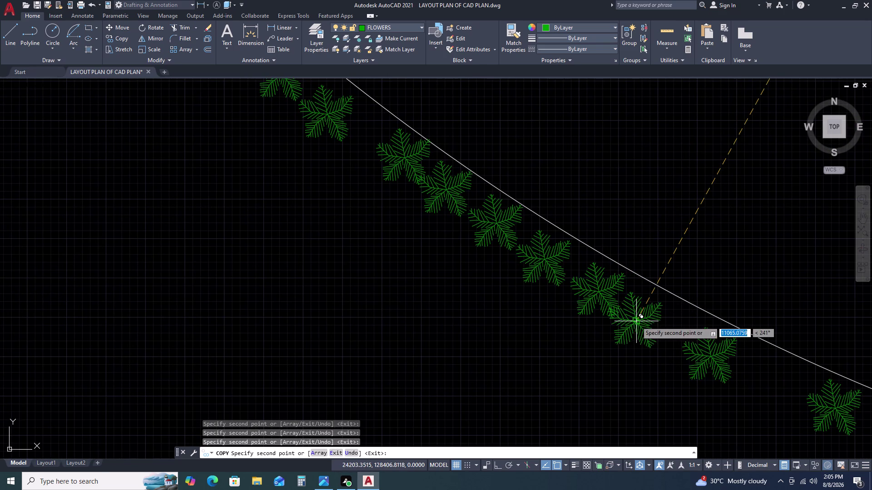
click(683, 337)
click(753, 375)
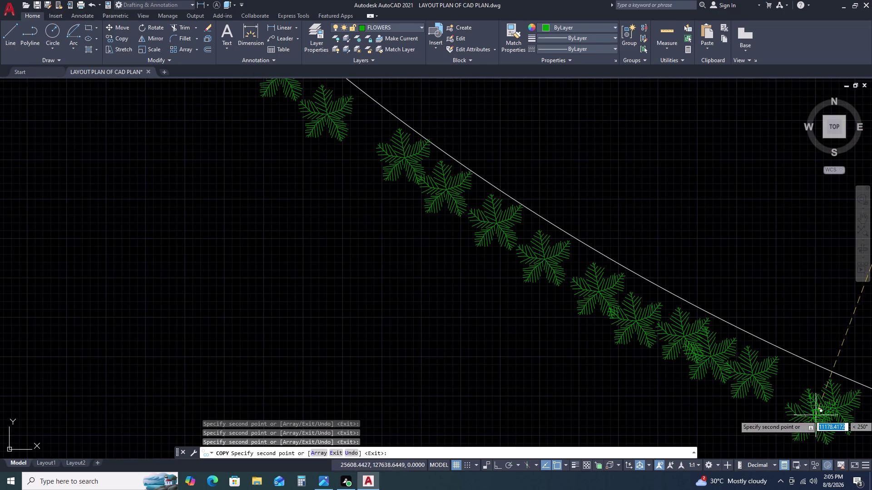
click(800, 397)
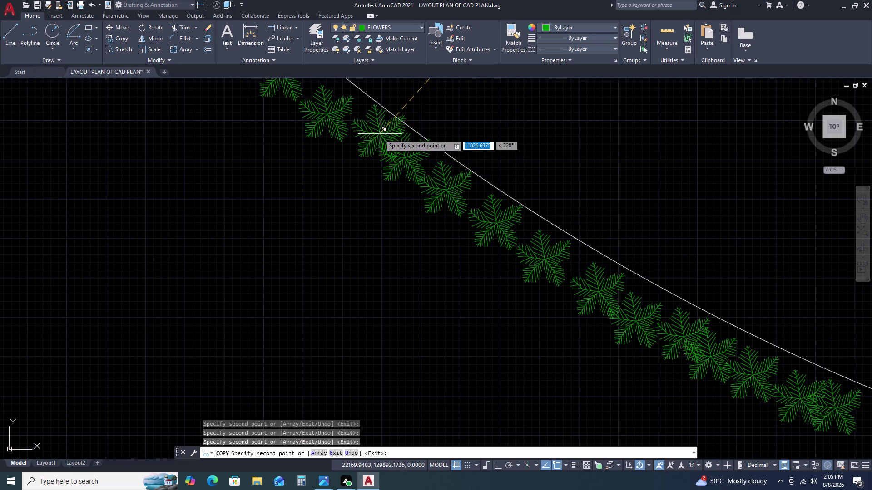
click(379, 134)
scroll(down, 3)
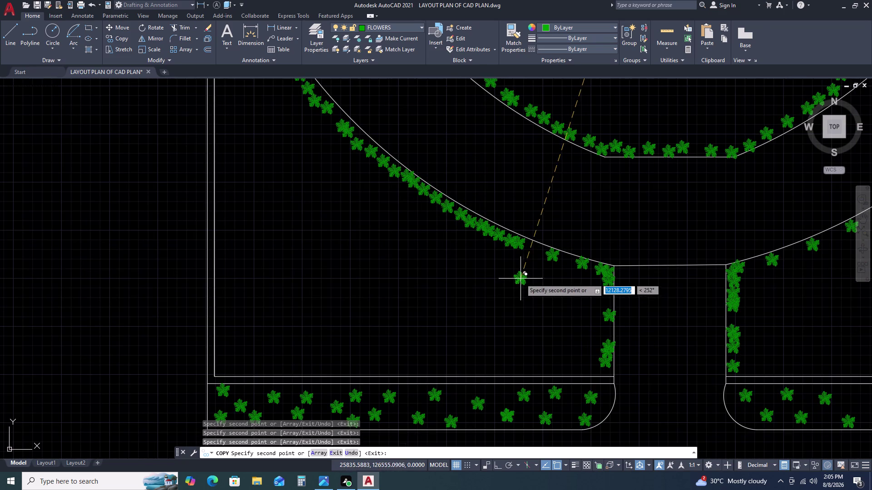
scroll(up, 3)
Fill tree copies along the upper edge between the path corner and bed corner.
click(416, 206)
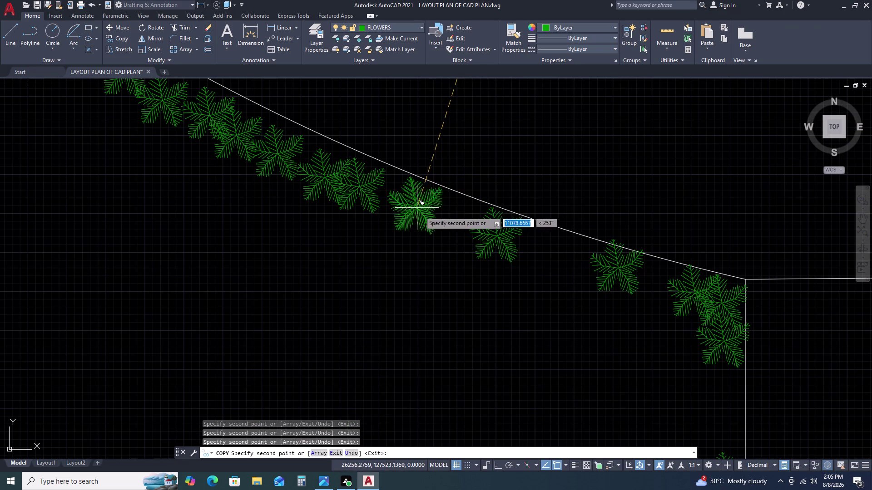
click(454, 218)
click(549, 247)
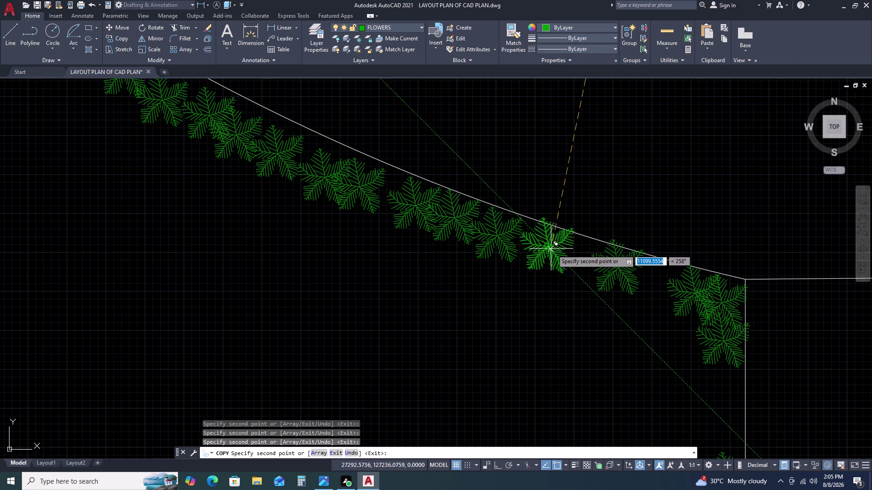
click(576, 256)
click(656, 277)
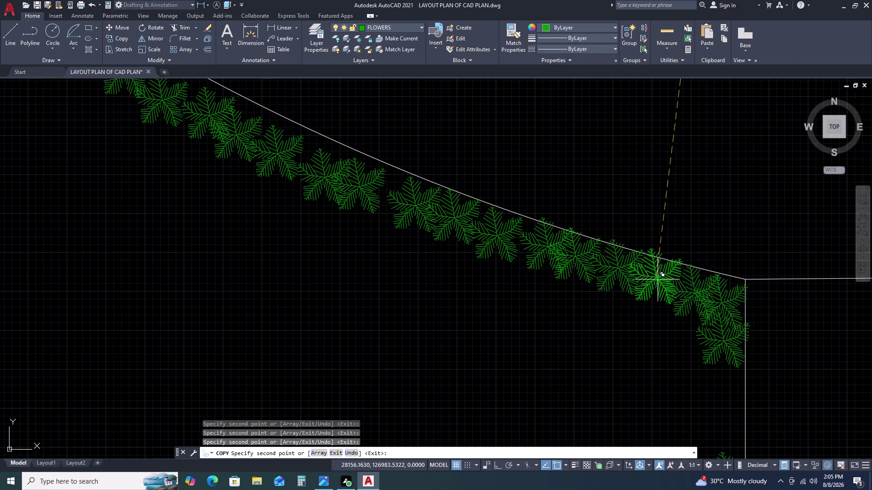
scroll(down, 3)
scroll(down, 3)
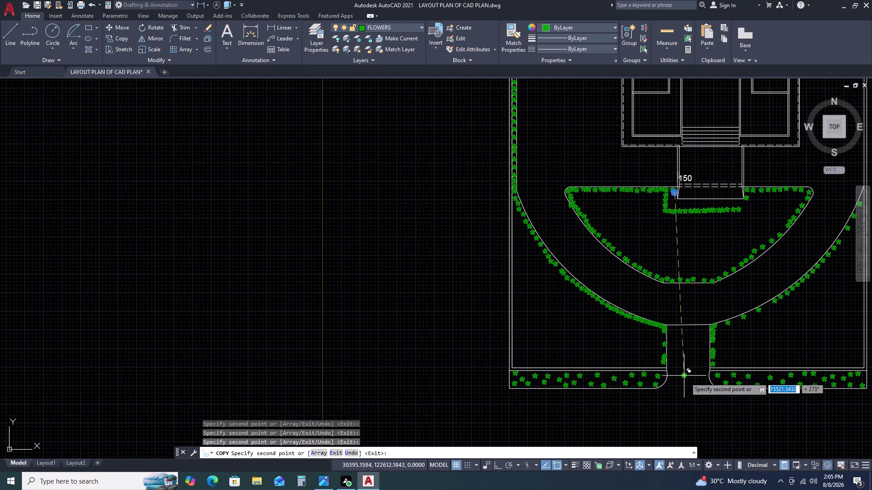
Place a final tree copy beside the central path and end the copy.
middle_drag(685, 378, 640, 297)
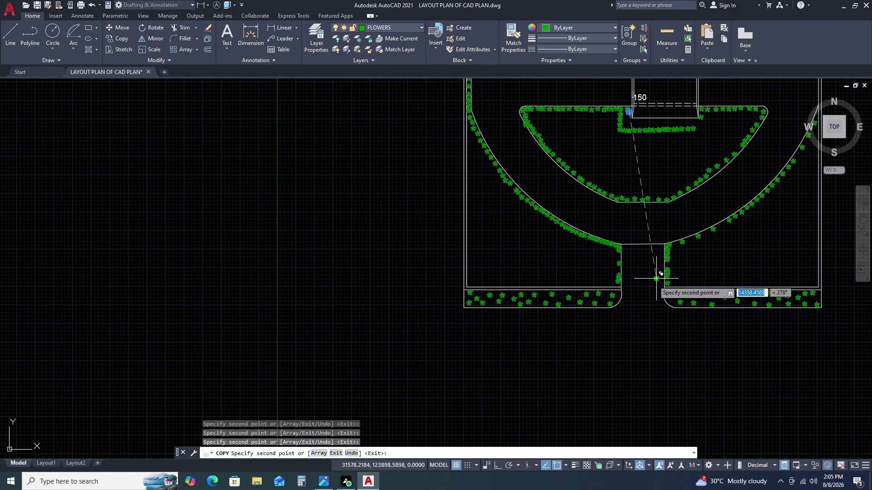
scroll(up, 3)
click(510, 184)
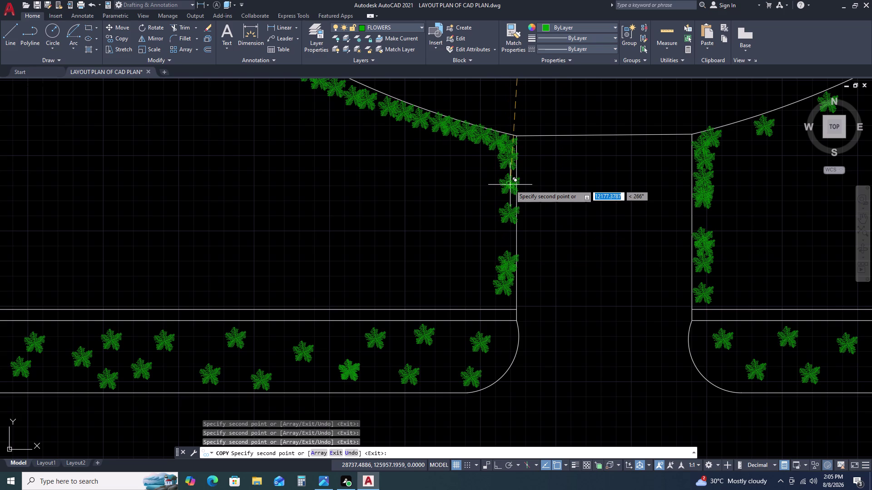
key(Escape)
scroll(down, 3)
scroll(down, 3)
scroll(down, 3)
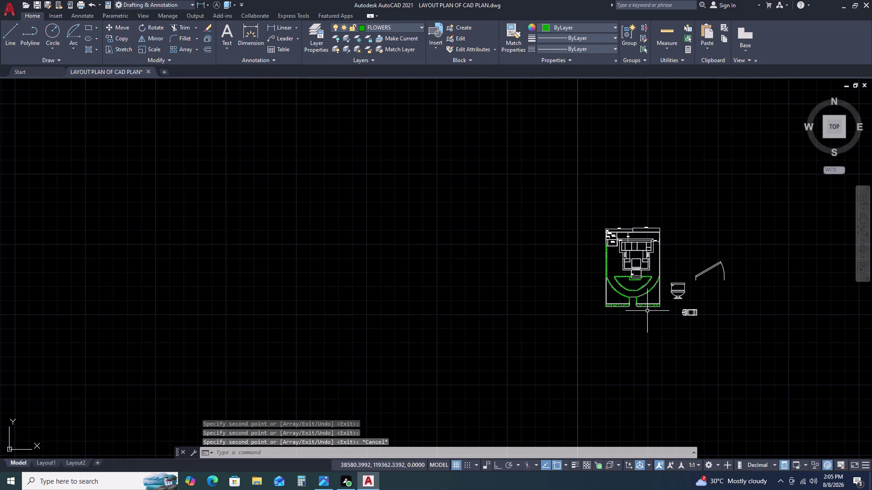
Set the Door - Imperial block's opening angle to Open 90° in Quick Properties.
scroll(up, 3)
middle_drag(660, 269, 593, 188)
middle_drag(648, 258, 586, 197)
drag(752, 212, 752, 218)
click(721, 249)
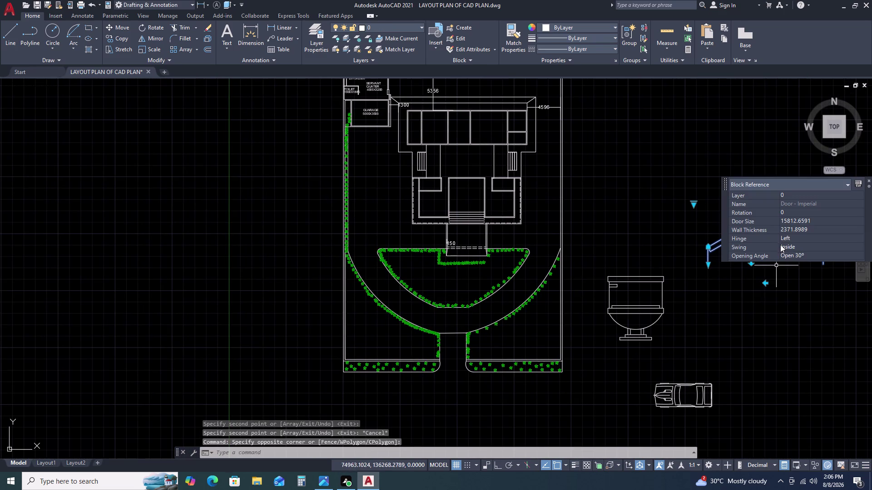
click(693, 203)
click(727, 241)
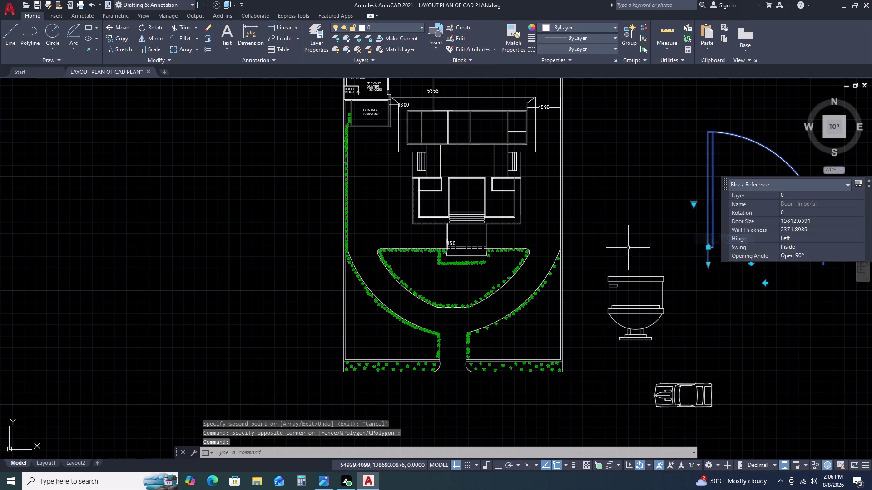
scroll(down, 3)
key(Escape)
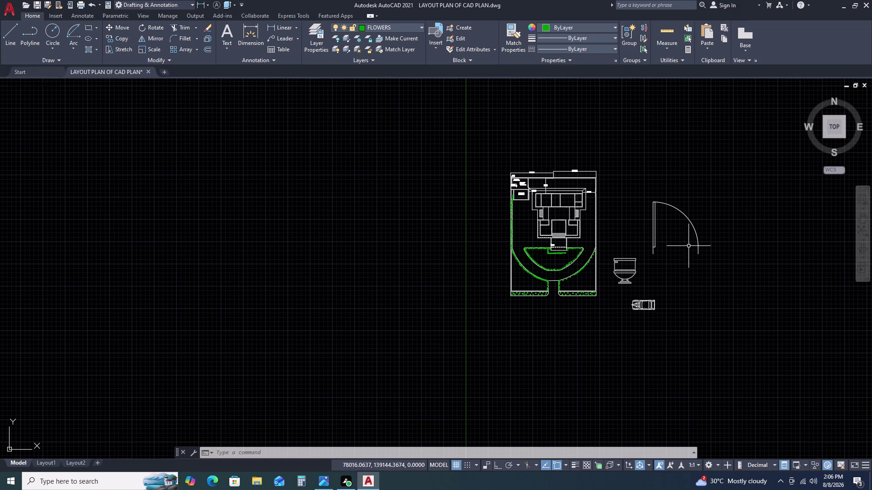
Zoom around the planted beds, then open the Tool Palettes with Ctrl+3.
scroll(up, 3)
scroll(up, 3)
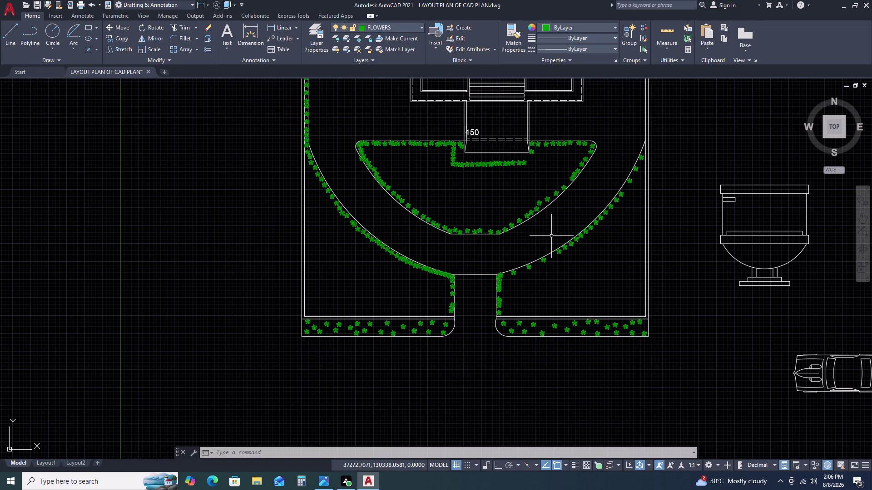
scroll(down, 3)
scroll(up, 3)
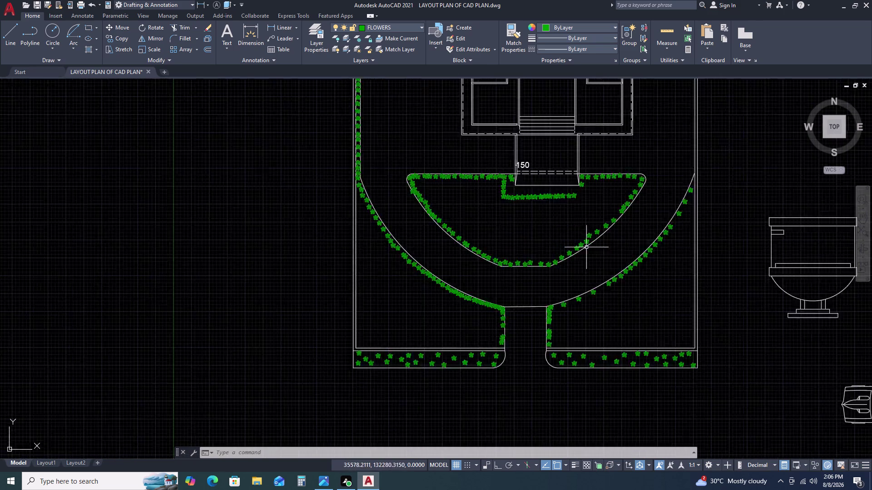
scroll(up, 3)
scroll(down, 3)
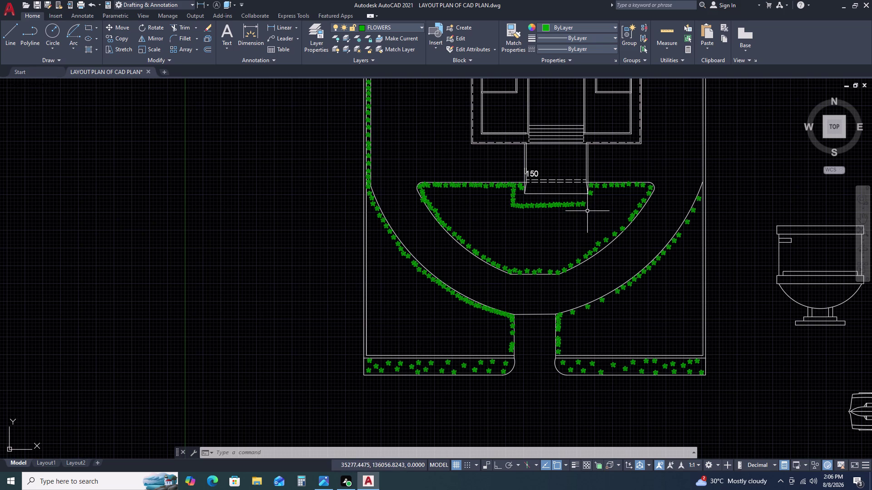
scroll(up, 3)
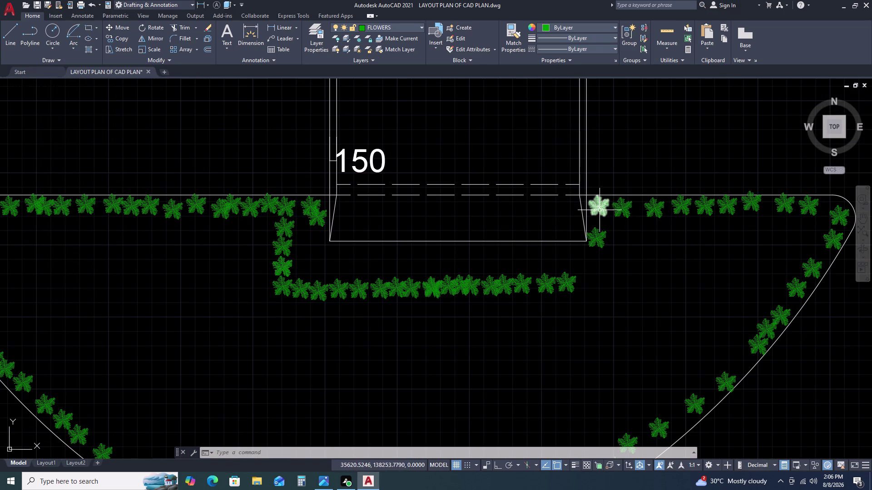
scroll(down, 3)
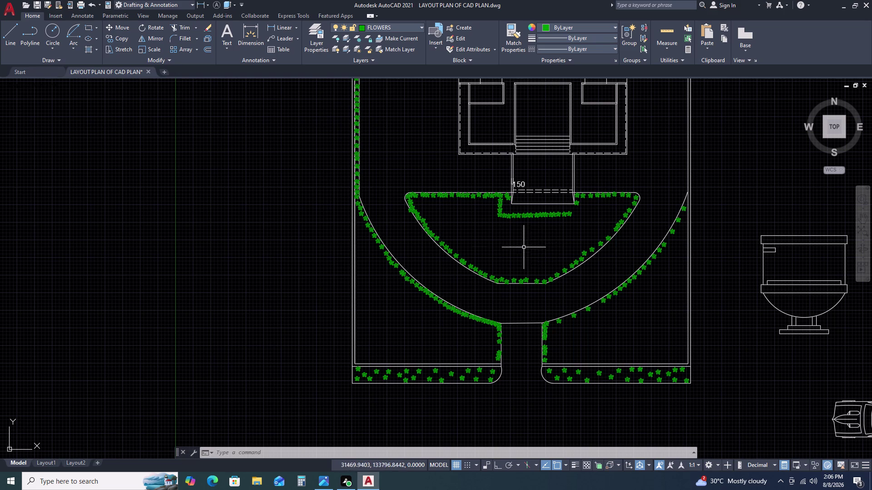
scroll(down, 3)
scroll(up, 3)
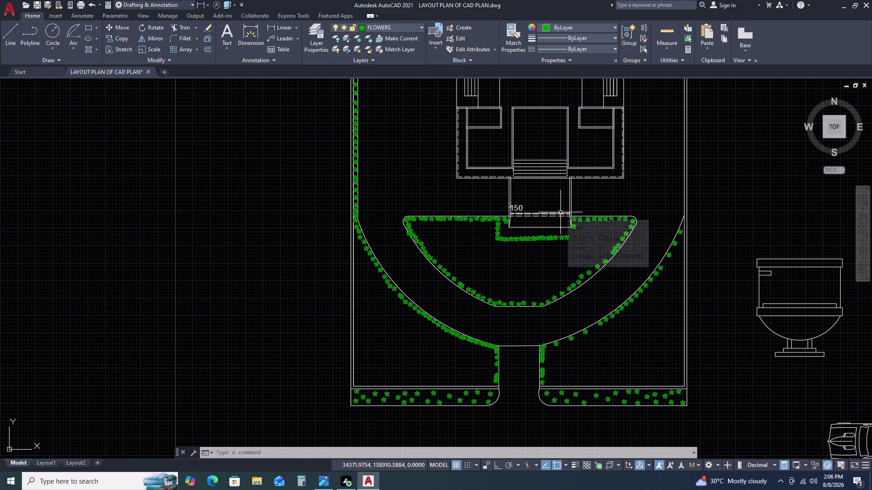
key(ctrl+3)
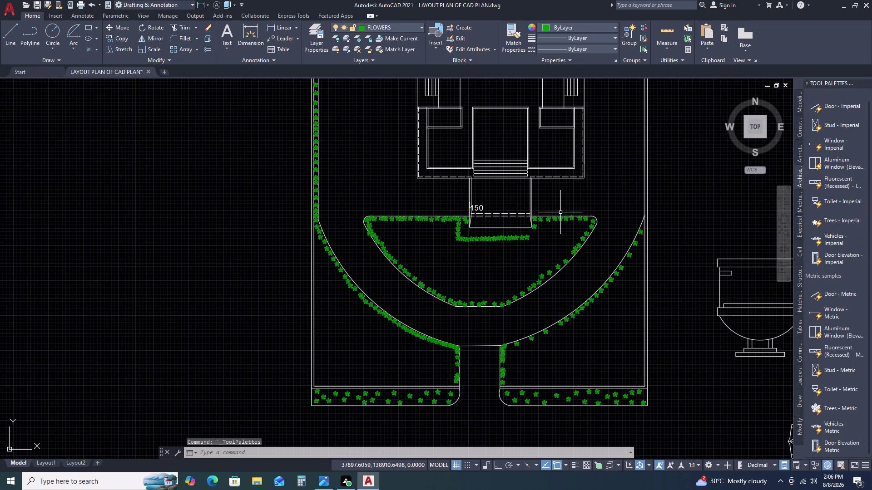
Cancel the current command, pan the plan into view, and close the Tool Palettes window.
key(Escape)
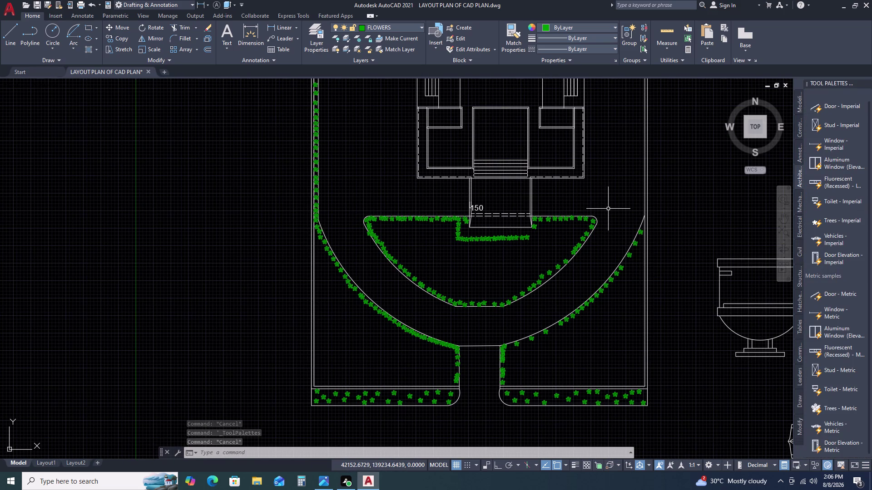
scroll(down, 3)
middle_drag(668, 247, 643, 232)
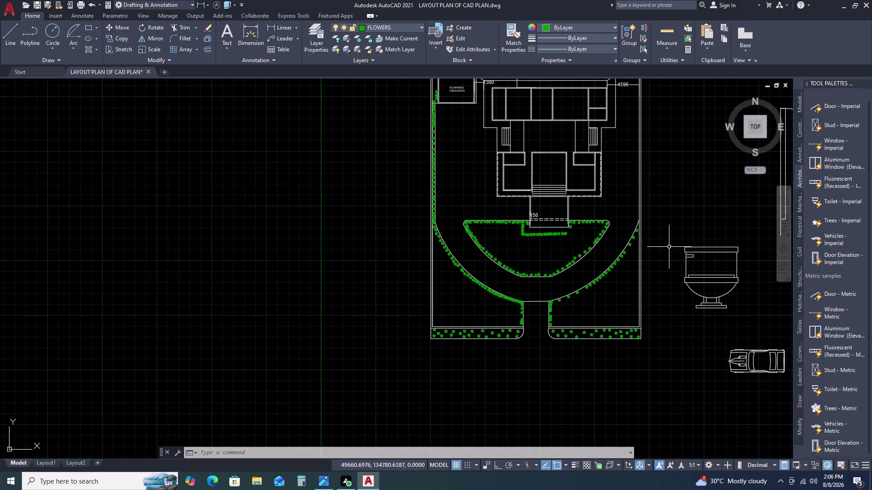
middle_drag(643, 232, 554, 193)
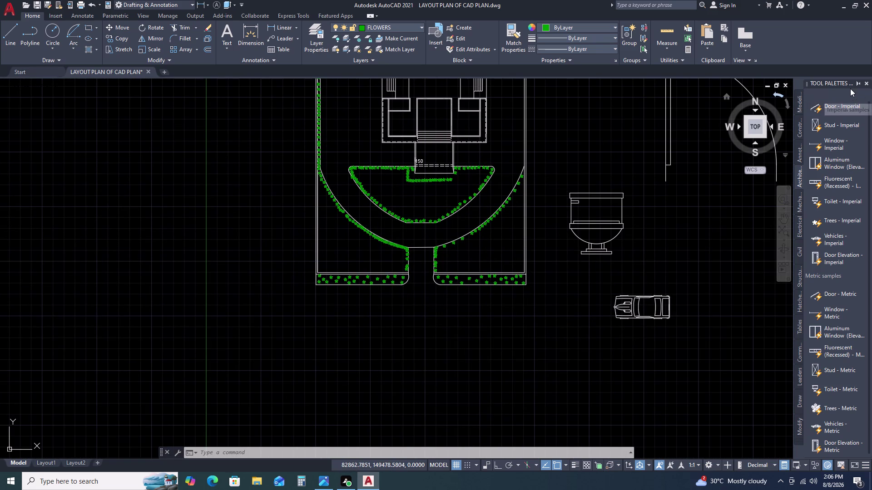
click(866, 84)
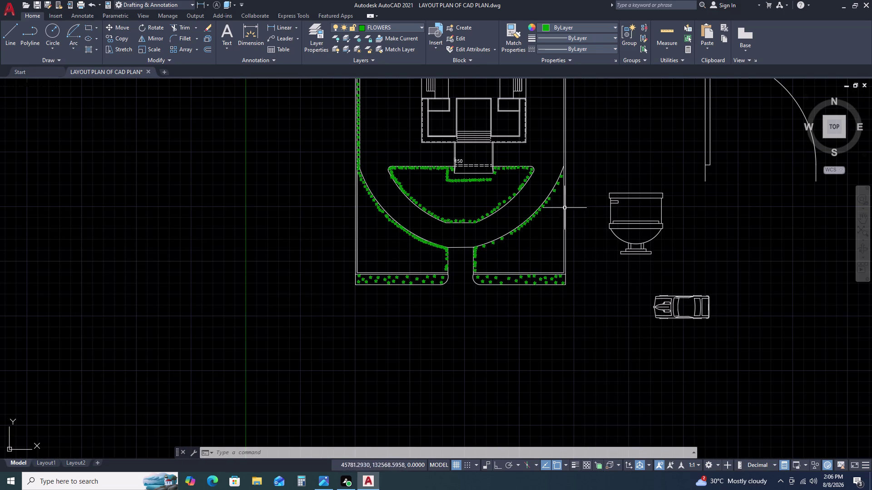
Zoom in on the trees beside the path.
scroll(down, 3)
scroll(up, 3)
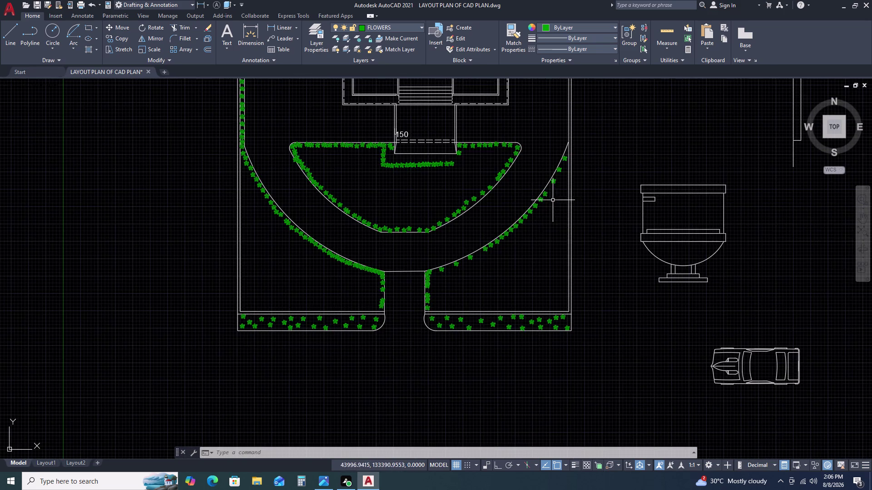
scroll(up, 3)
scroll(down, 3)
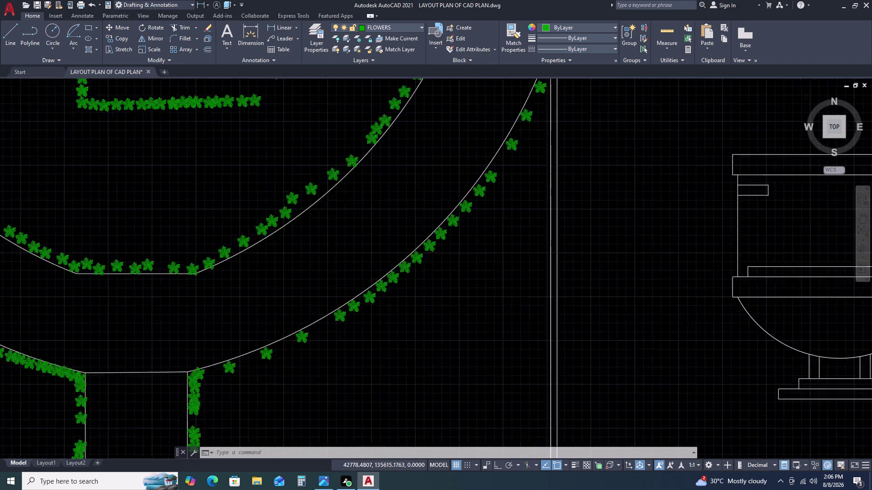
scroll(down, 3)
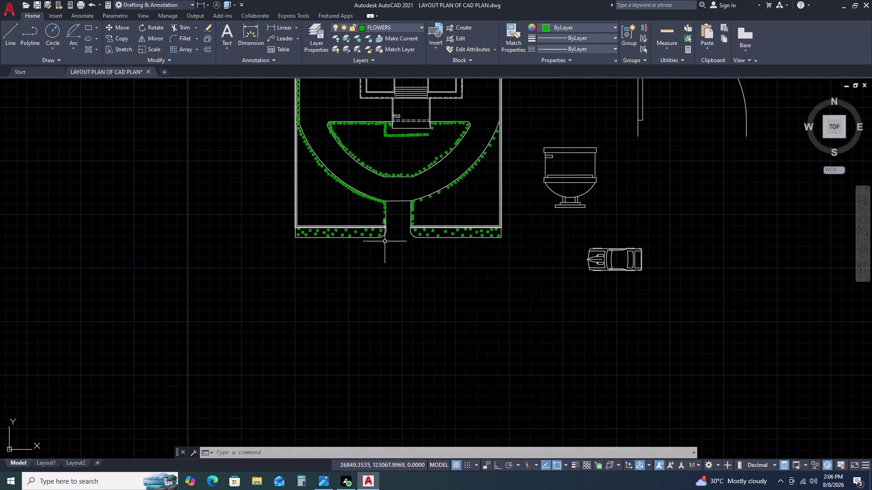
scroll(up, 3)
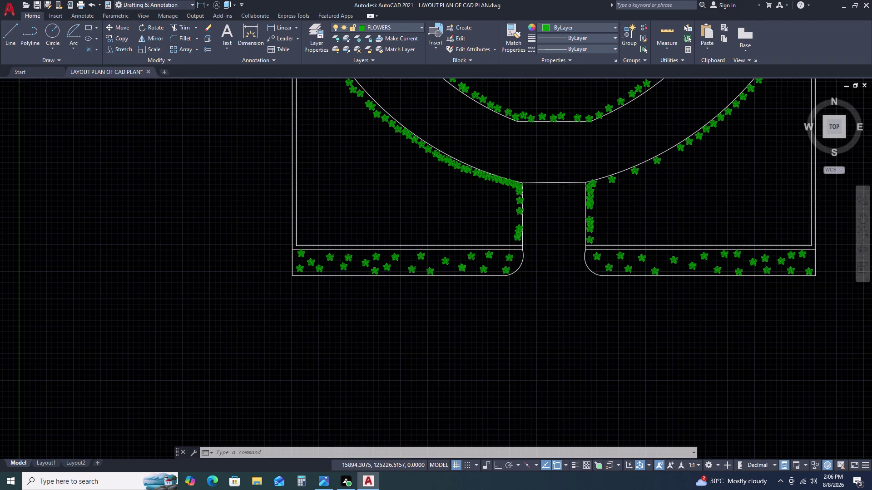
scroll(up, 3)
scroll(down, 3)
scroll(down, 3)
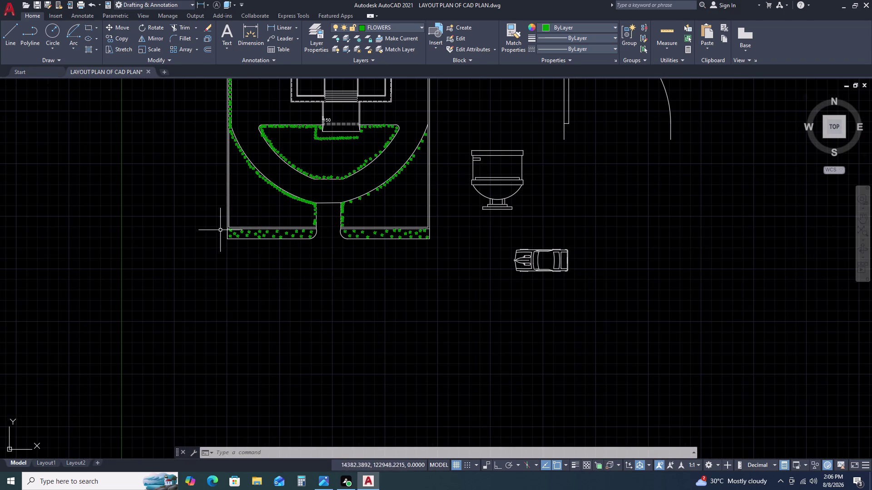
scroll(up, 3)
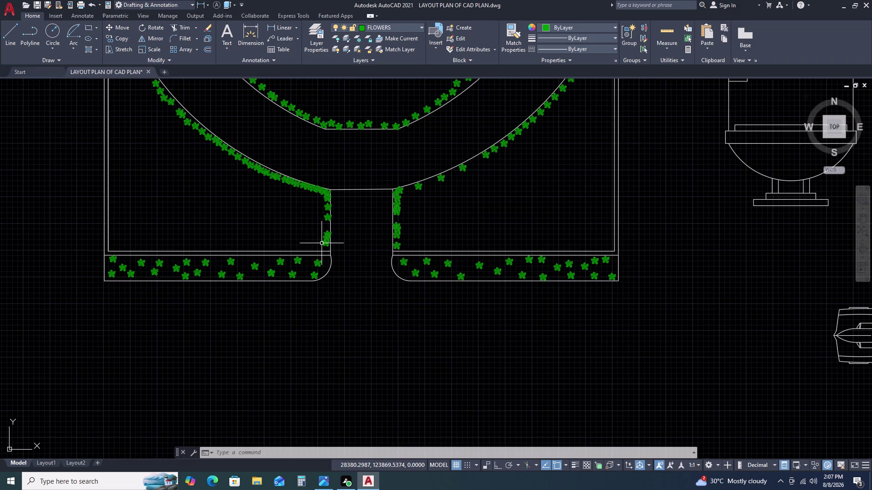
scroll(up, 3)
scroll(up, 3)
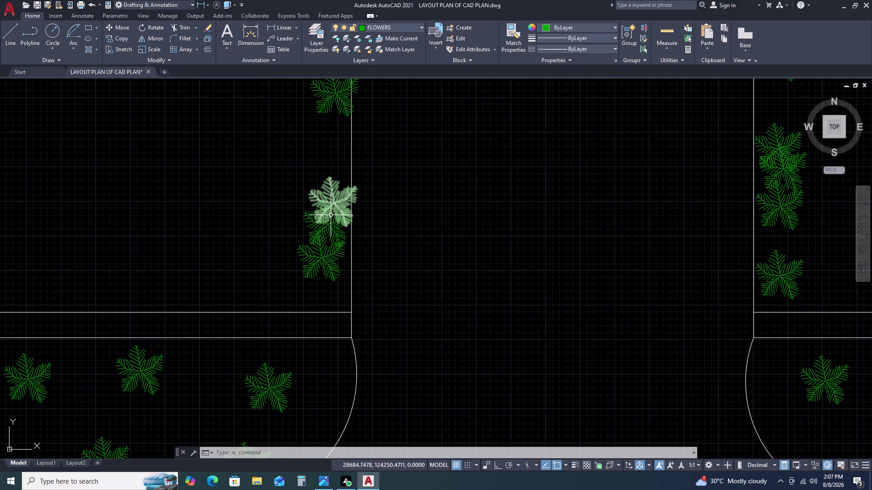
Grip-move the three palm blocks along the bed edge beside the path into evener spacing.
click(333, 207)
click(335, 202)
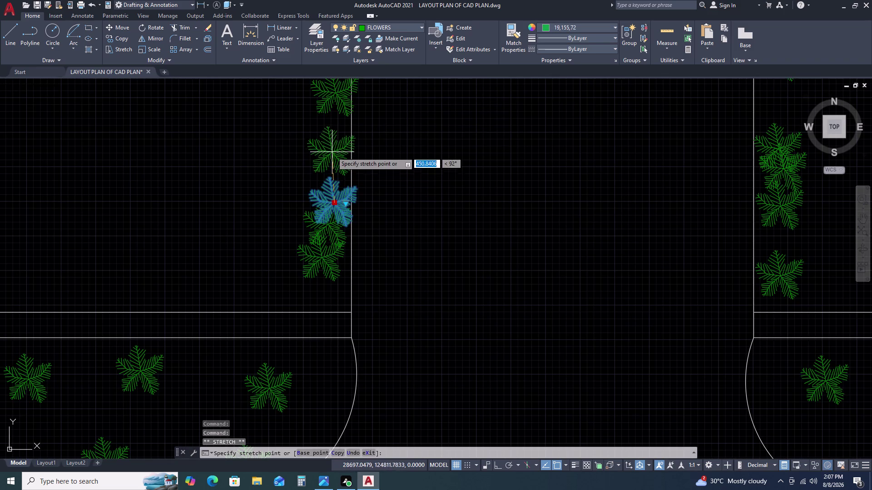
click(332, 147)
click(330, 211)
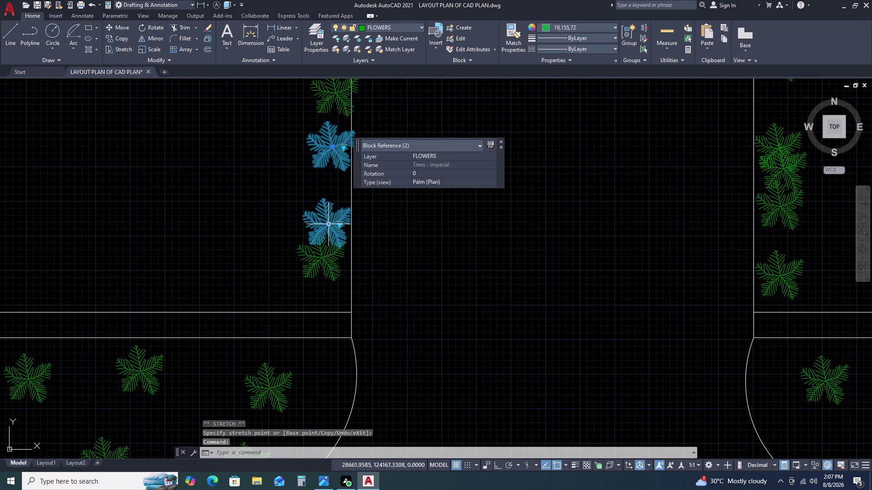
click(327, 225)
click(329, 207)
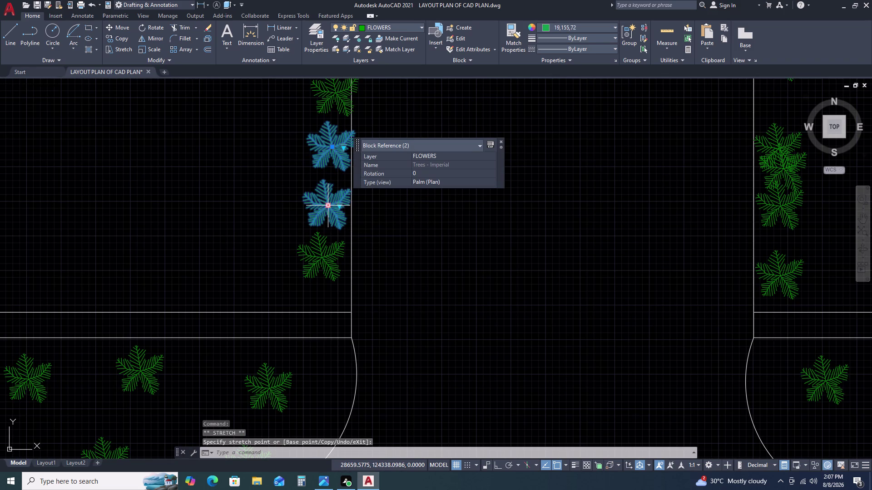
click(321, 248)
double_click(324, 256)
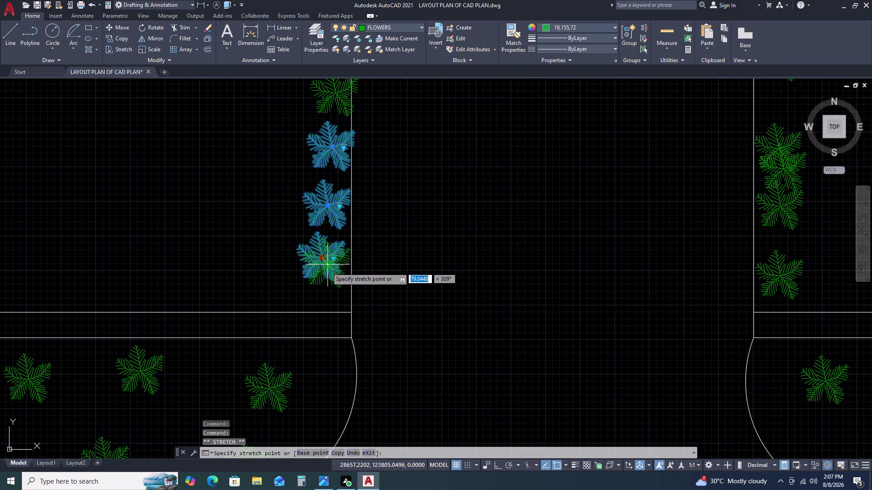
double_click(326, 273)
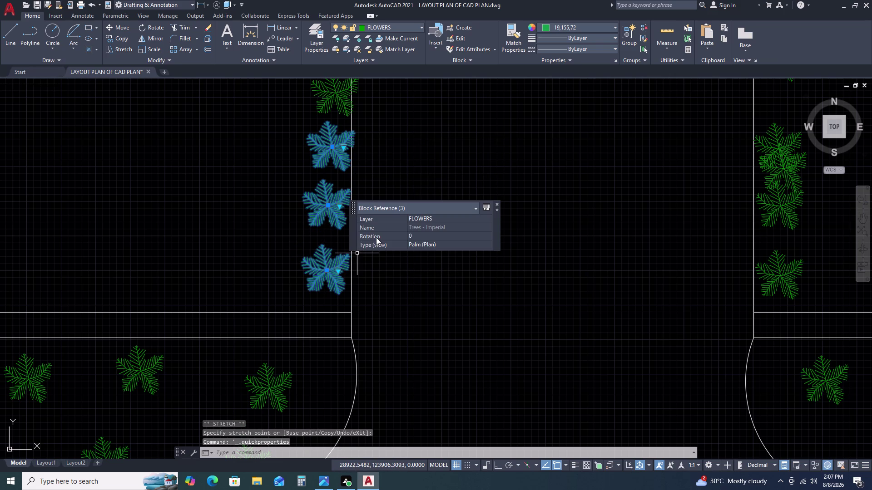
key(Escape)
scroll(down, 3)
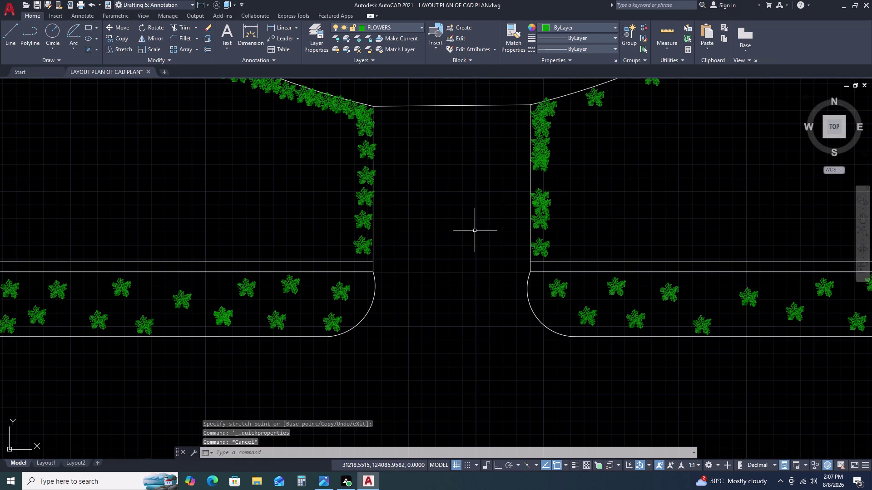
Copy the bed-corner palm block with COPY into the gap between the two front beds.
scroll(down, 3)
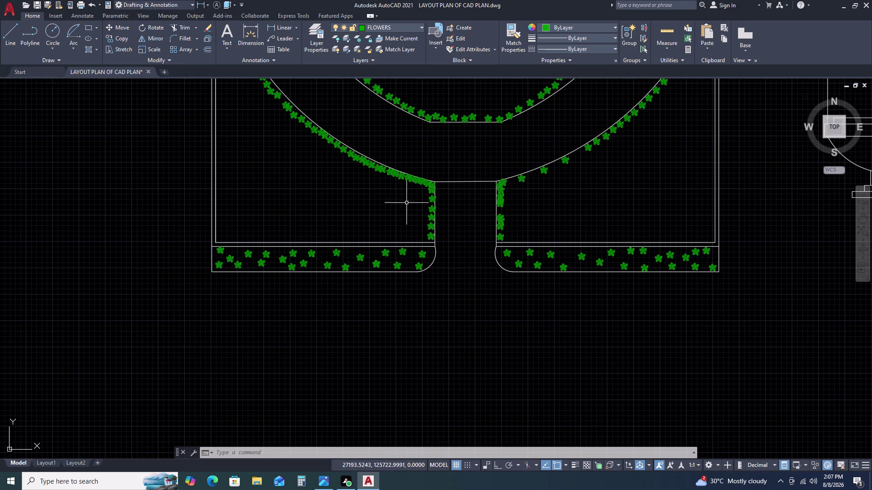
click(403, 179)
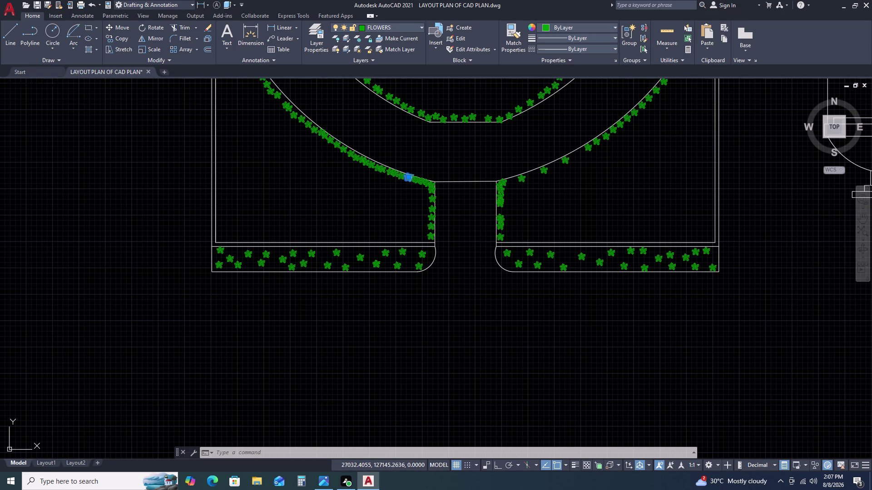
key(c)
text(O)
key(space)
click(397, 206)
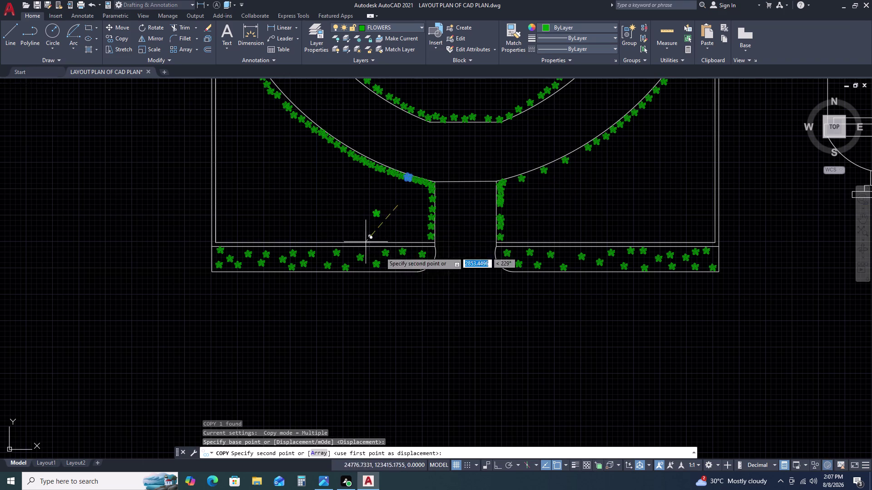
click(460, 296)
key(Escape)
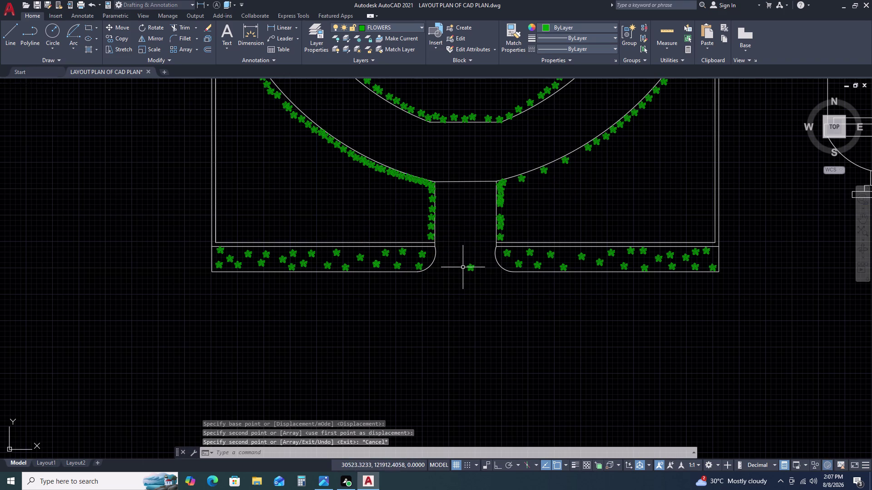
click(469, 266)
key(Escape)
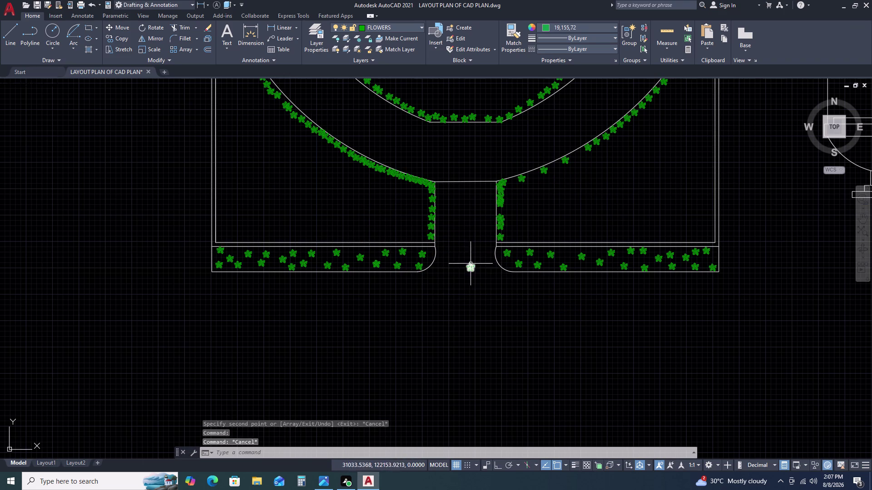
scroll(up, 3)
Open Edit Block Definition on the copied palm and close it without editing.
double_click(475, 268)
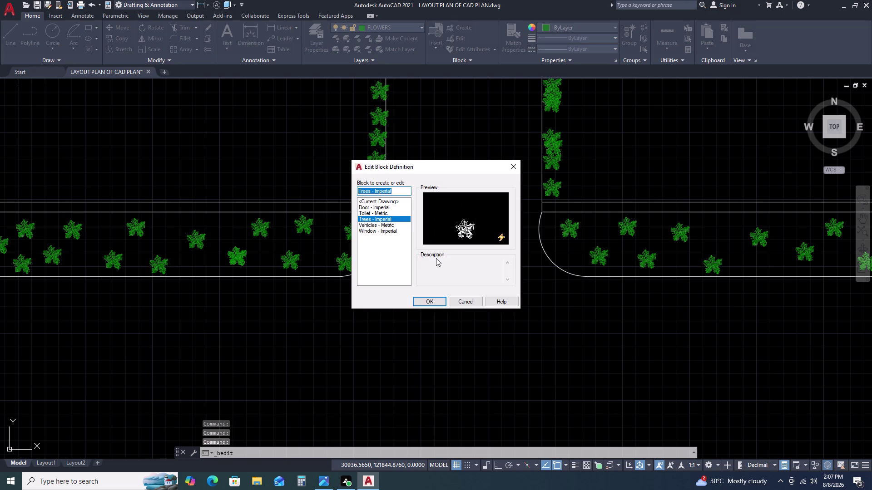
double_click(511, 169)
double_click(475, 267)
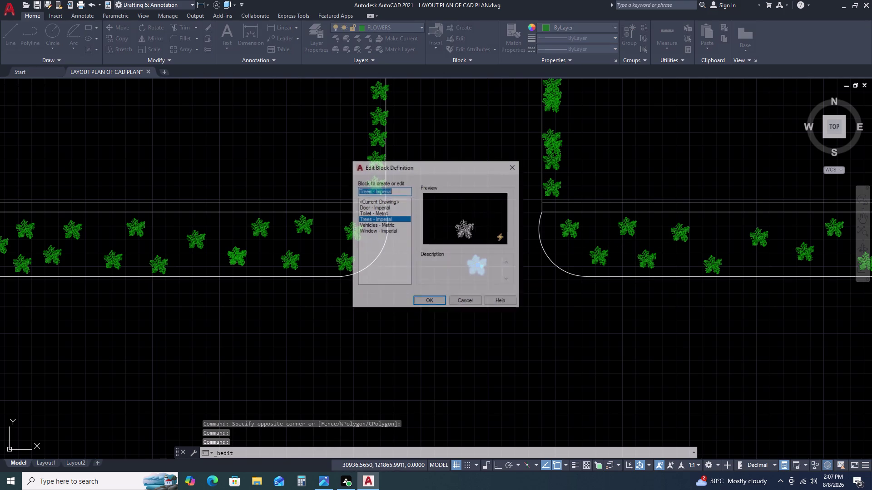
click(511, 160)
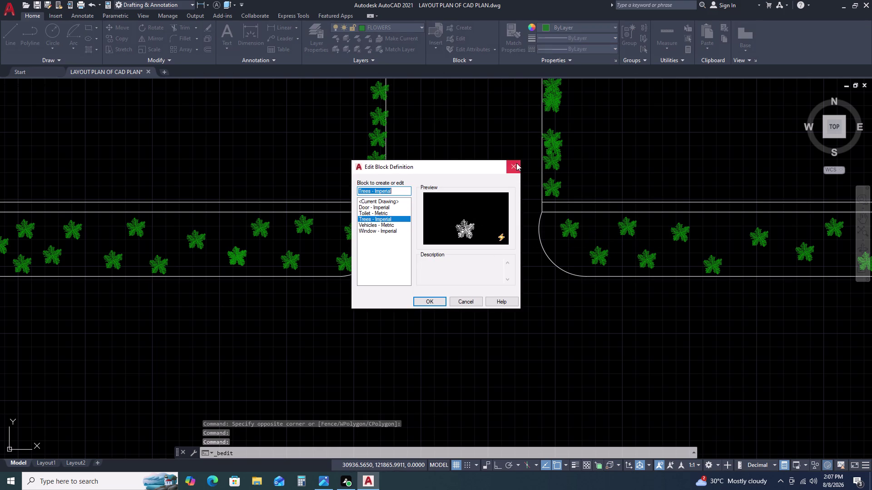
click(516, 163)
scroll(up, 3)
scroll(up, 3)
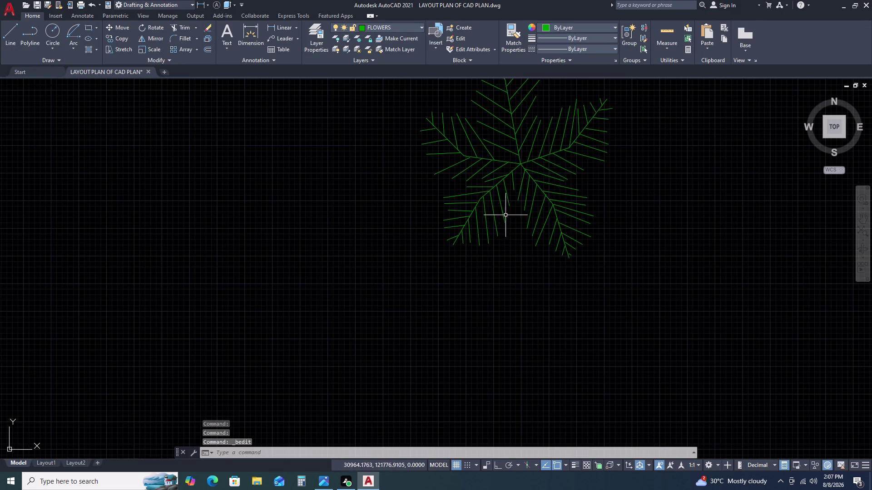
Switch the copied palm to Type 2 Deciduous (Elevation) using its visibility grip.
click(498, 202)
double_click(483, 208)
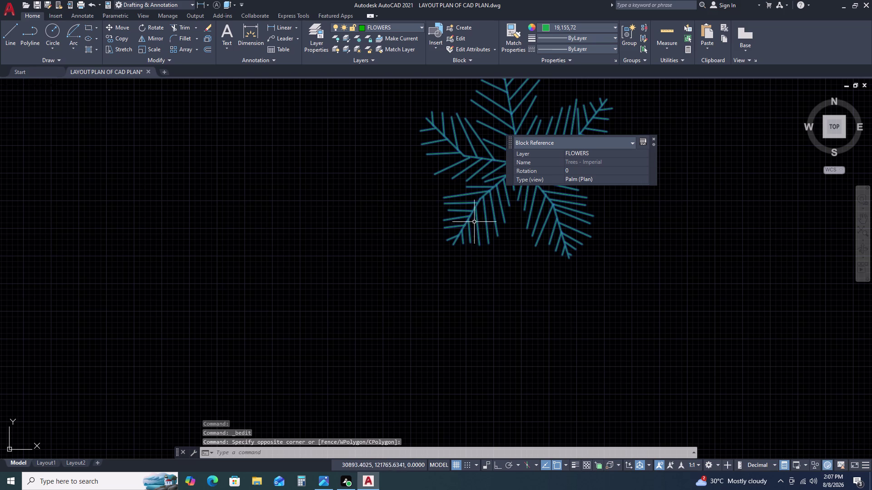
click(654, 139)
double_click(567, 164)
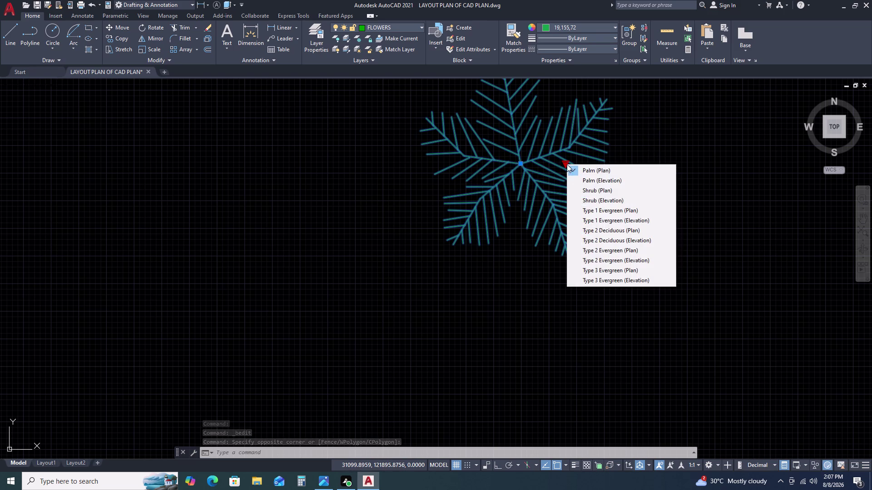
click(598, 242)
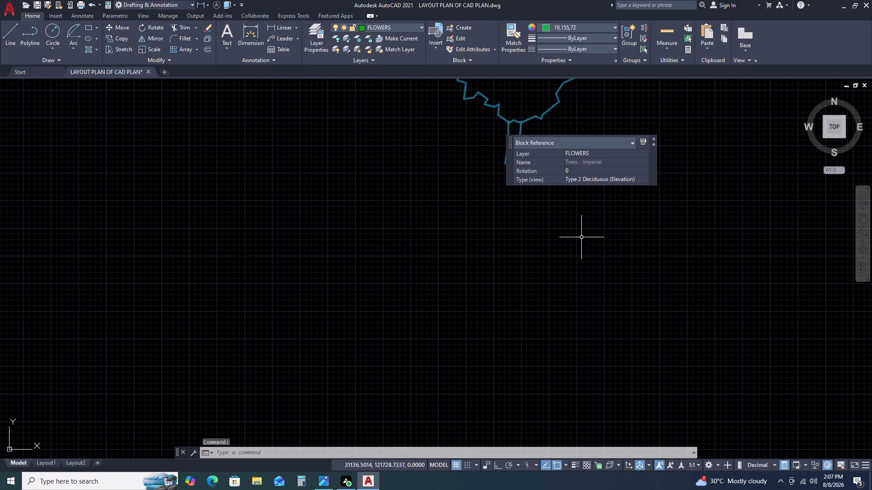
scroll(down, 3)
scroll(down, 3)
key(Escape)
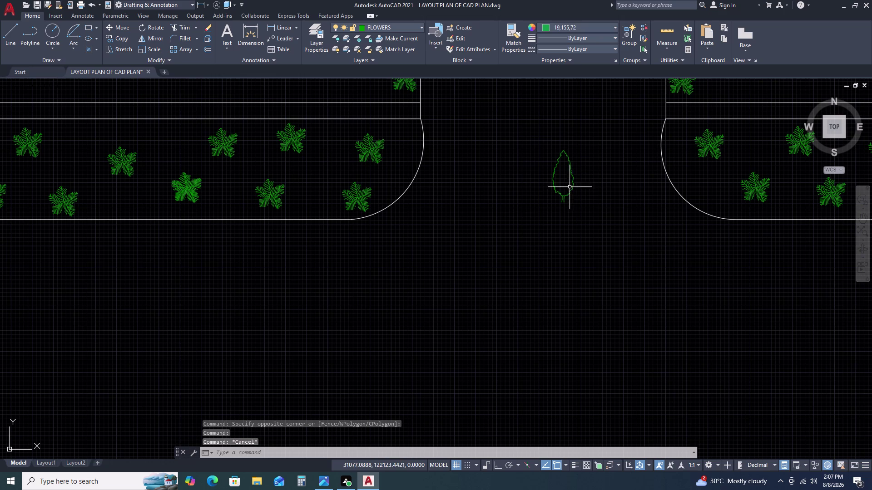
Dismiss the block editor again and change the tree to Type 3 Evergreen (Plan).
double_click(568, 190)
double_click(562, 198)
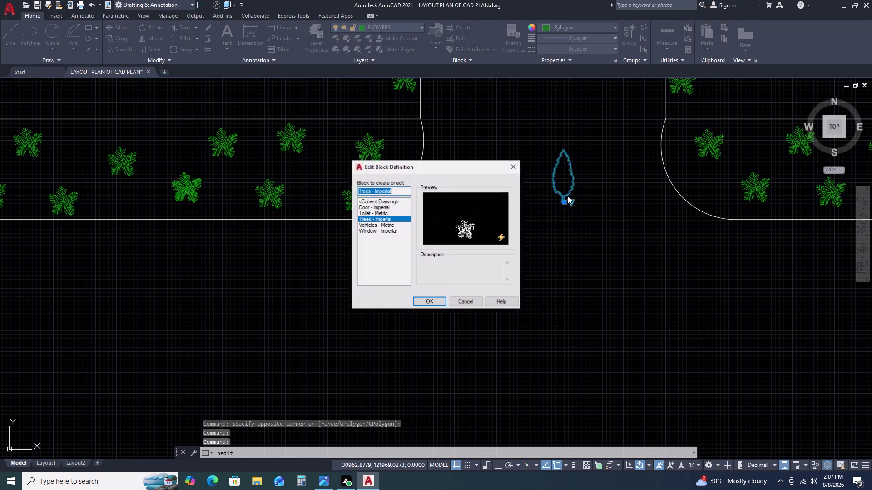
click(570, 201)
double_click(514, 166)
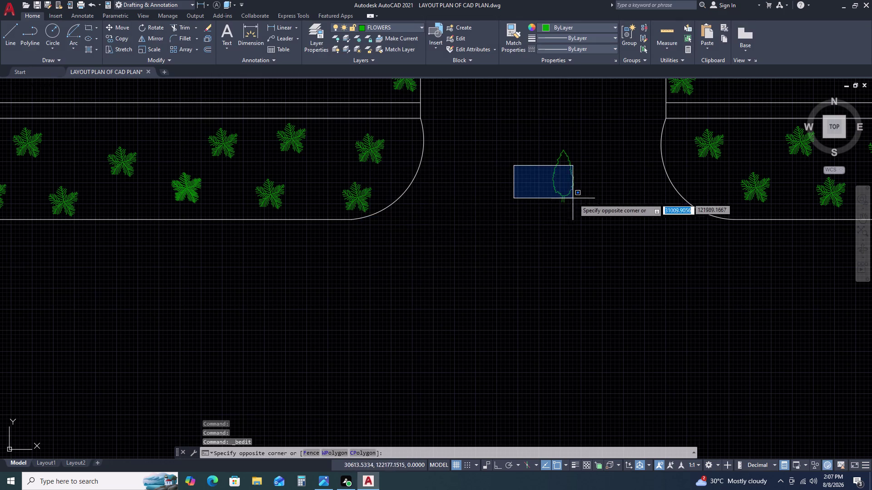
double_click(574, 198)
click(568, 185)
double_click(556, 198)
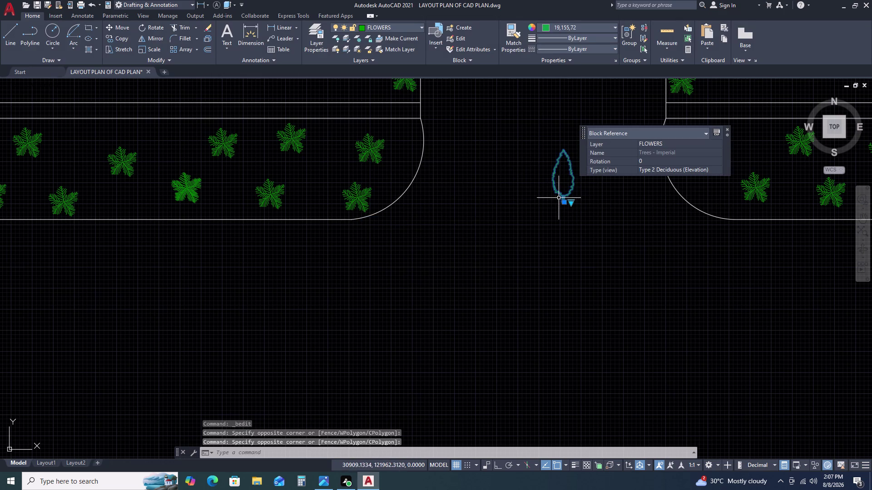
click(573, 203)
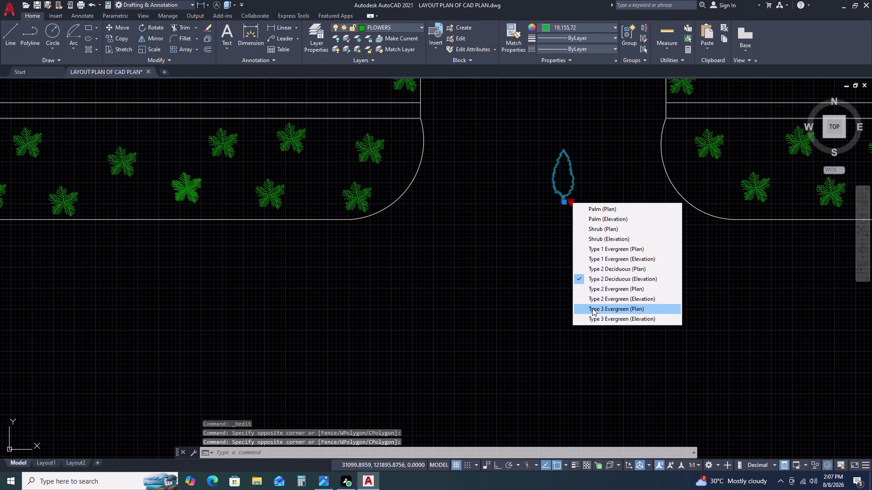
click(592, 308)
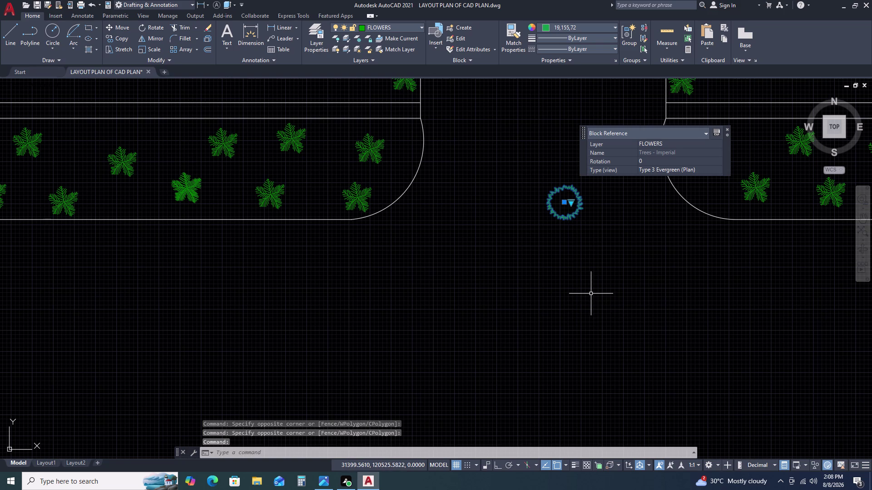
key(Escape)
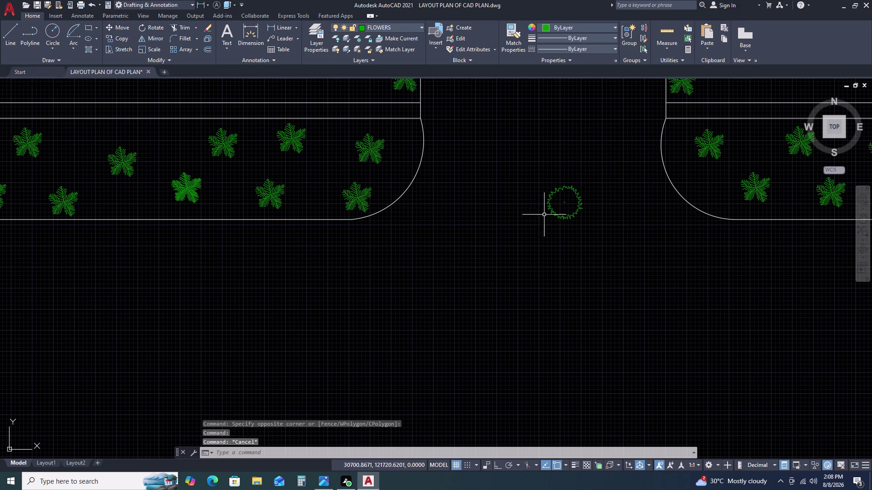
click(364, 152)
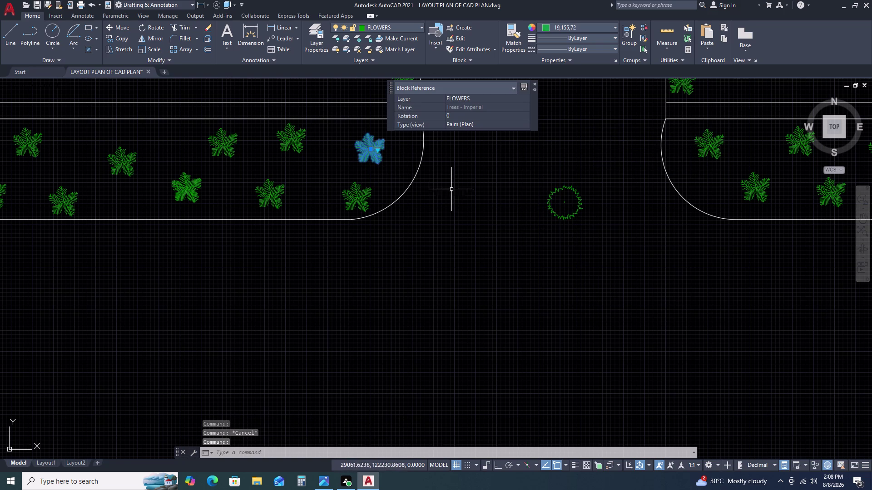
Copy the selected palm to a spot below the entrance gap.
key(c)
text(O)
key(space)
click(453, 202)
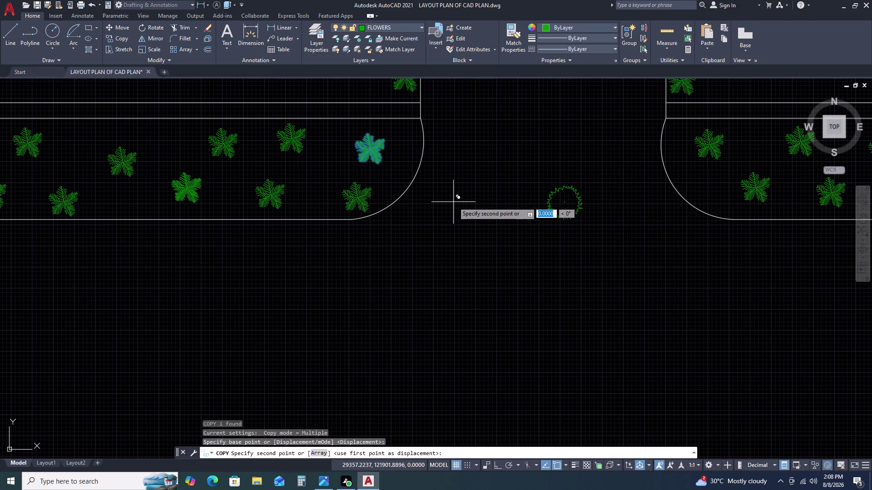
click(525, 293)
key(Escape)
Switch the new copy to Type 3 Evergreen (Plan), then to Shrub (Elevation).
click(443, 234)
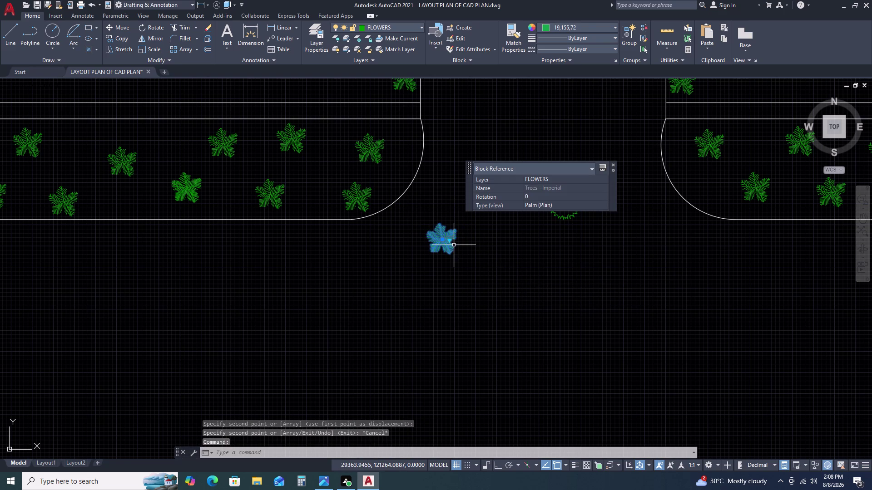
click(449, 241)
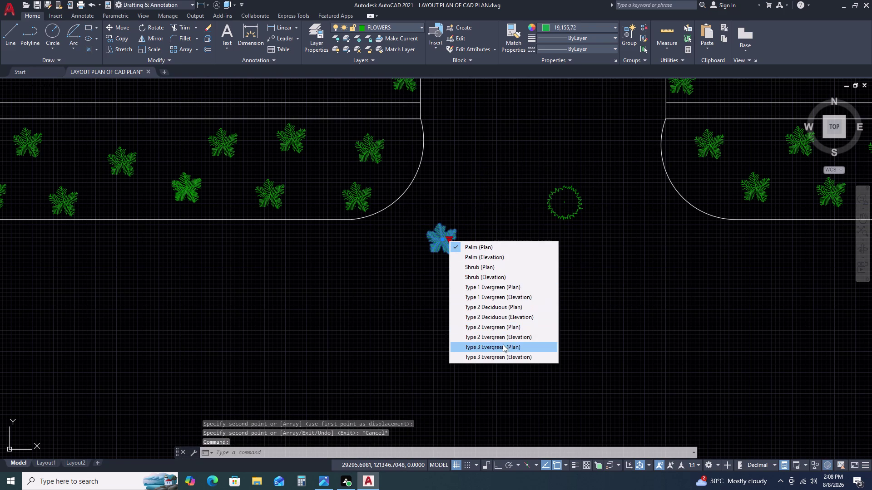
click(506, 344)
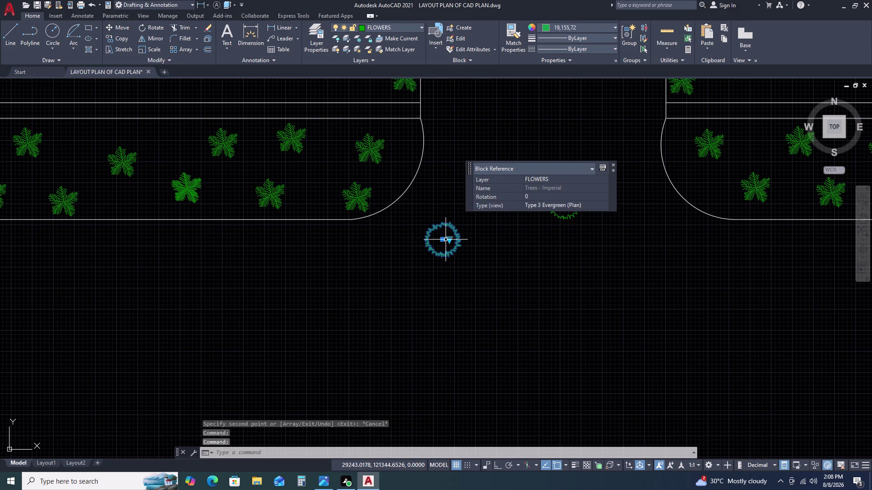
click(450, 240)
click(501, 277)
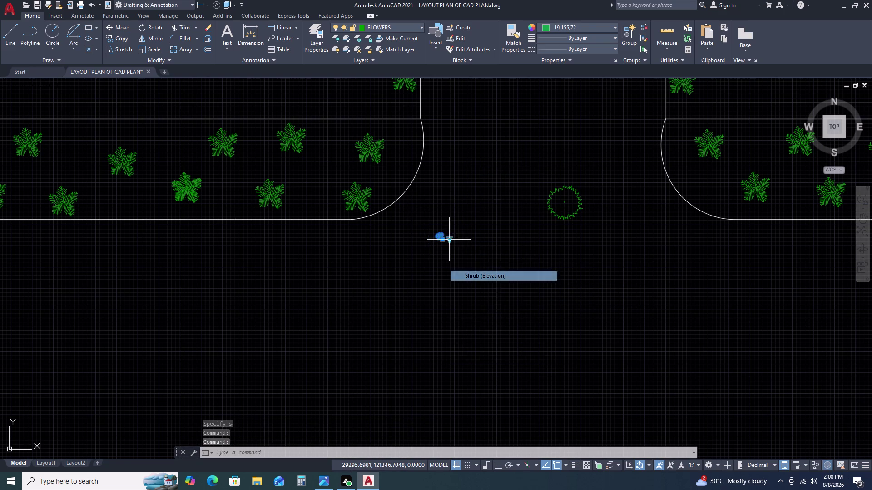
Pan and zoom to centre the Shrub (Elevation) block in view.
scroll(up, 3)
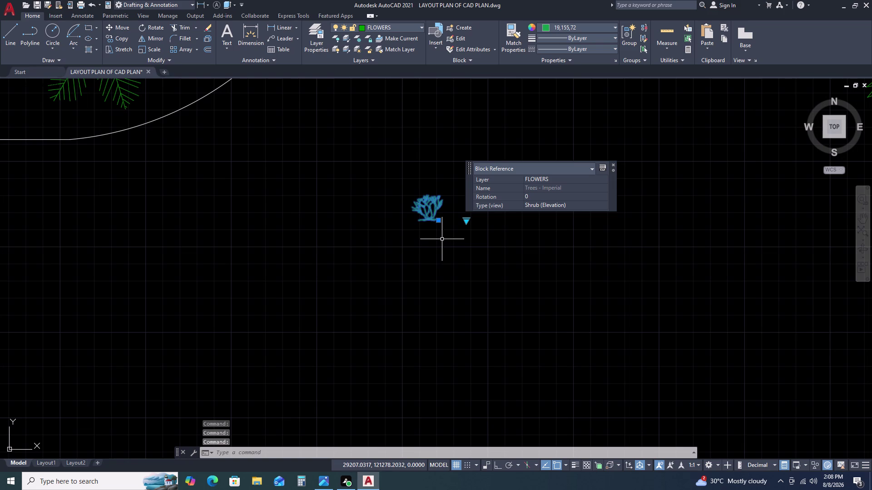
scroll(down, 3)
scroll(down, 3)
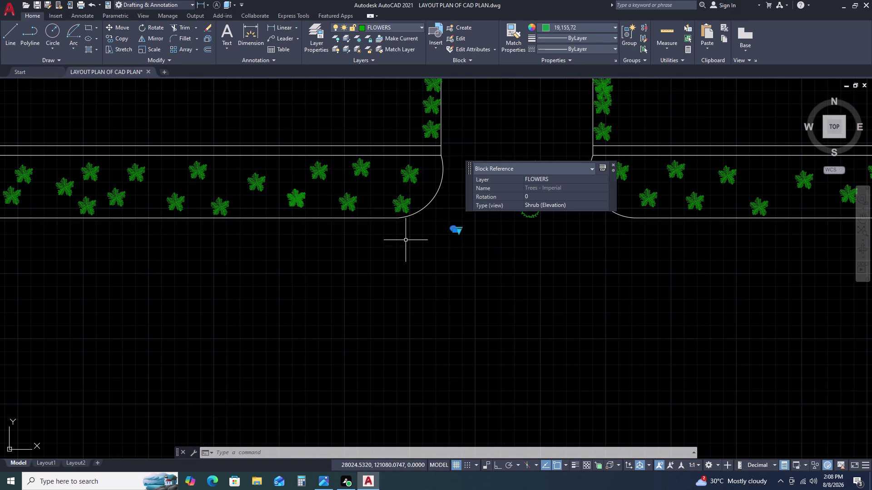
scroll(up, 3)
scroll(up, 3)
middle_drag(489, 220, 479, 224)
middle_drag(404, 246, 379, 248)
middle_click(357, 250)
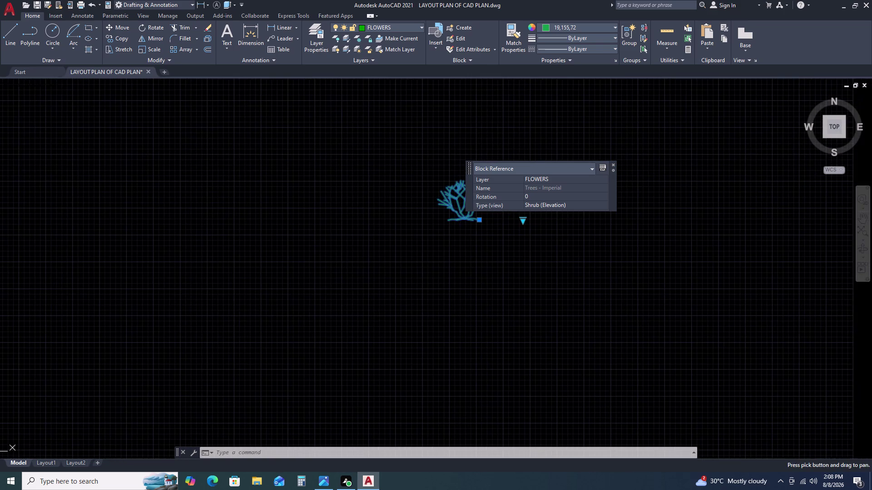
scroll(up, 3)
middle_drag(504, 231, 341, 234)
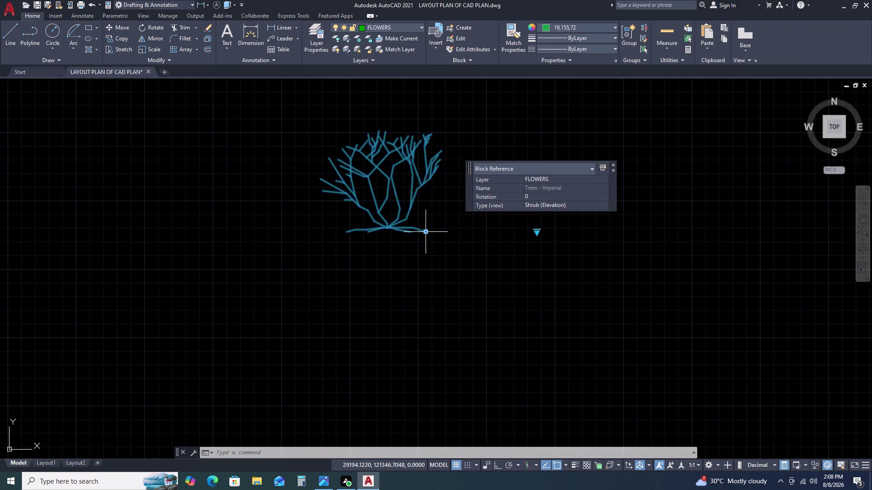
scroll(down, 3)
scroll(down, 3)
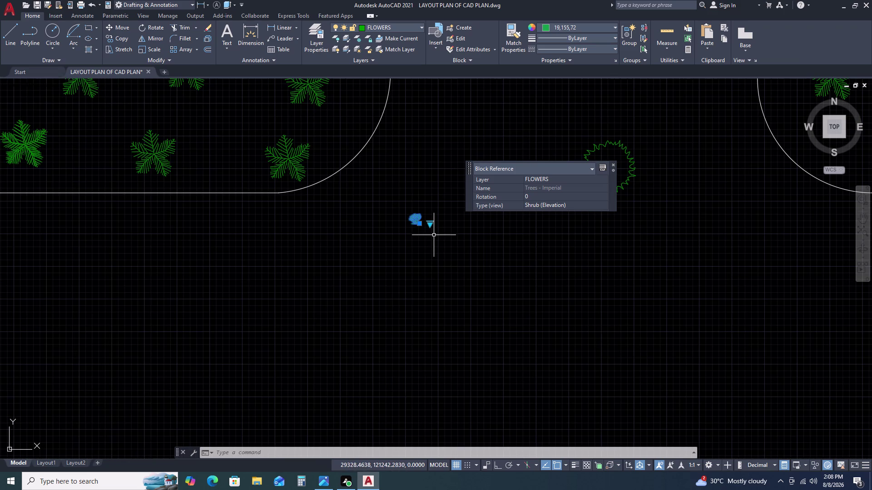
Scale up the Shrub (Elevation) block with SC, using a picked base point.
key(s)
key(c)
key(space)
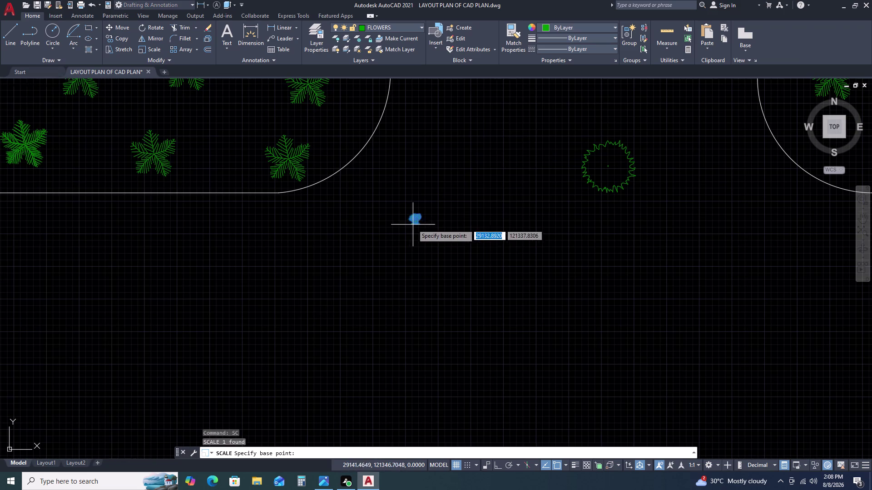
click(411, 223)
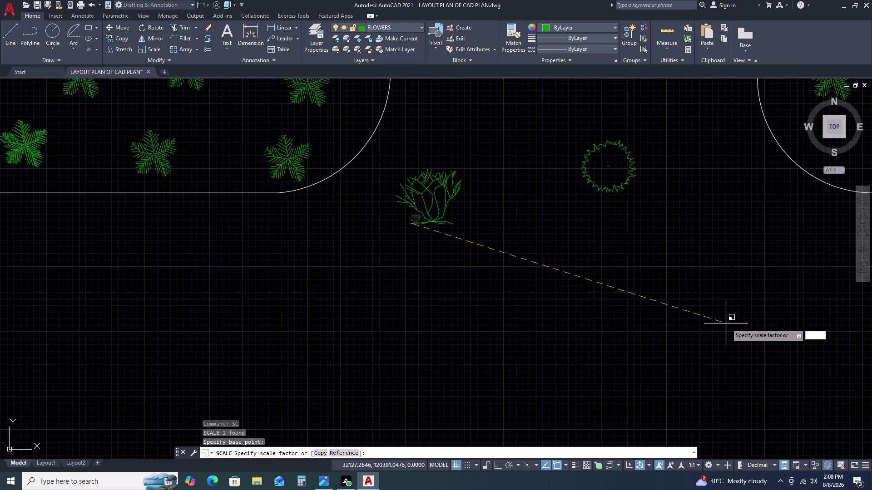
click(728, 323)
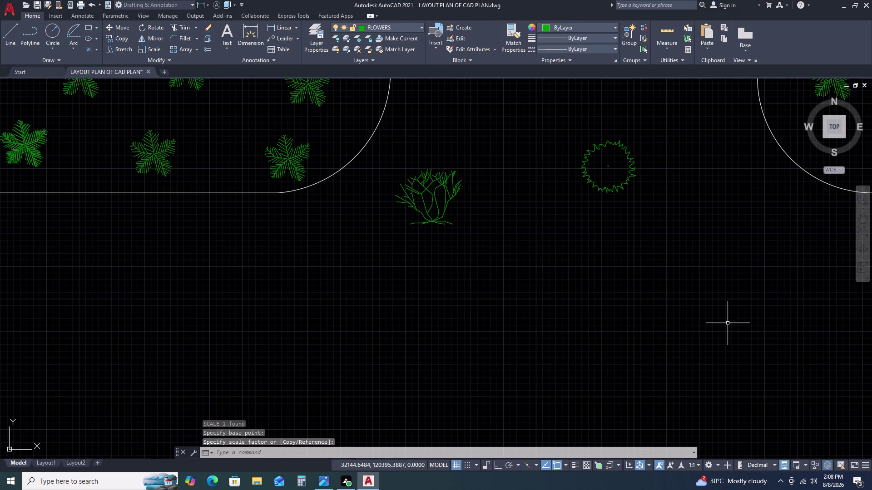
scroll(down, 3)
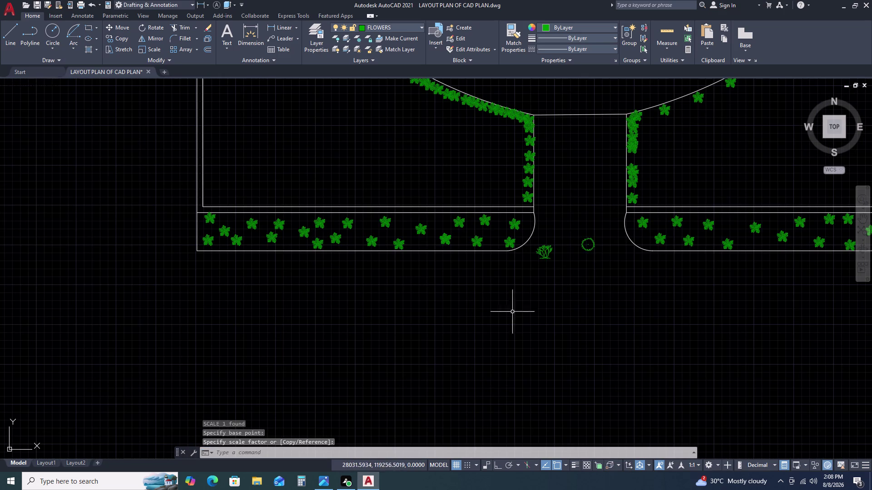
click(550, 246)
Apply the shrub's properties to five bed plants with MATCHPROP, then cancel.
key(m)
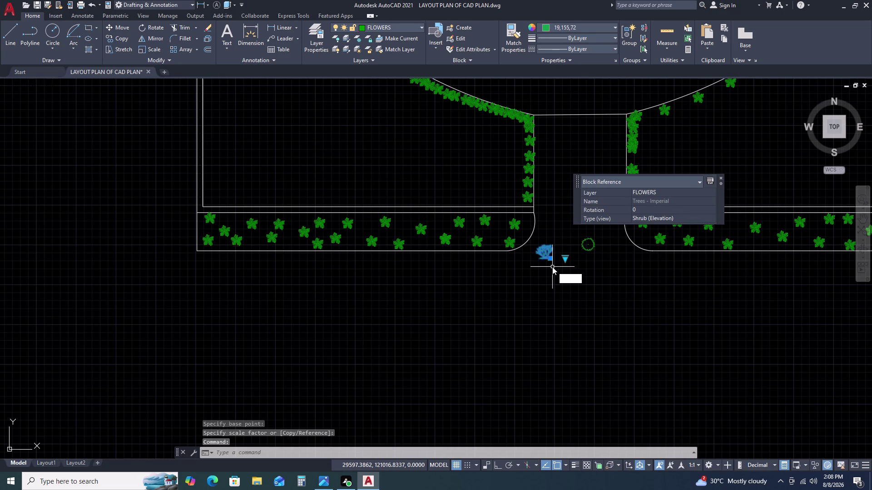
text(A)
key(space)
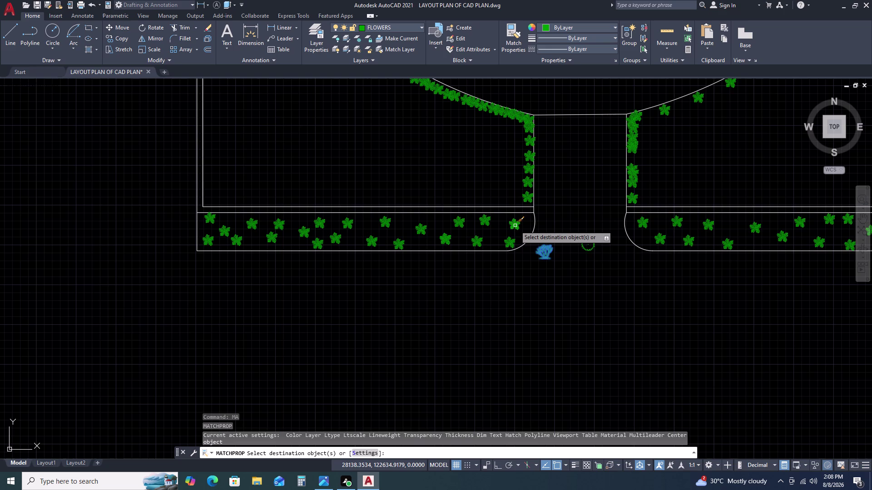
click(515, 226)
click(511, 242)
click(483, 223)
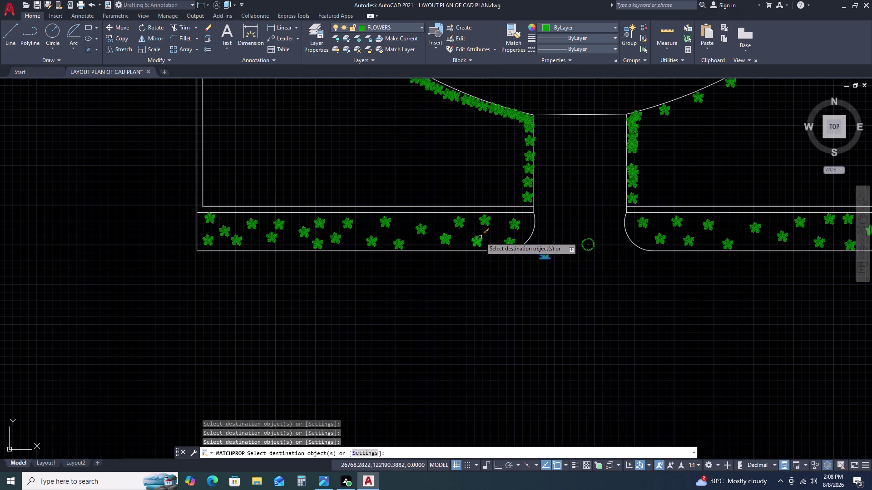
click(479, 238)
click(465, 225)
key(Escape)
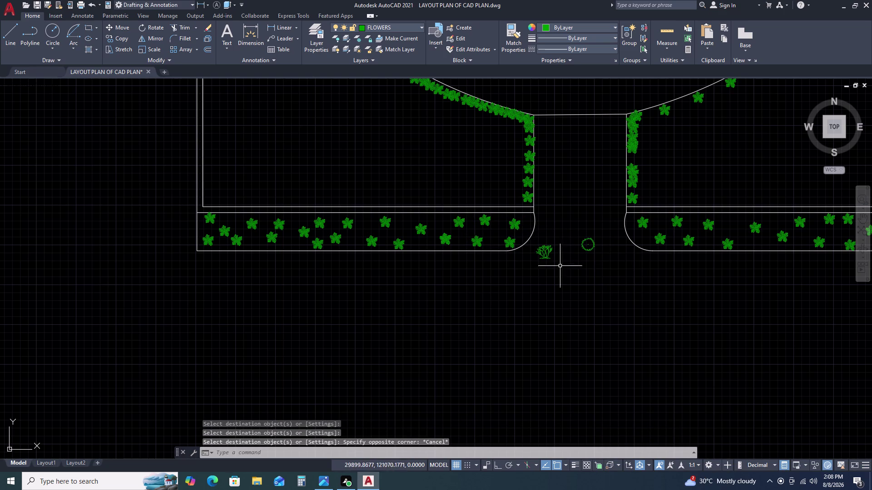
scroll(up, 3)
scroll(down, 3)
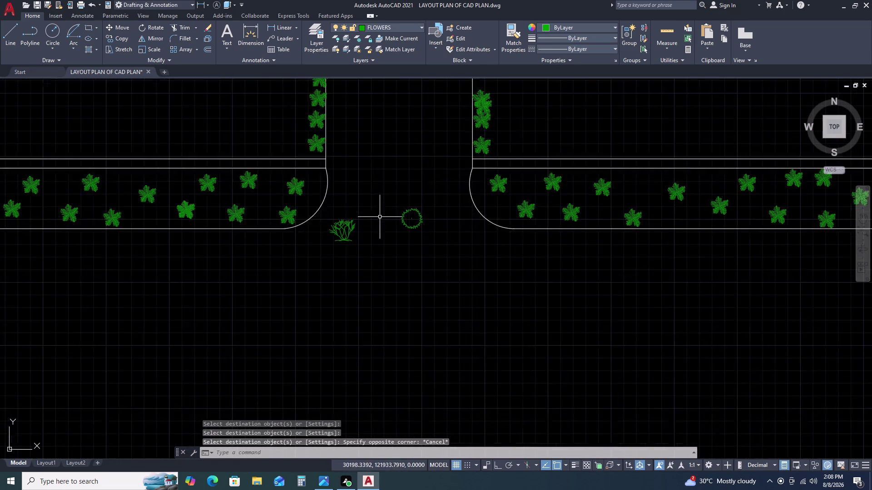
scroll(down, 3)
Copy a bed palm to a spot below the driveway opening.
click(478, 212)
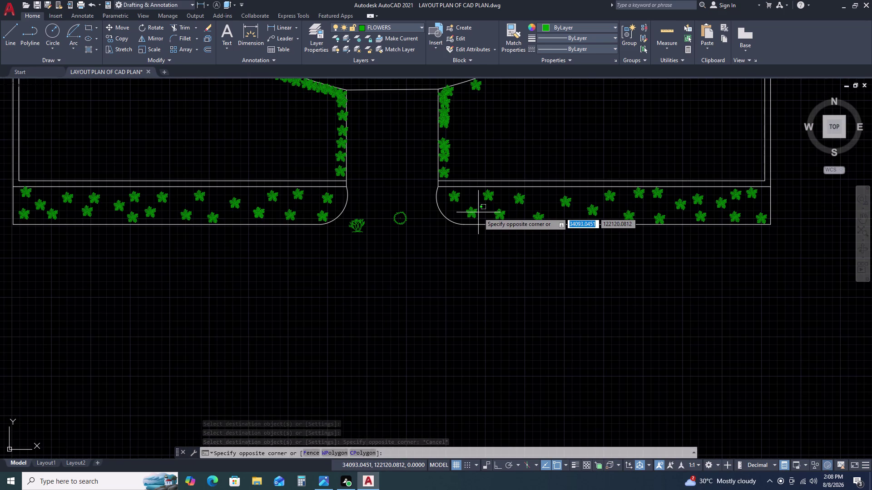
click(475, 209)
text(CO)
key(space)
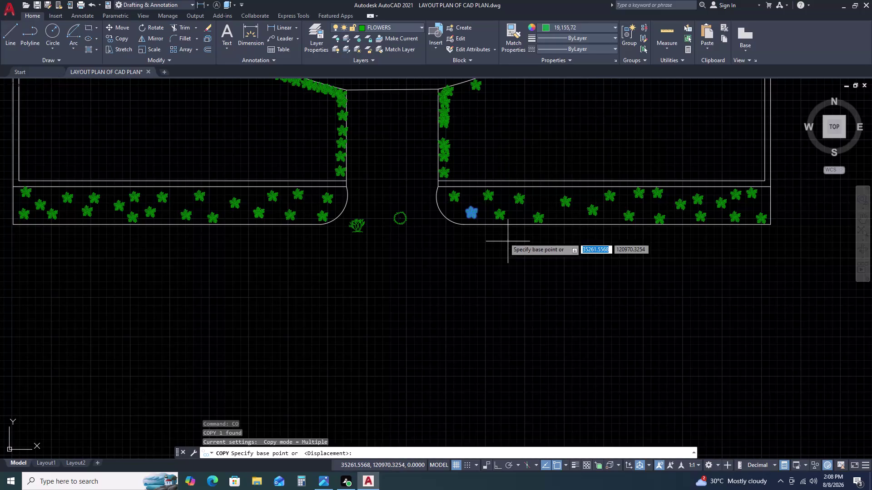
click(477, 210)
click(466, 281)
key(Escape)
Change the new palm copy to Type 2 Evergreen (Plan).
click(459, 279)
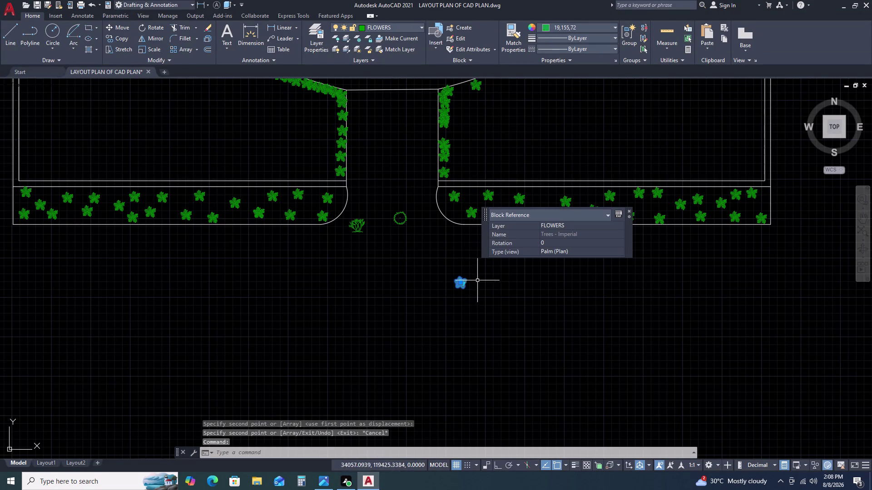
scroll(up, 3)
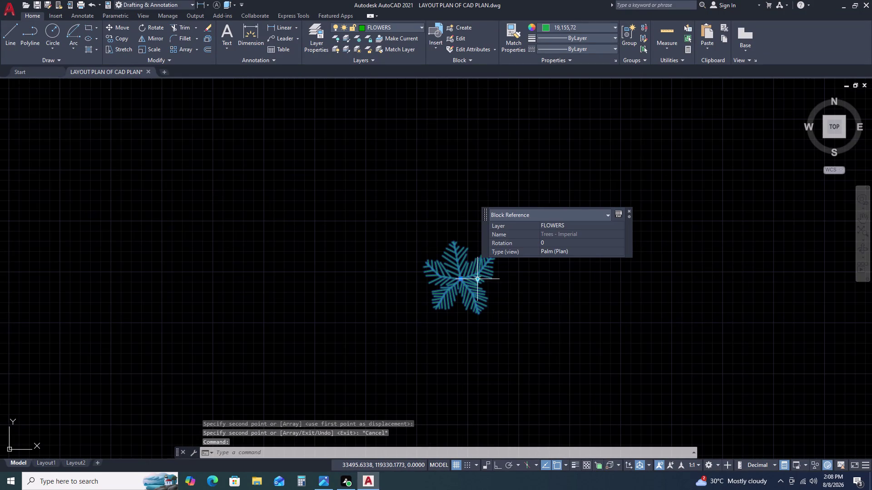
double_click(477, 279)
click(532, 368)
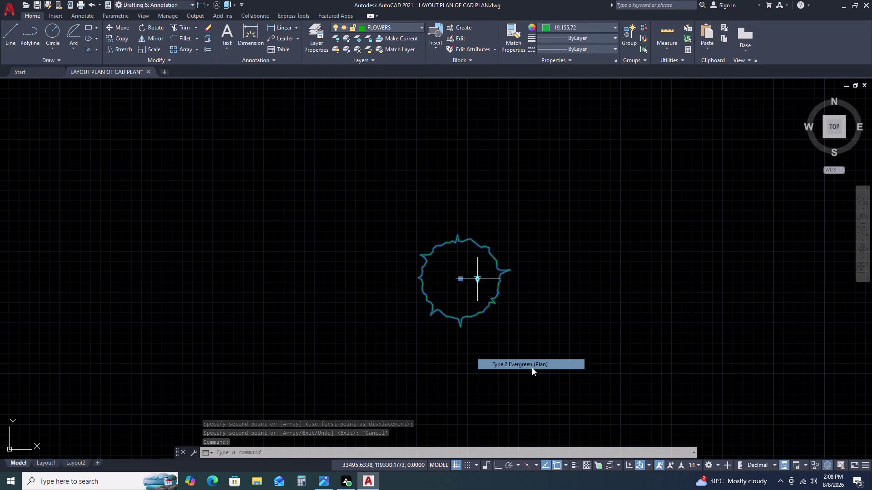
scroll(down, 3)
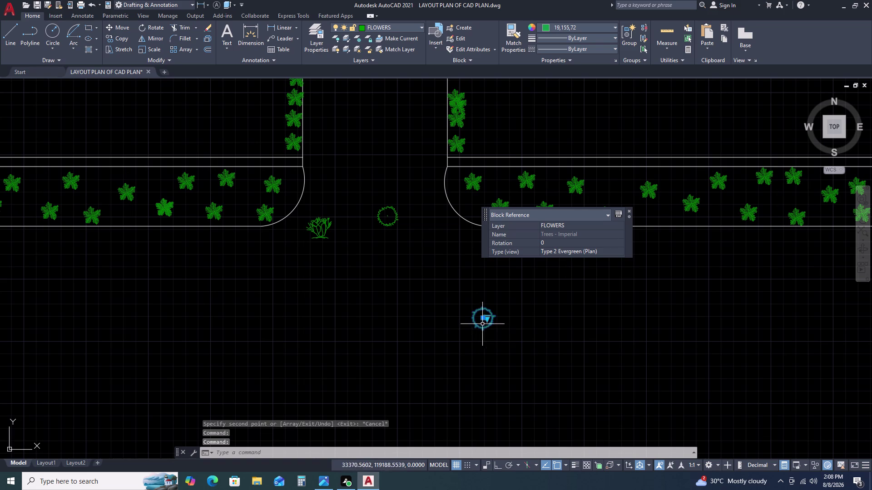
click(487, 318)
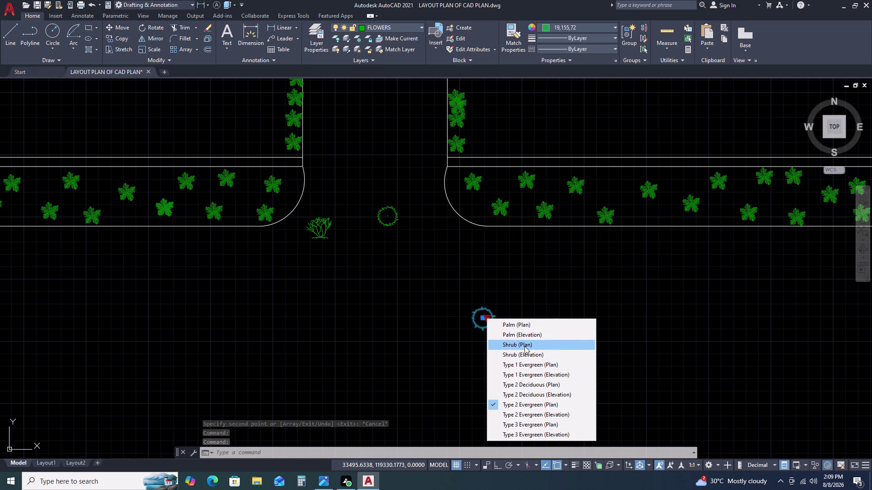
Switch the tree block to Shrub (Plan) and clear the selection.
click(525, 347)
scroll(up, 3)
scroll(up, 3)
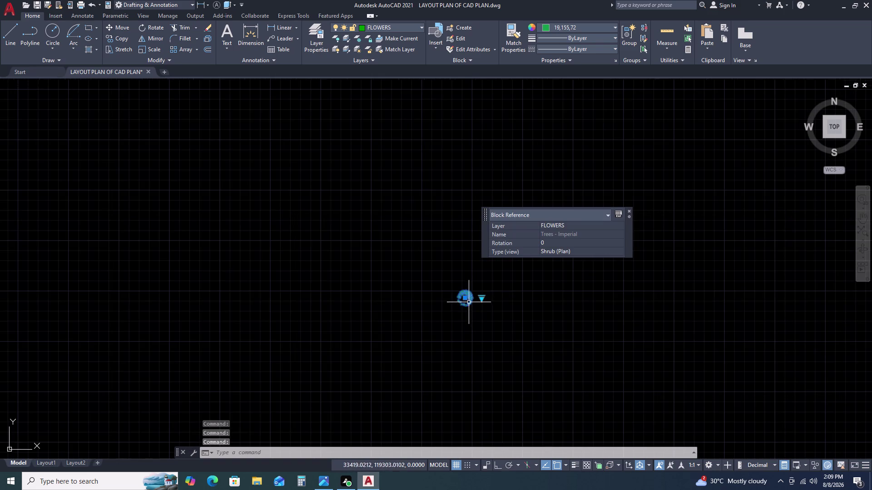
scroll(up, 3)
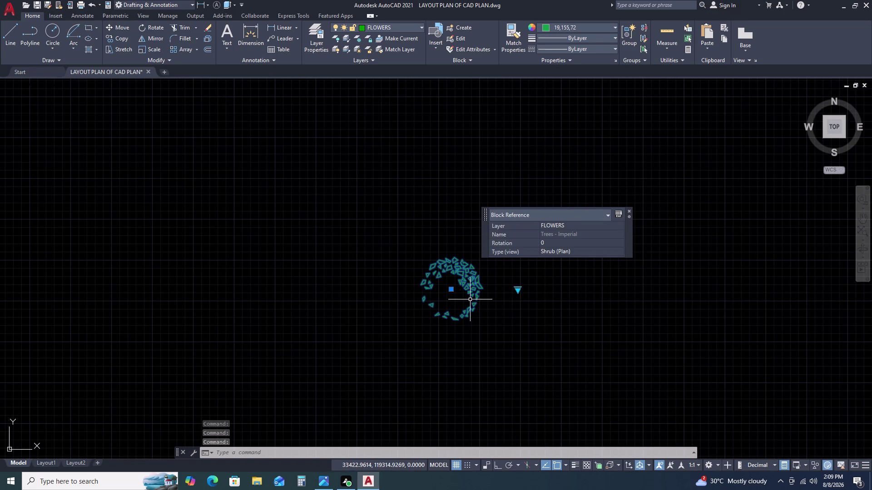
key(Escape)
Scale up the Shrub (Plan) block with SC.
click(496, 287)
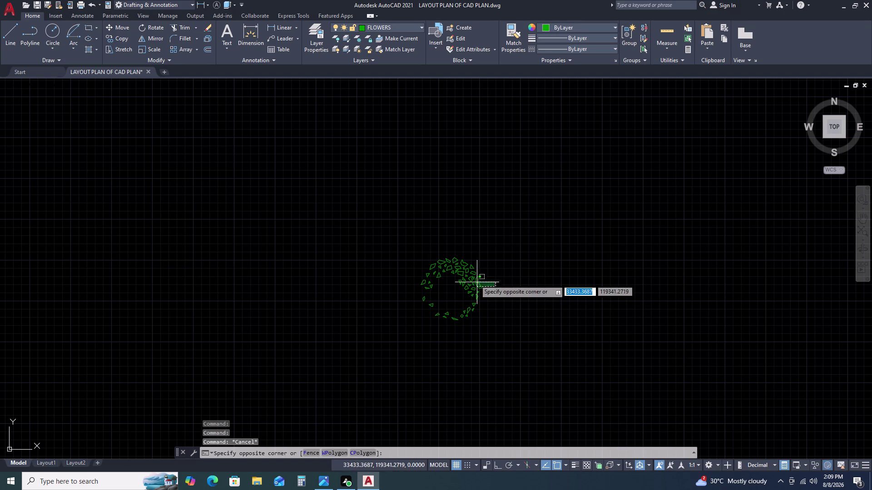
click(473, 276)
key(s)
text(C)
key(space)
click(454, 279)
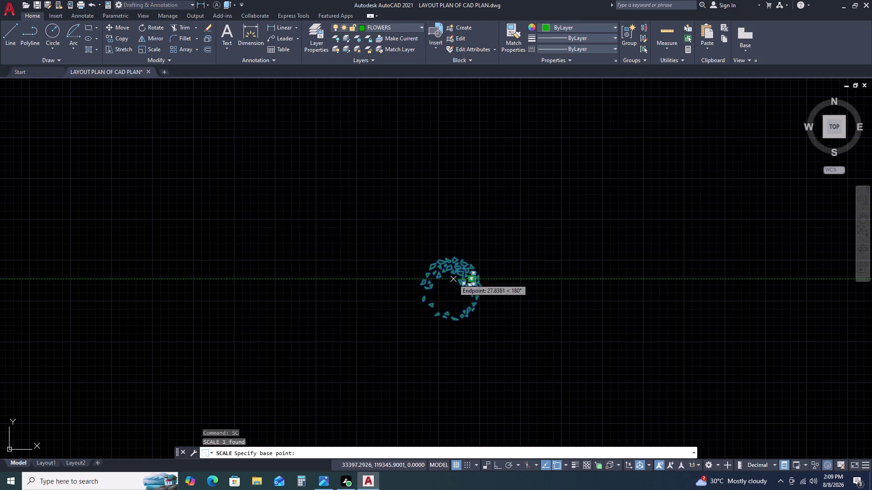
scroll(down, 3)
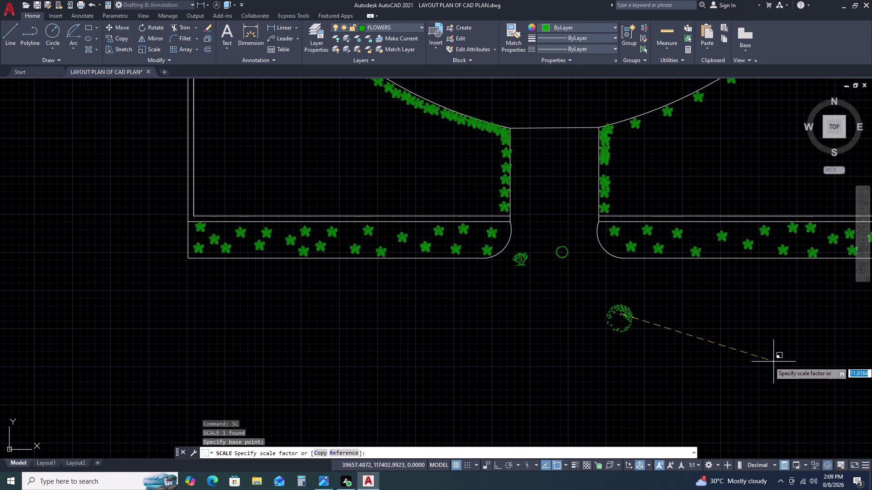
click(798, 382)
Move the enlarged shrub into the lawn beside the driveway.
scroll(up, 3)
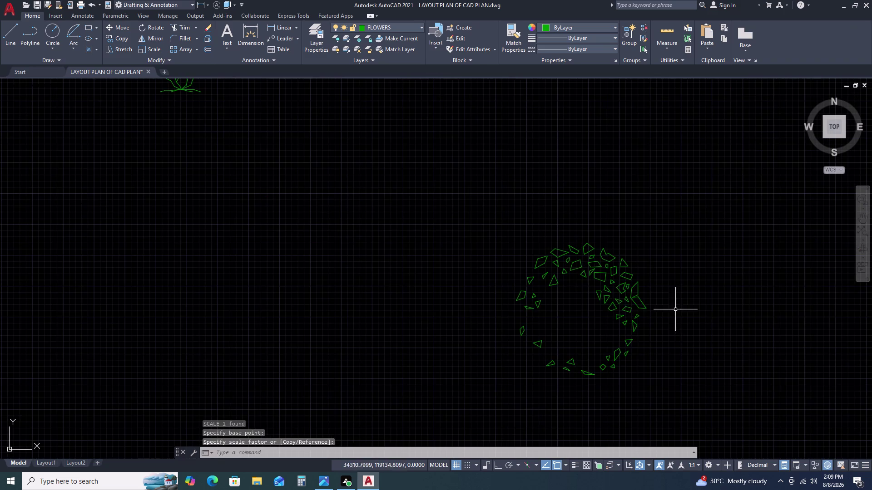
drag(679, 308, 674, 308)
click(571, 269)
key(m)
key(space)
click(619, 299)
scroll(down, 3)
scroll(down, 3)
scroll(up, 3)
middle_drag(360, 199, 402, 203)
middle_drag(440, 203, 454, 201)
middle_click(497, 198)
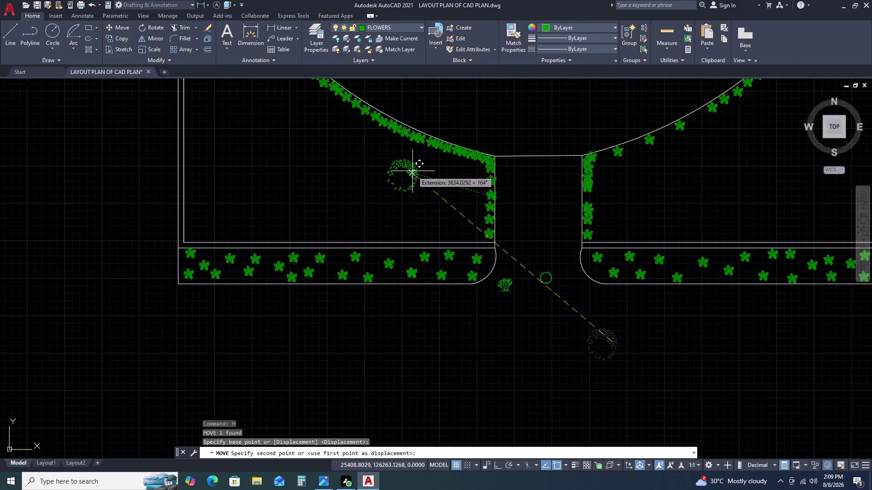
click(414, 169)
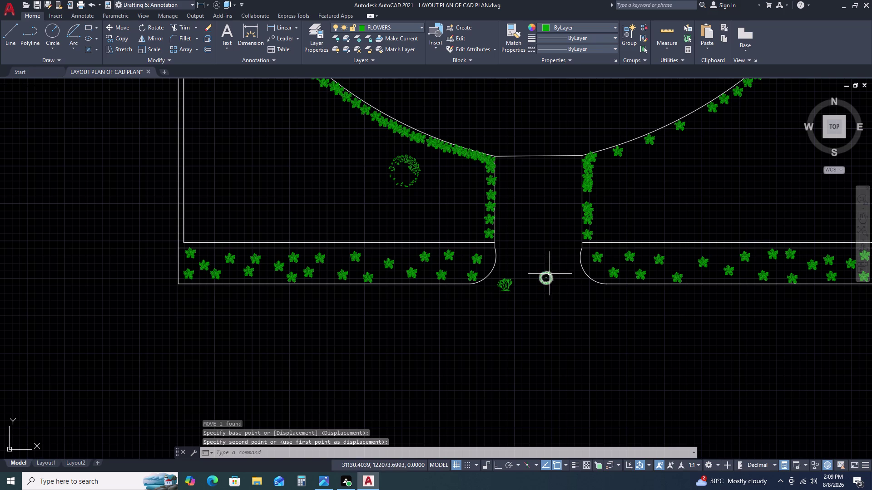
Copy the small evergreen block to a spot near the right bed.
click(551, 273)
key(c)
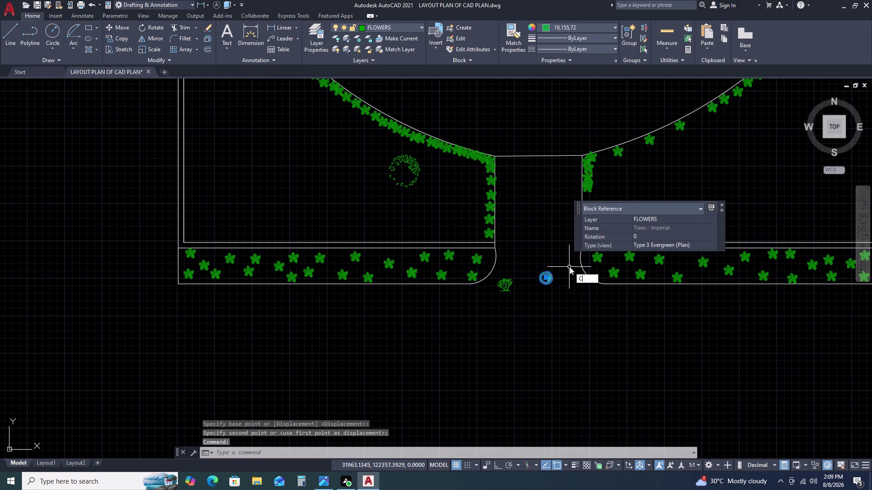
key(o)
key(space)
click(549, 278)
scroll(down, 3)
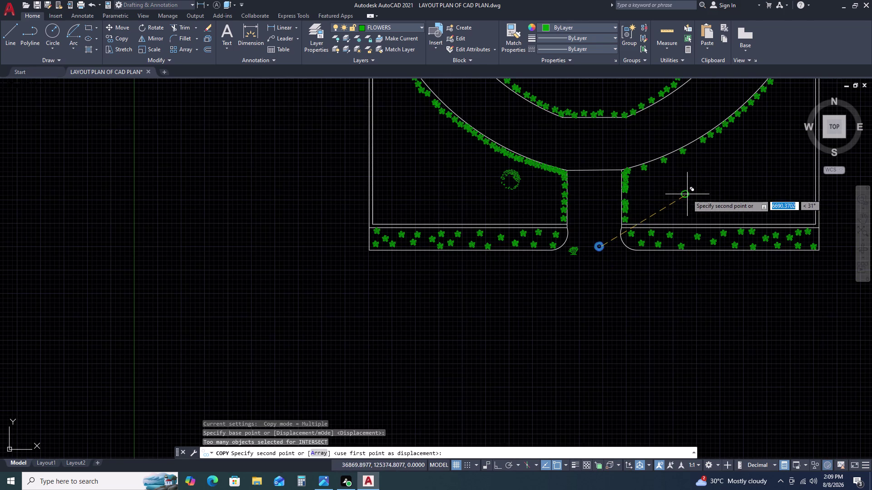
middle_drag(738, 184, 731, 185)
click(755, 212)
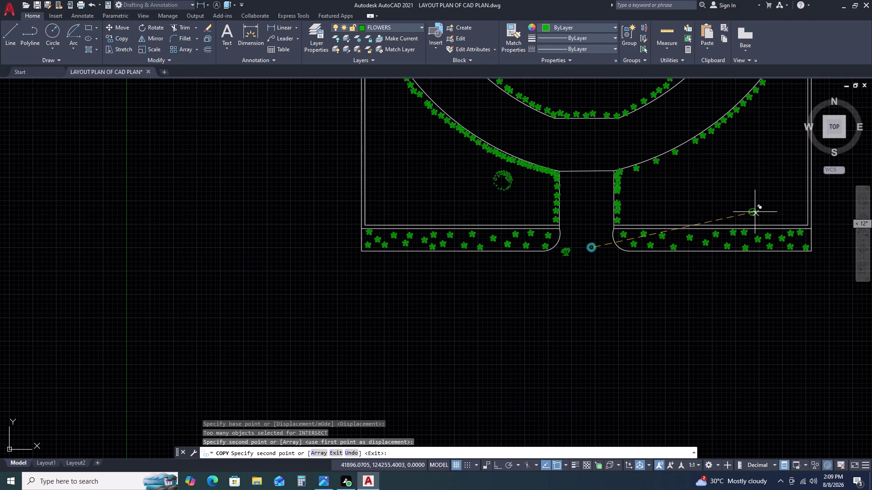
scroll(down, 3)
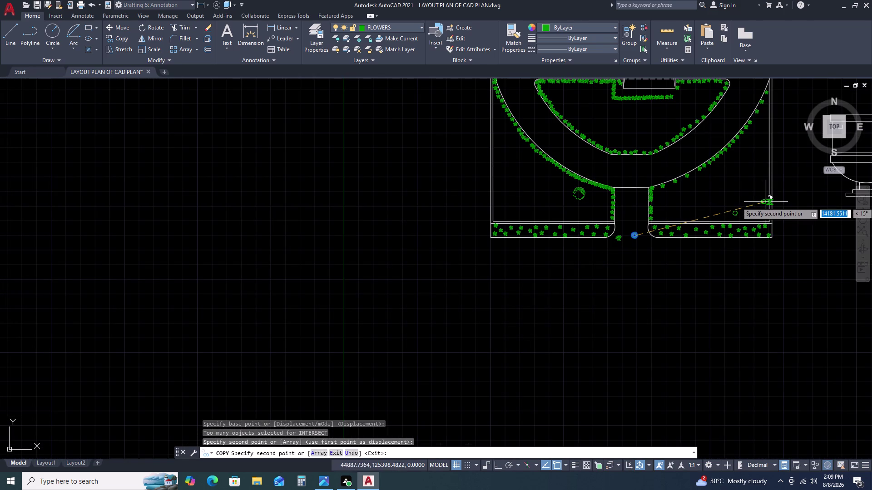
Place more small shrub copies in the right and left gardens.
click(752, 198)
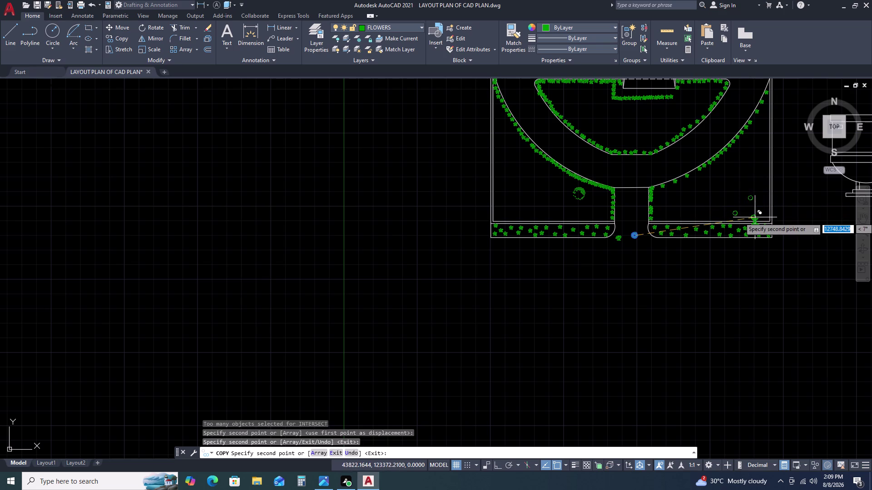
click(755, 218)
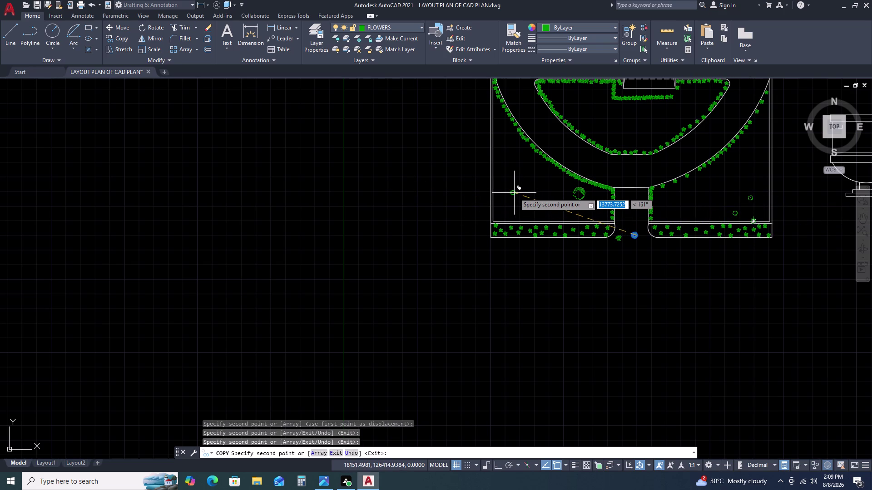
click(506, 205)
click(508, 198)
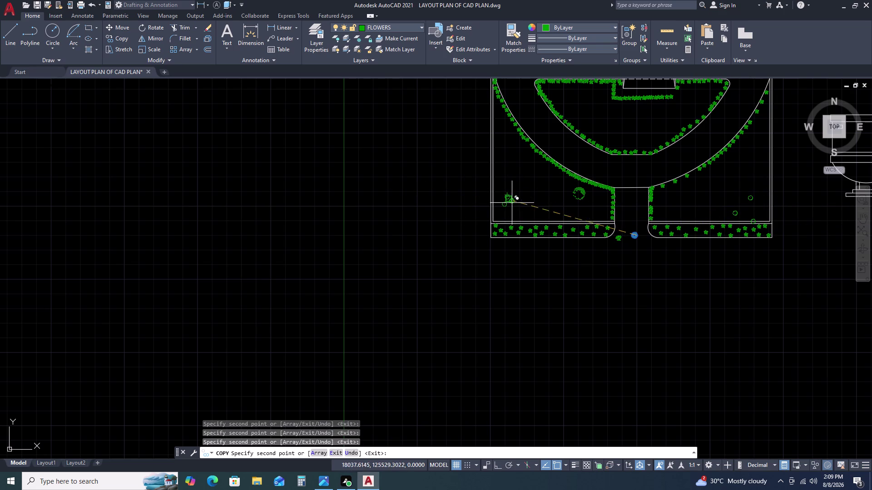
double_click(515, 208)
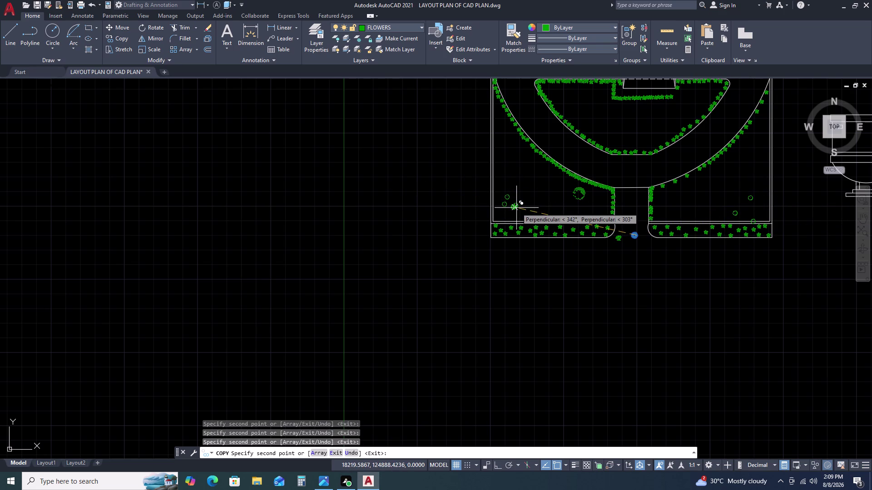
key(Escape)
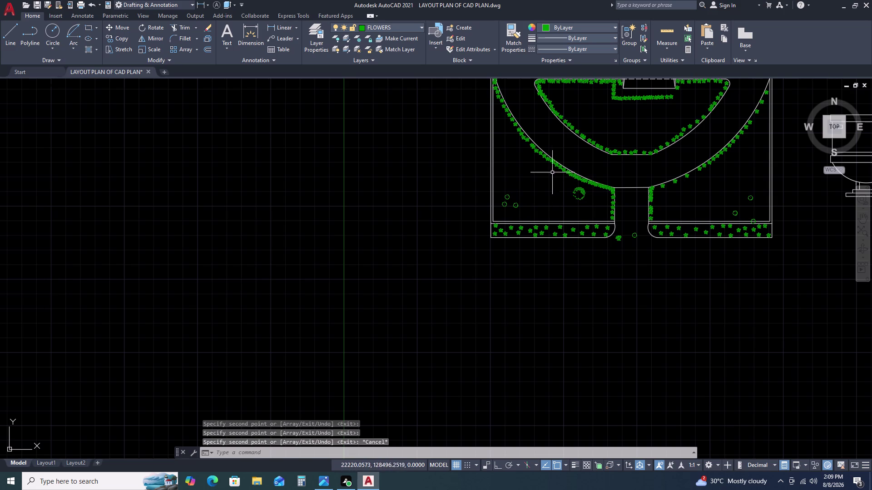
Start copying the palm tree block, cancel, and reselect the palm.
click(553, 163)
key(c)
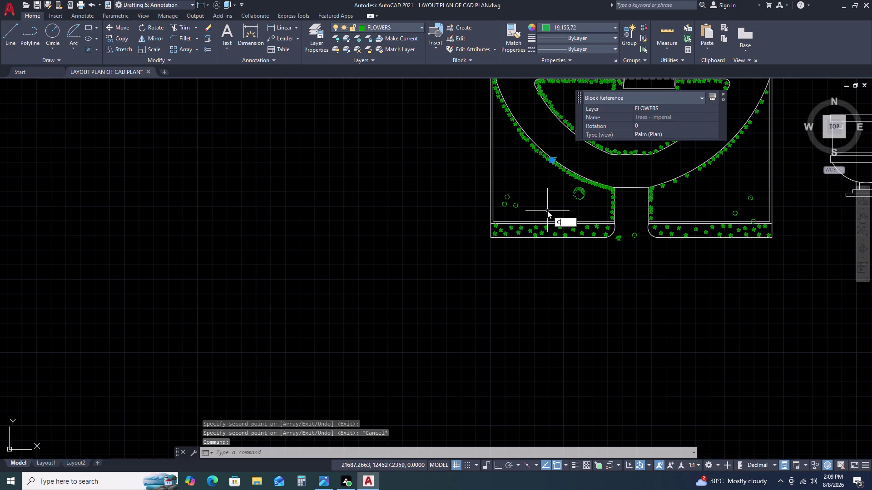
key(o)
key(space)
click(544, 189)
click(534, 208)
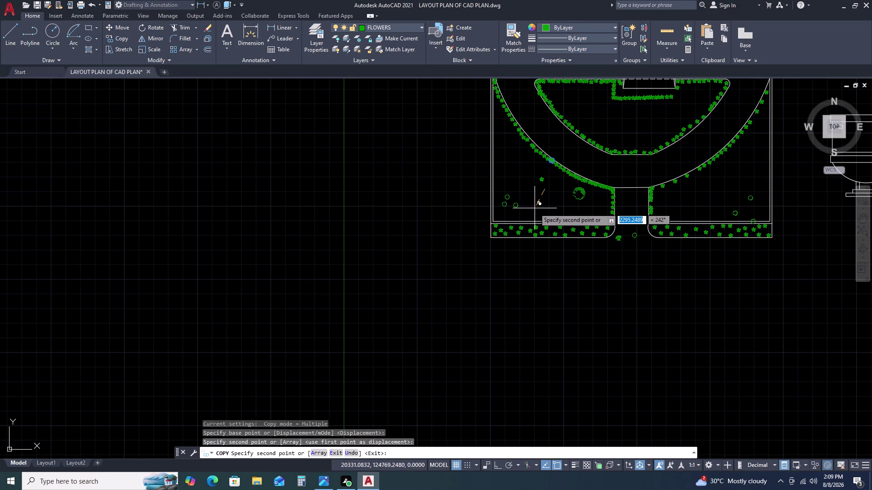
key(Escape)
click(543, 180)
Change the palm block to the Type 2 Deciduous tree.
scroll(up, 3)
scroll(up, 3)
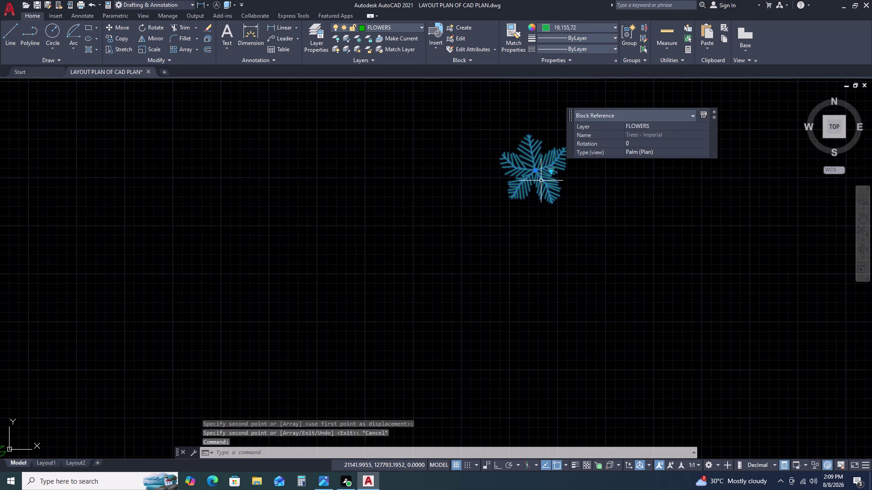
double_click(551, 171)
double_click(582, 237)
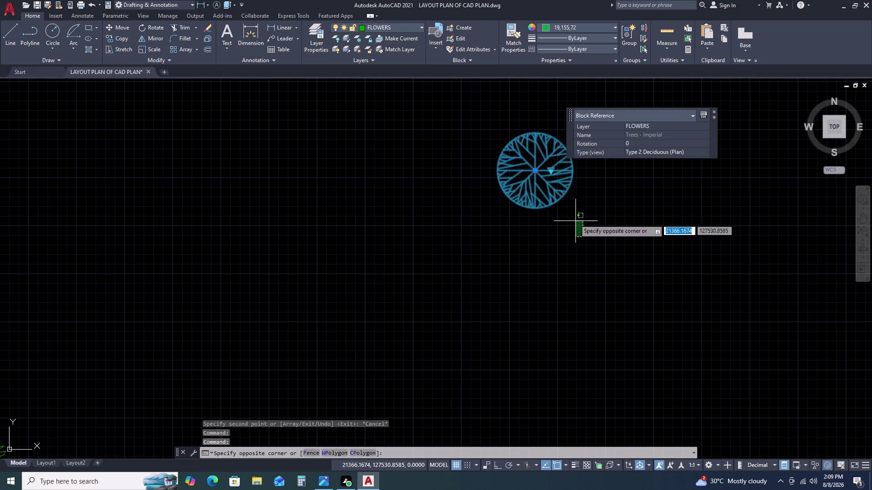
key(Escape)
scroll(down, 3)
key(Escape)
click(577, 220)
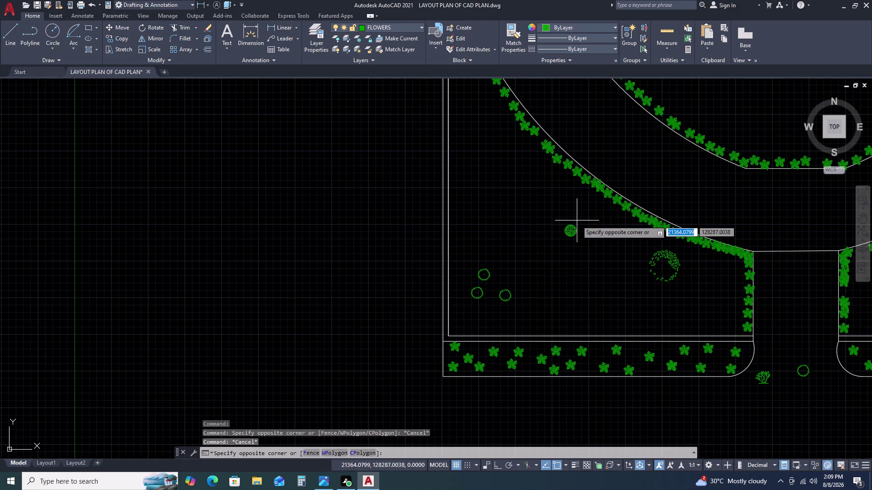
double_click(572, 233)
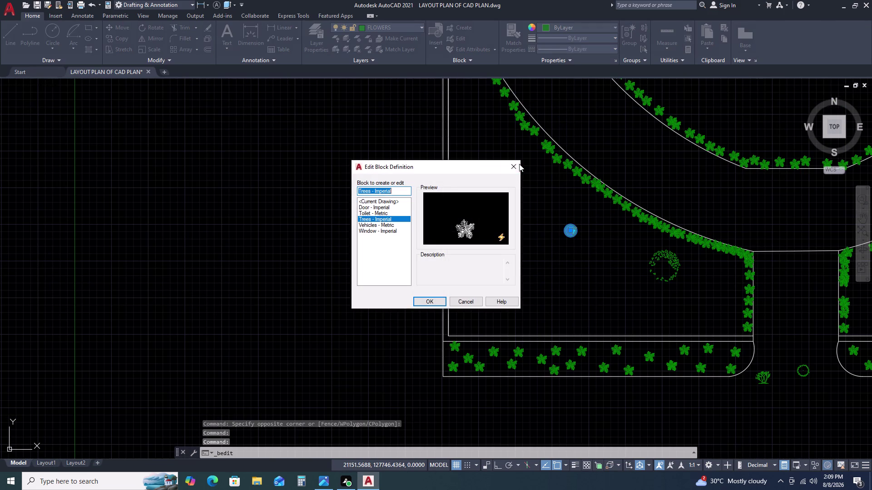
click(518, 164)
Enlarge the deciduous tree with the SC command.
click(572, 230)
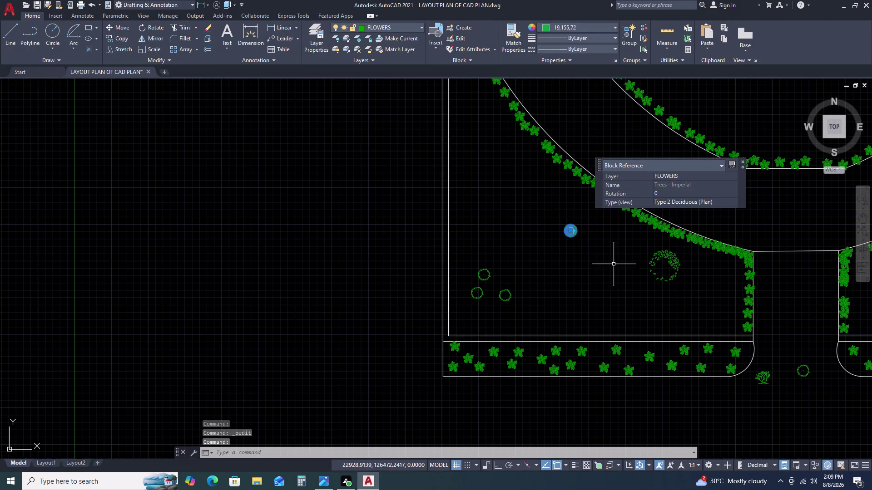
text(SC)
key(space)
click(578, 242)
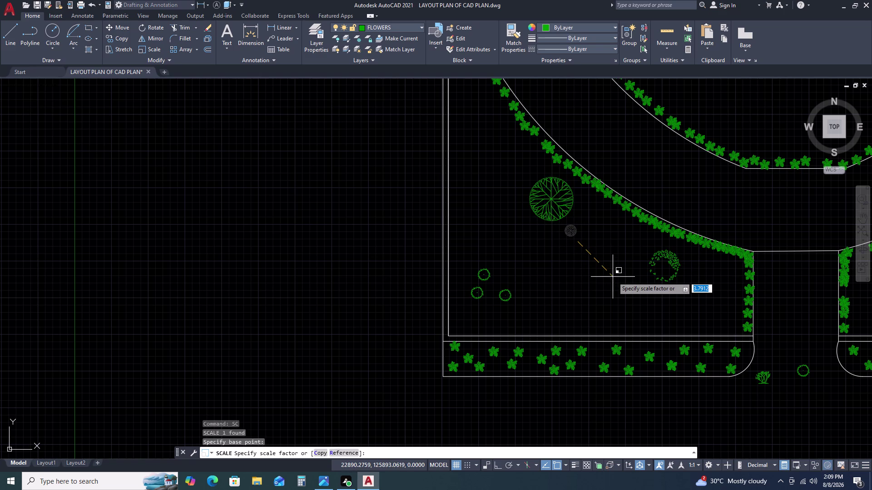
click(621, 279)
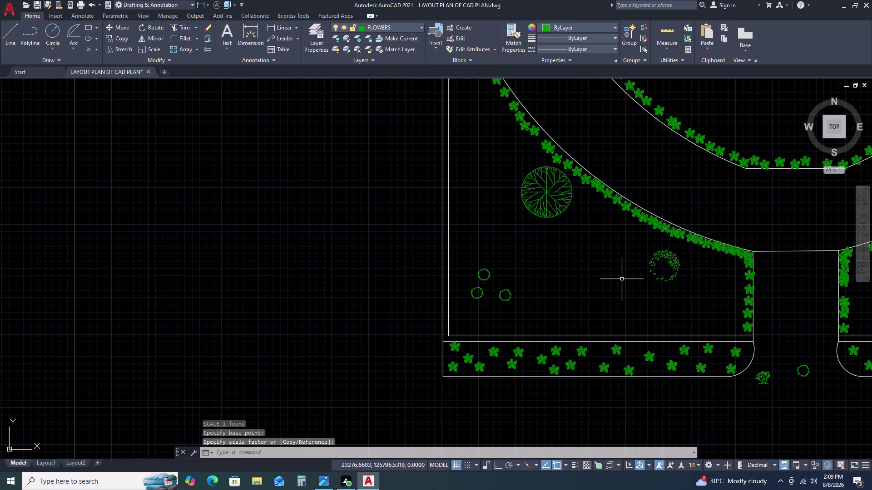
Move the enlarged tree beside the round shrub in the lower-left garden.
click(543, 183)
double_click(525, 212)
key(m)
key(space)
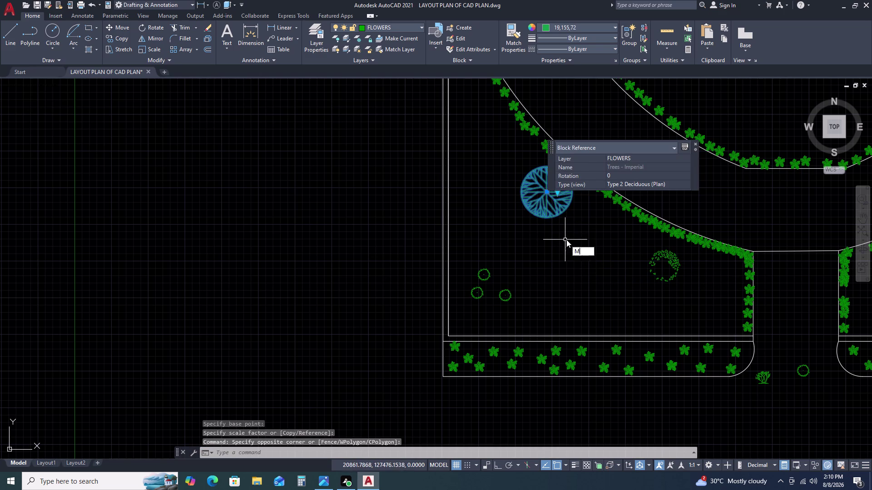
double_click(568, 228)
click(624, 265)
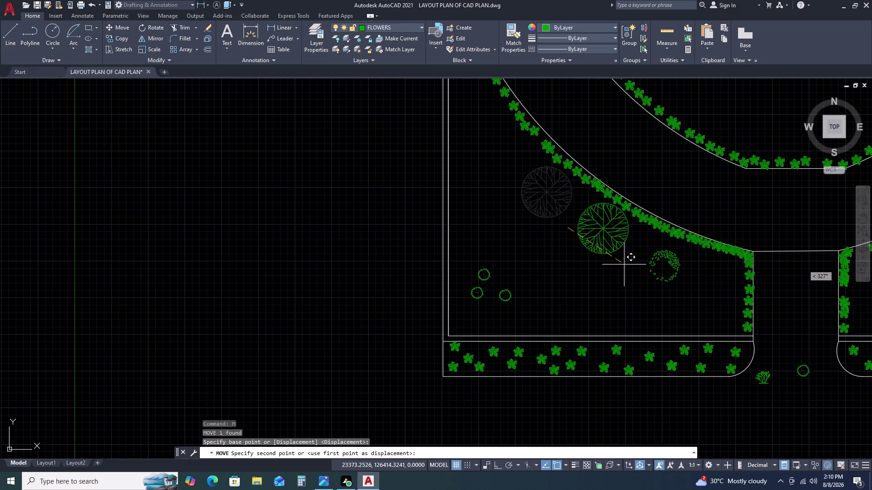
Select a flower in the bottom bed and bring up its right-click options.
scroll(down, 3)
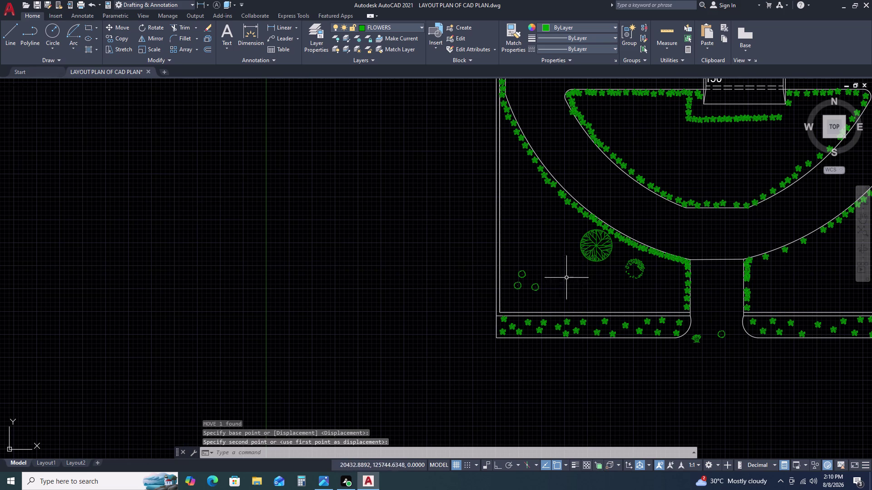
middle_drag(595, 314, 565, 264)
click(526, 278)
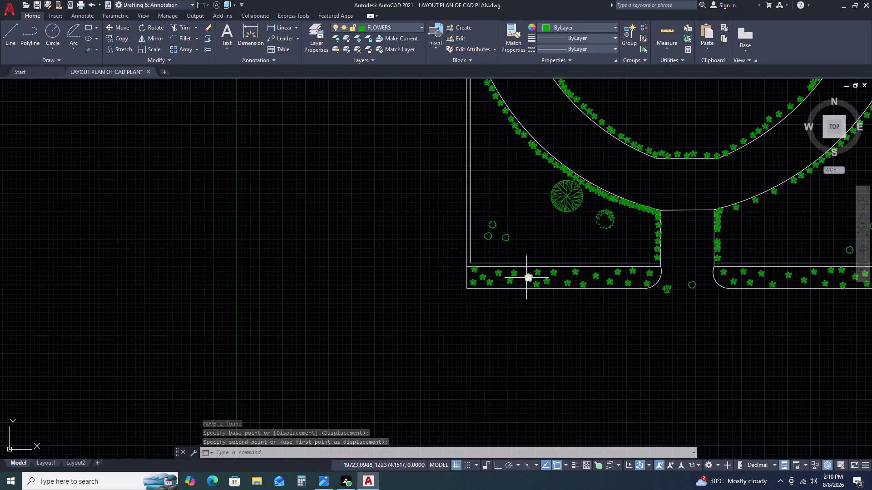
right_click(525, 231)
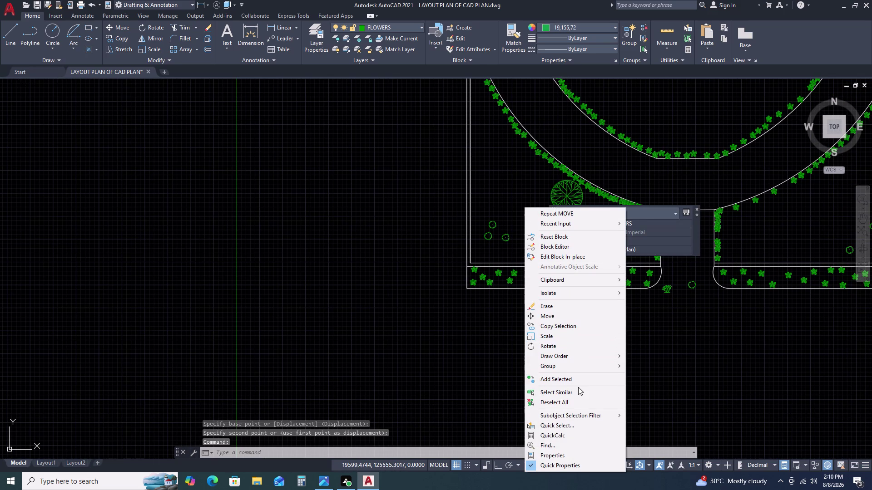
click(578, 393)
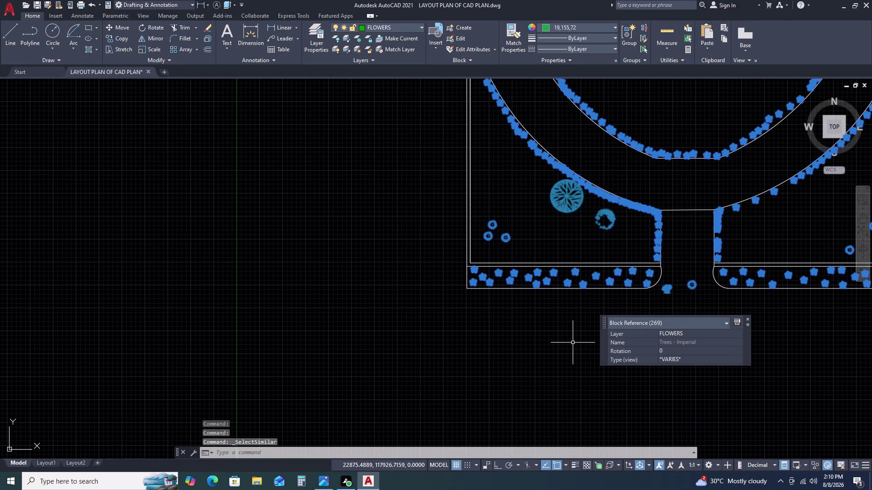
scroll(up, 3)
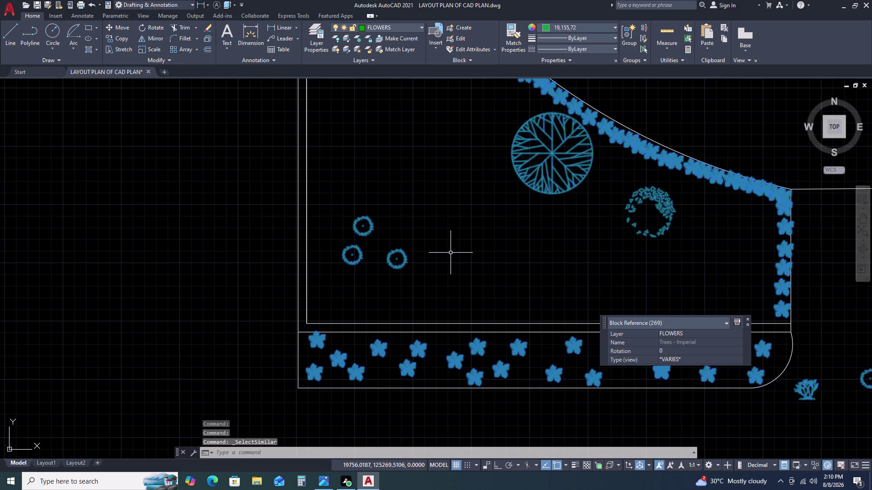
click(425, 283)
click(340, 221)
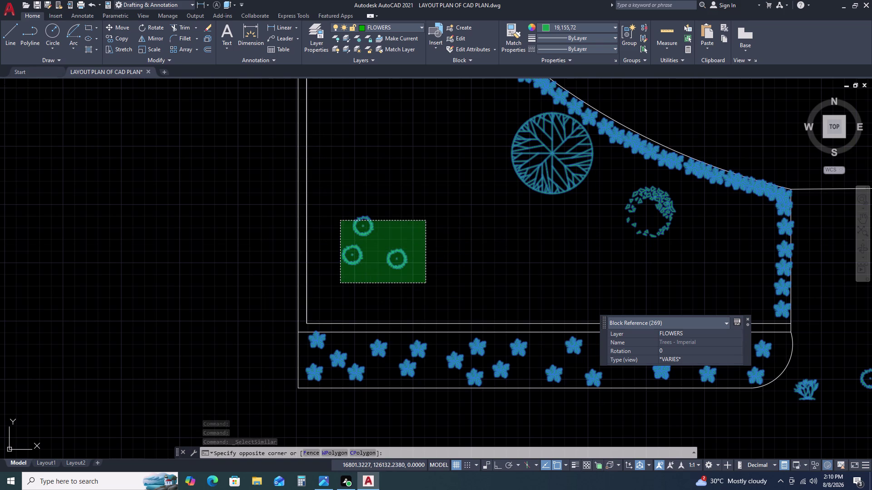
drag(673, 247, 645, 230)
click(530, 160)
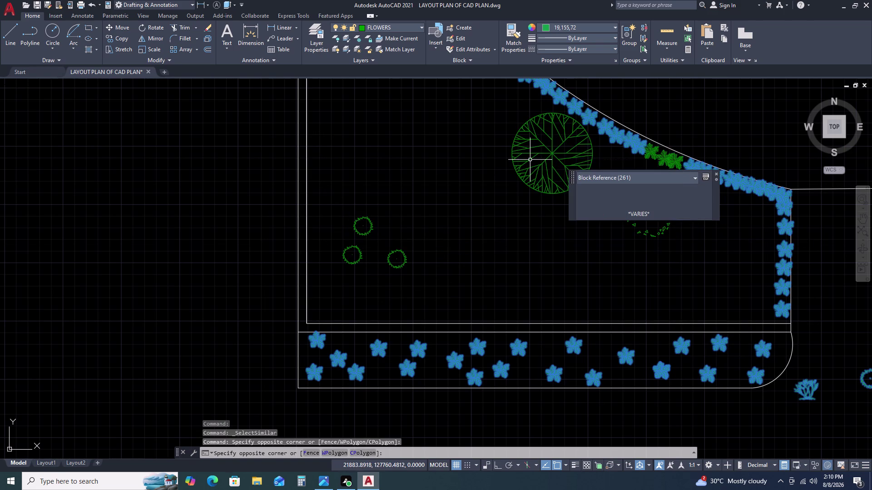
scroll(down, 3)
scroll(up, 3)
drag(642, 317, 637, 314)
drag(626, 288, 624, 282)
drag(726, 314, 722, 305)
click(702, 261)
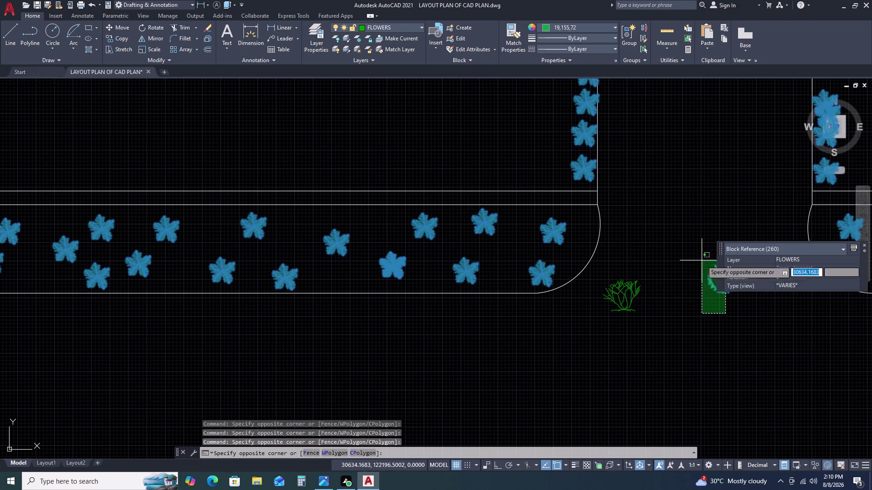
right_click(656, 206)
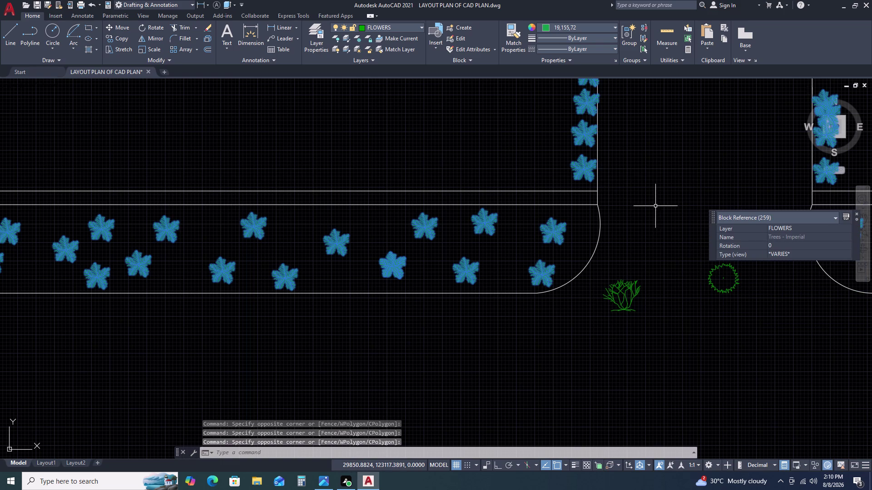
click(700, 343)
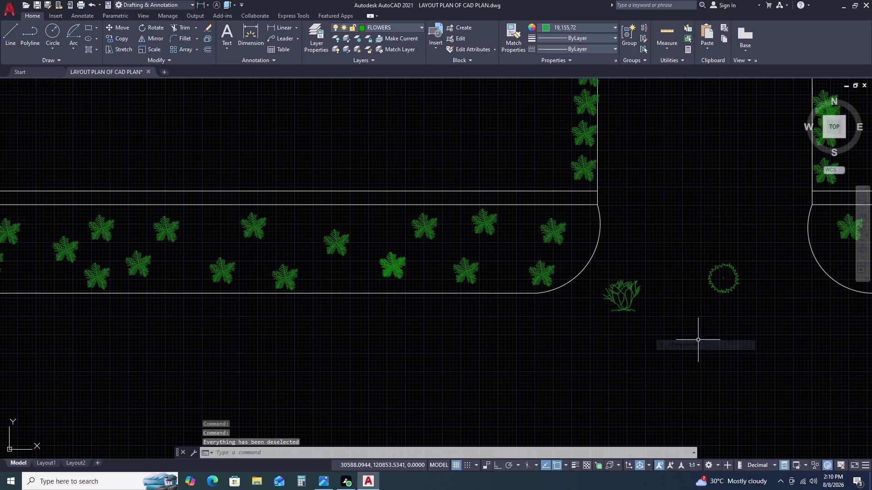
scroll(down, 3)
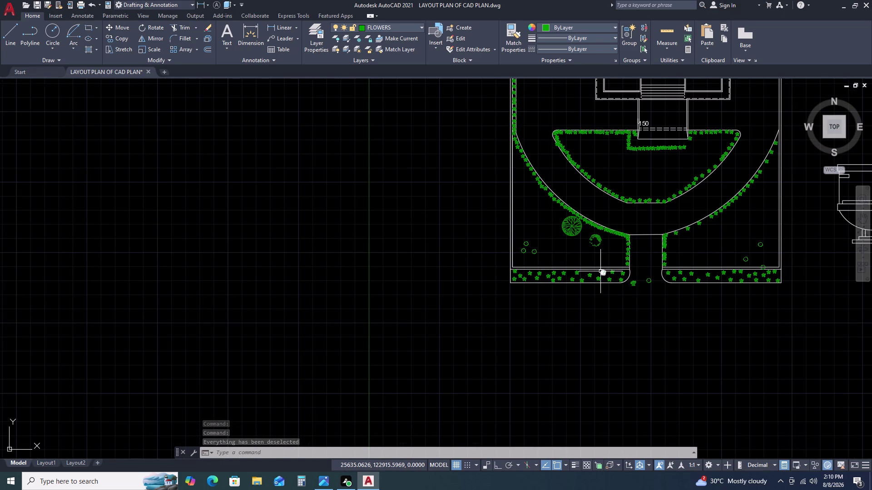
Select all blocks similar to the deciduous tree.
key(Escape)
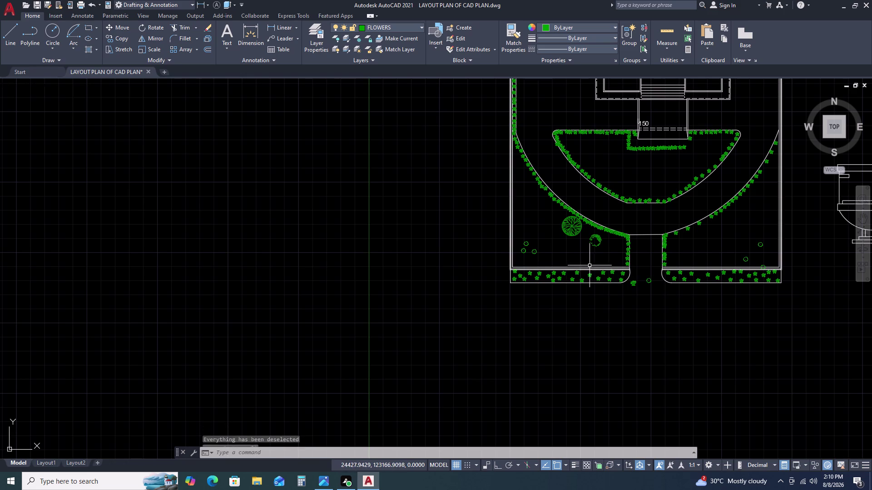
double_click(588, 275)
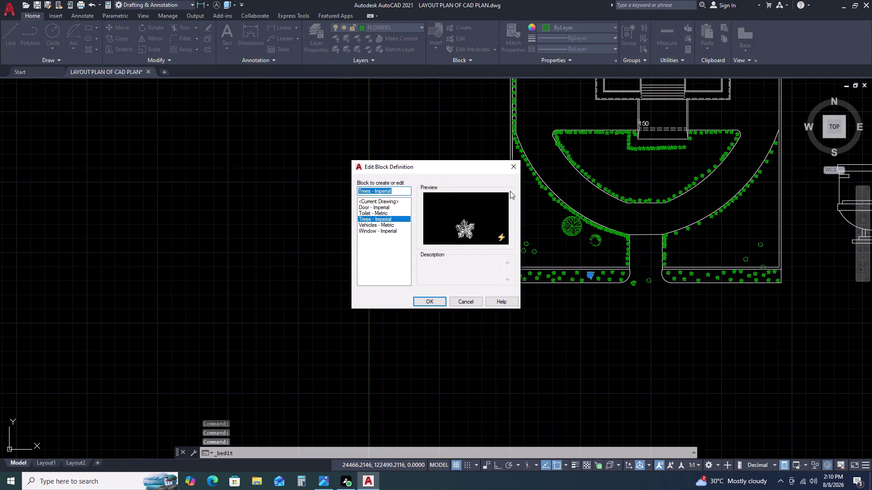
double_click(515, 162)
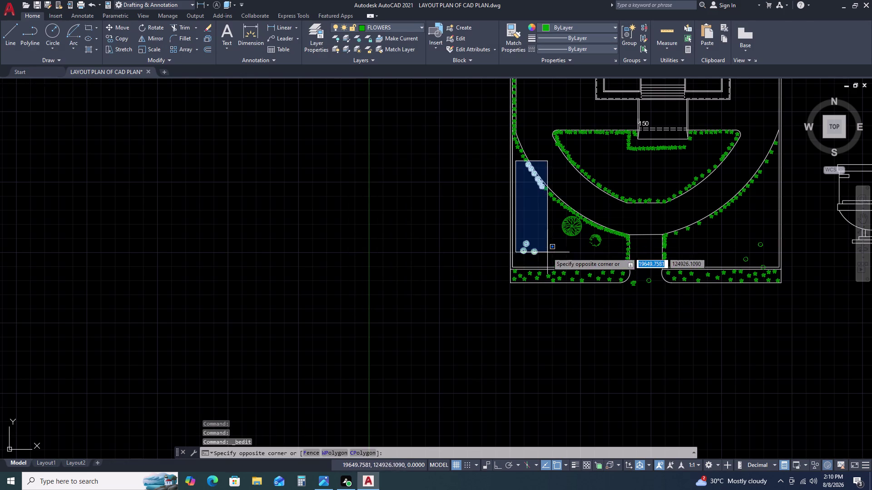
key(Escape)
click(566, 228)
right_click(566, 228)
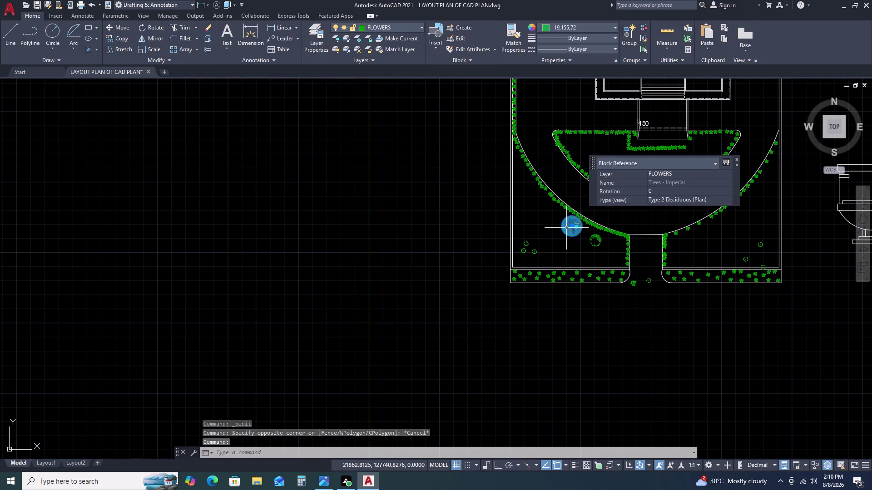
click(613, 395)
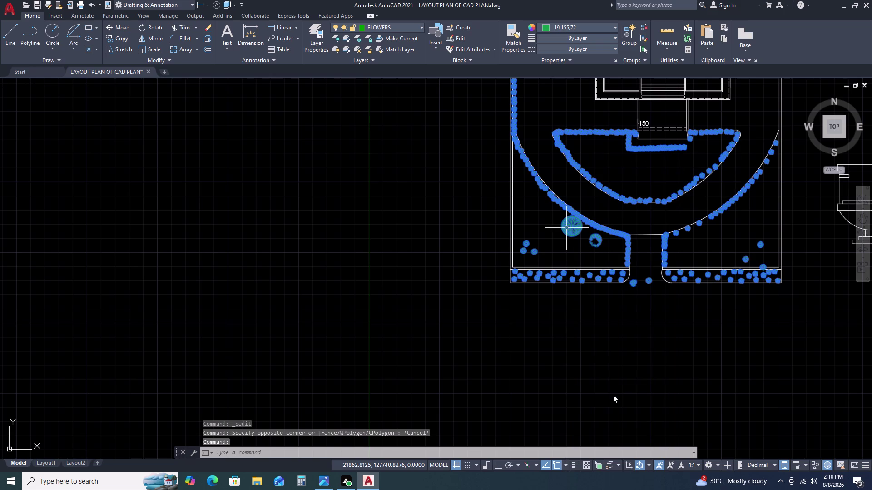
Remove the three small shrubs and the round shrub from the selection.
scroll(up, 3)
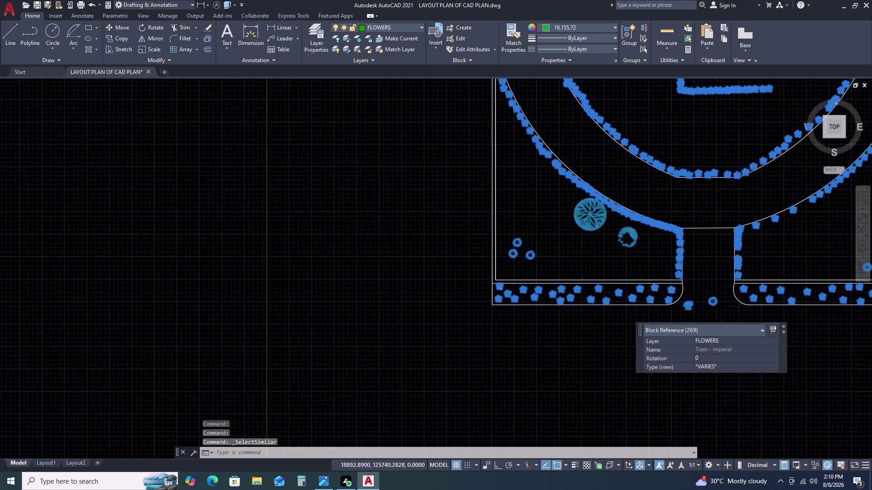
scroll(up, 3)
click(540, 175)
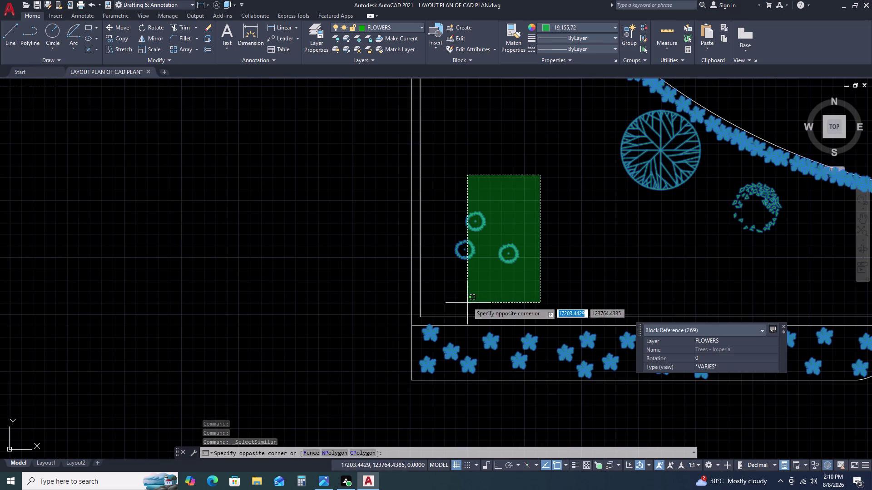
click(459, 284)
click(831, 247)
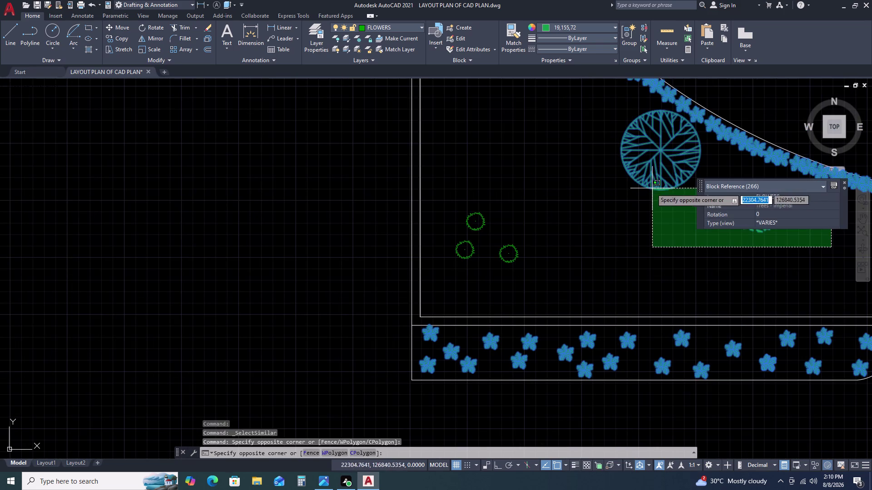
click(613, 153)
Remove the right-side shrubs near the right-hand bed from the selection.
scroll(down, 3)
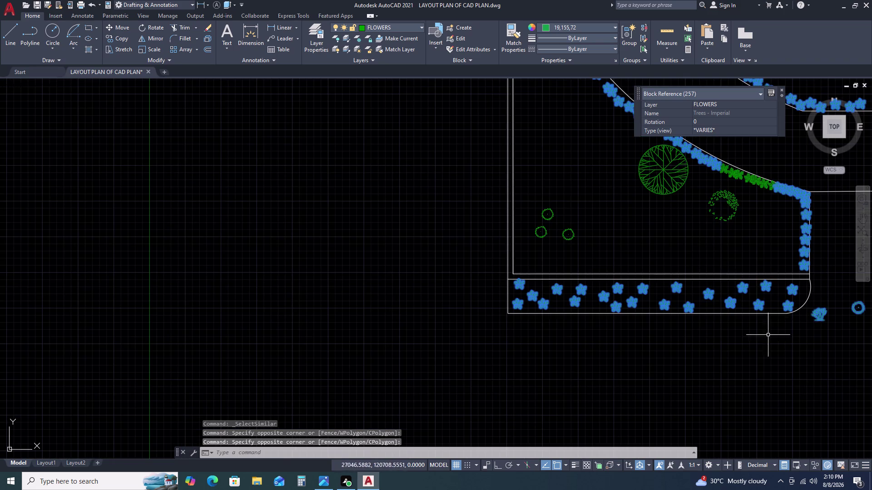
scroll(down, 3)
middle_drag(804, 343, 713, 299)
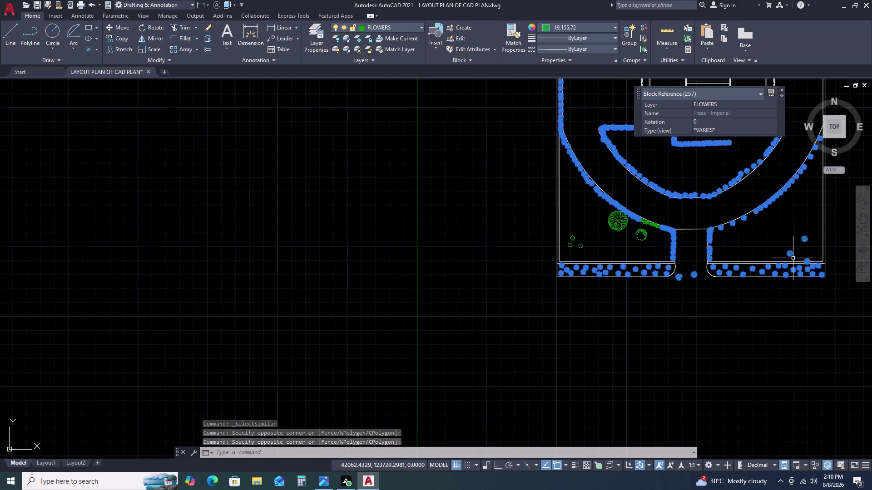
scroll(up, 3)
click(817, 228)
click(806, 188)
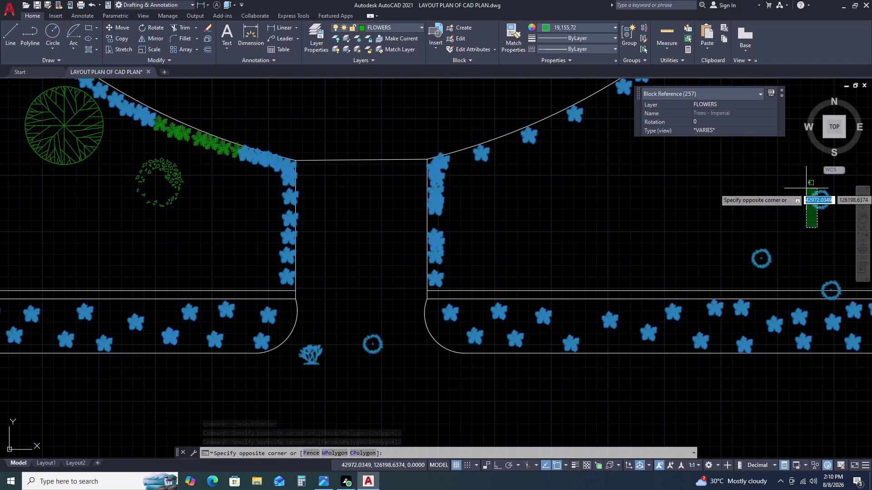
click(780, 275)
click(762, 246)
scroll(down, 3)
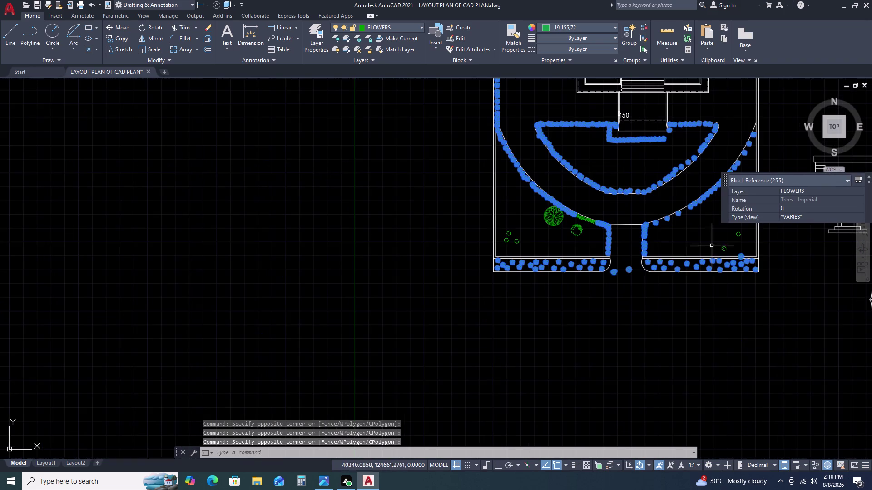
scroll(up, 3)
Add the six missed bed flowers to the selection.
click(570, 204)
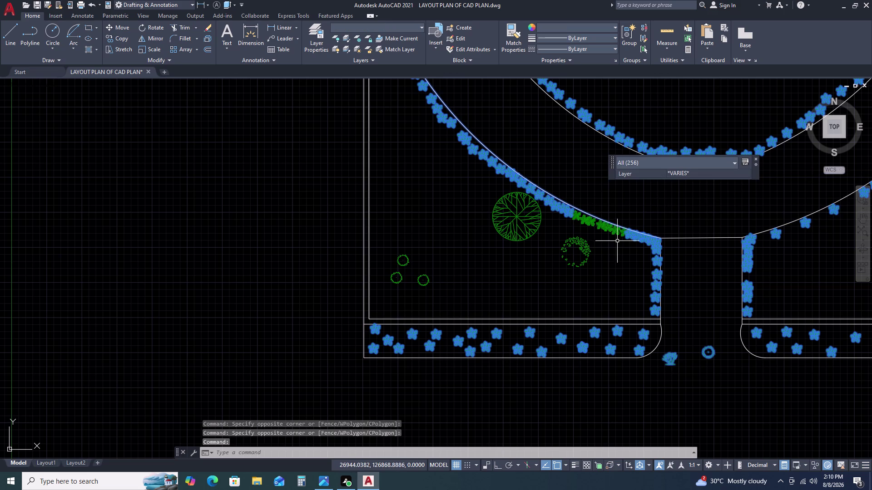
click(618, 232)
double_click(613, 226)
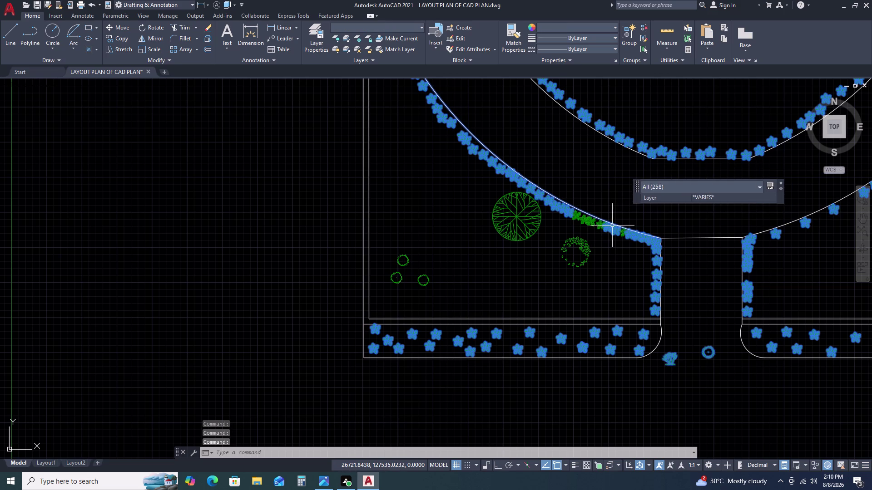
click(593, 221)
click(599, 223)
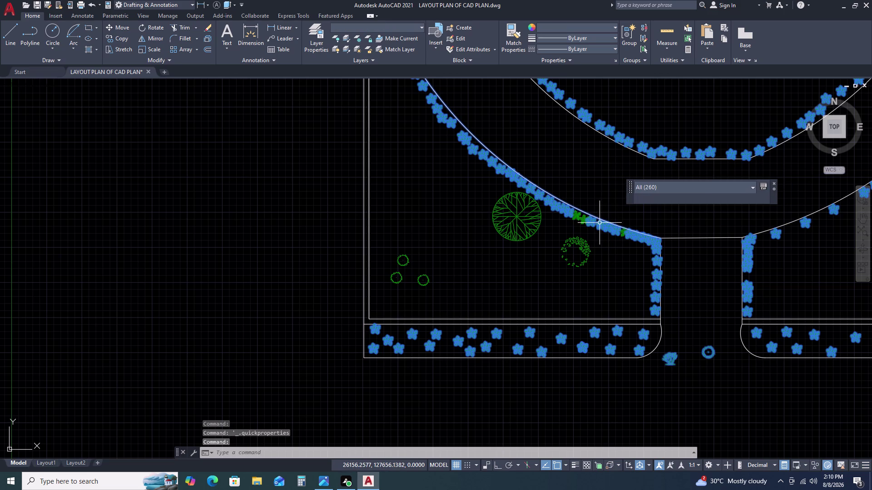
click(621, 237)
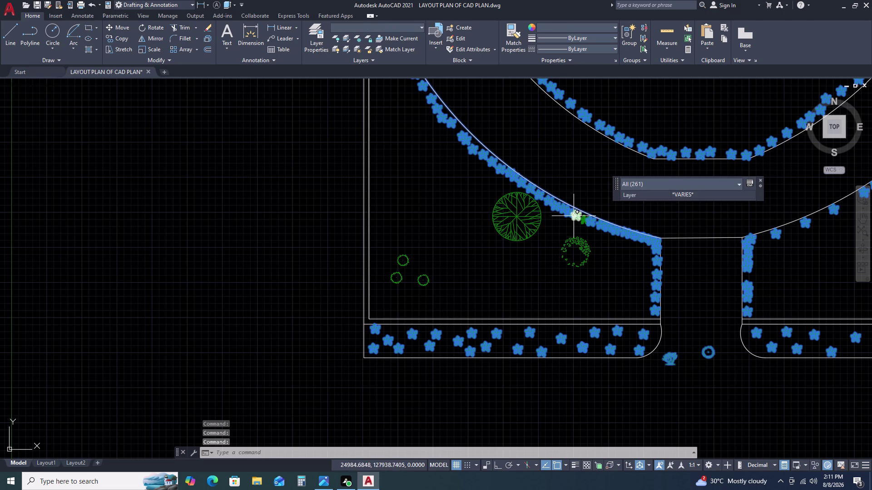